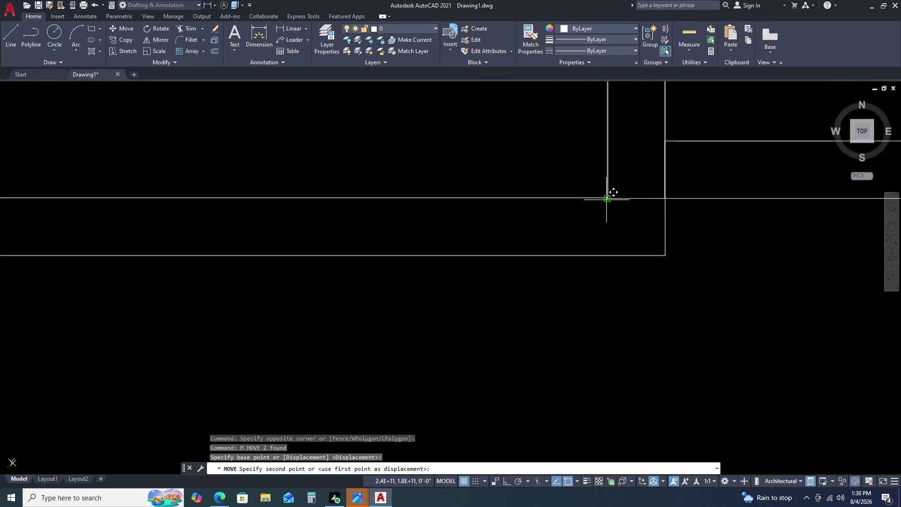
Select the upper and adjacent double-line wall outlines.
scroll(up, 3)
click(602, 196)
scroll(down, 3)
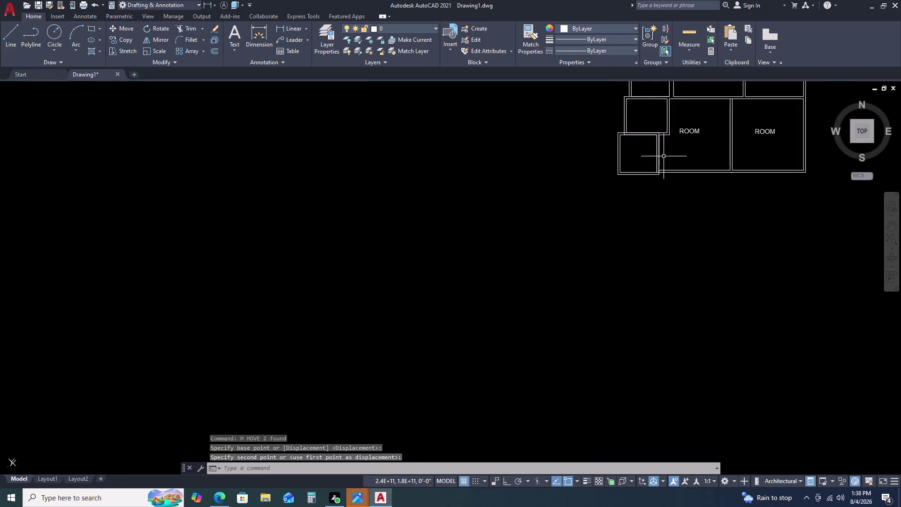
scroll(up, 3)
scroll(up, 3)
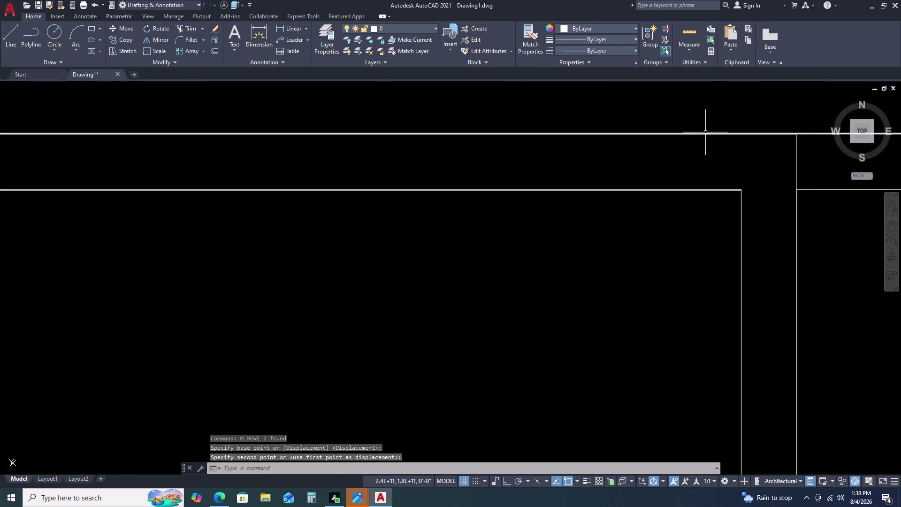
scroll(up, 3)
scroll(down, 3)
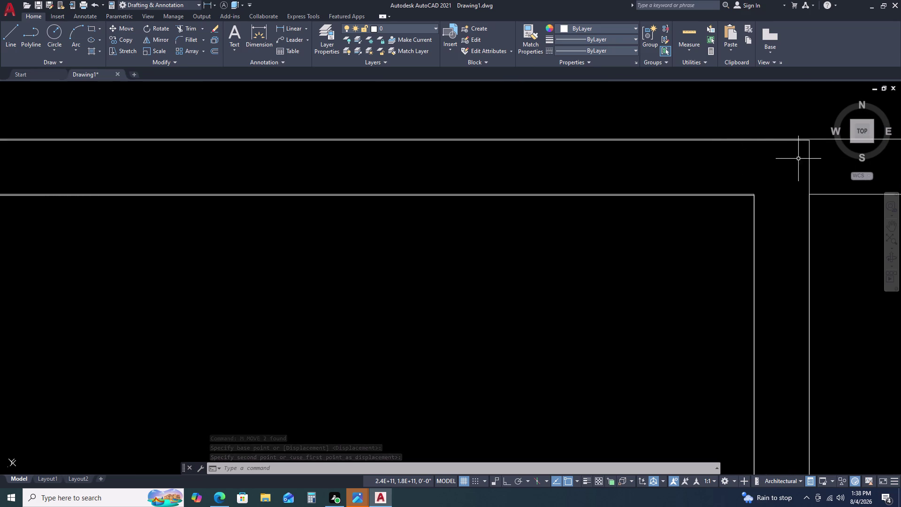
click(809, 158)
scroll(up, 3)
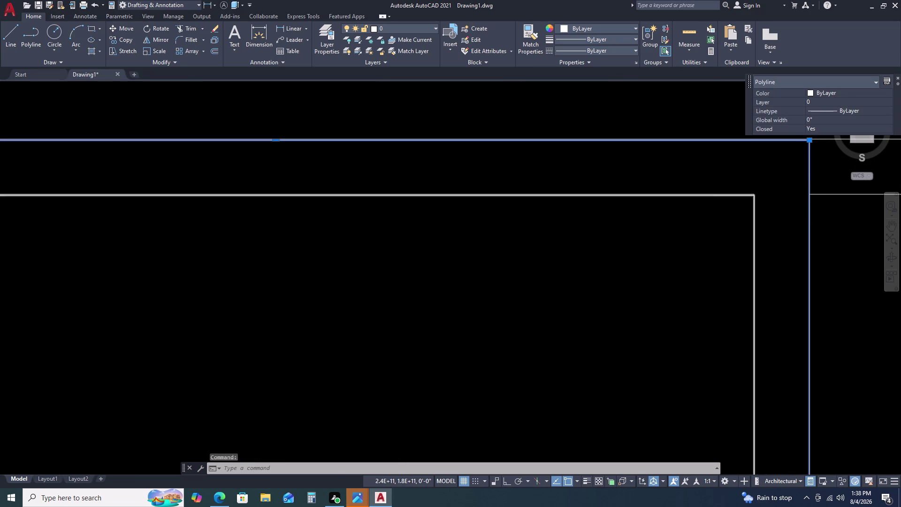
click(719, 195)
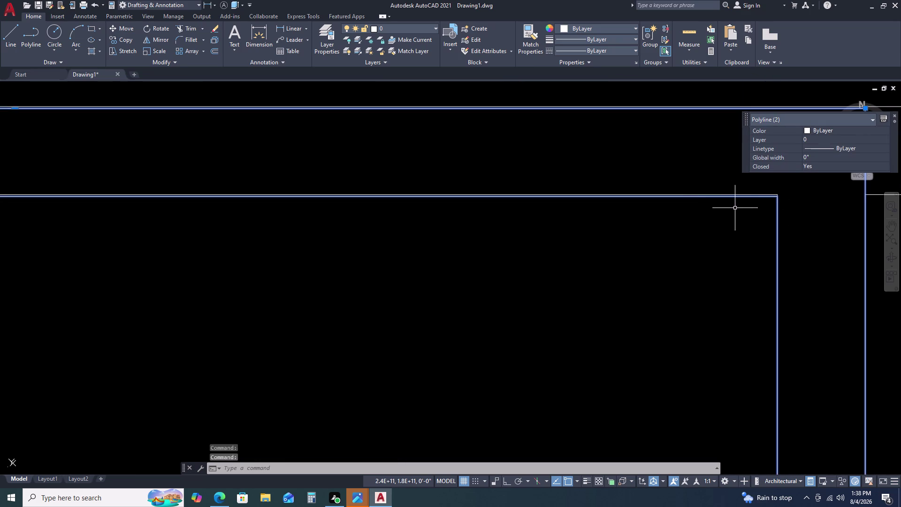
Move both outlines so their corner snaps onto the matching wall corner.
key(m)
key(space)
scroll(up, 3)
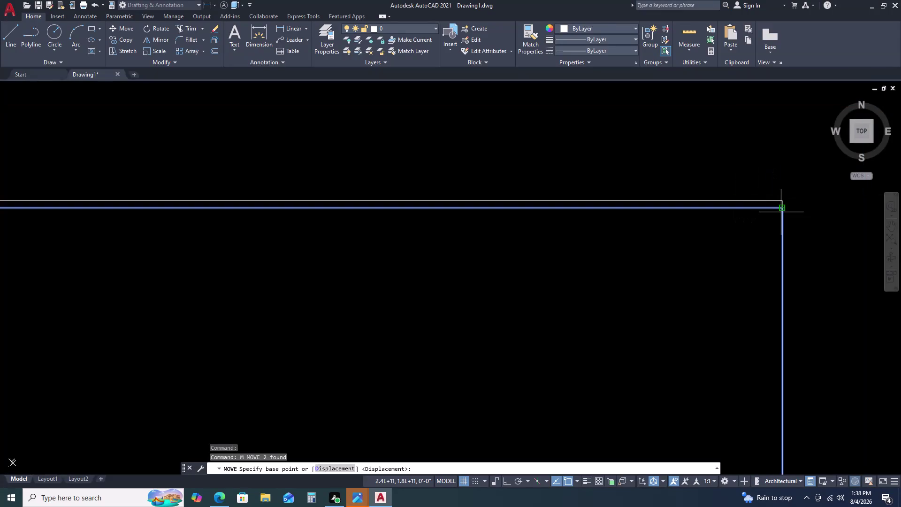
click(780, 210)
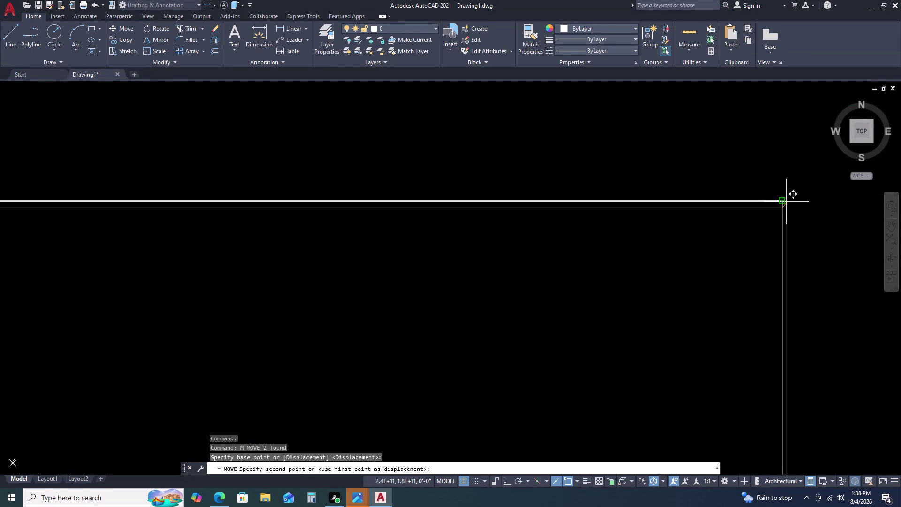
click(784, 202)
scroll(down, 3)
scroll(down, 3)
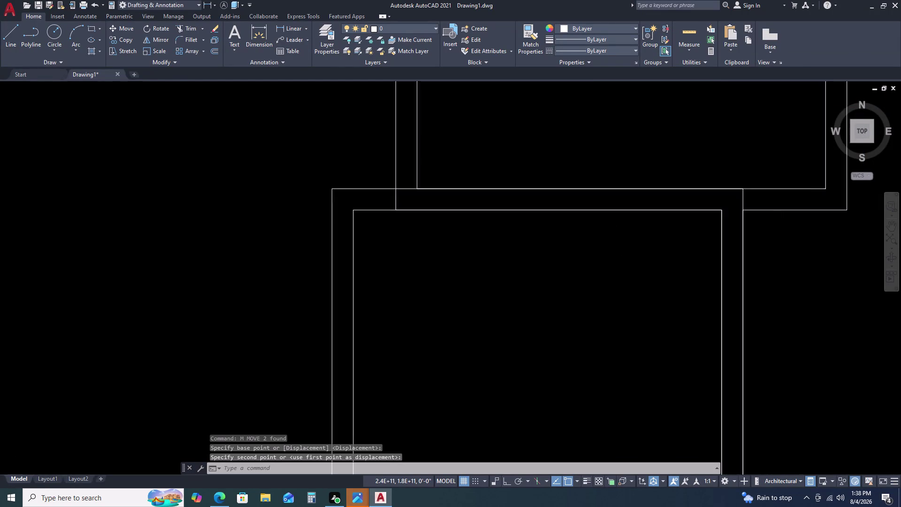
Pan to the small corner room and begin a window selection around it.
scroll(down, 3)
middle_drag(751, 223, 711, 206)
middle_click(681, 192)
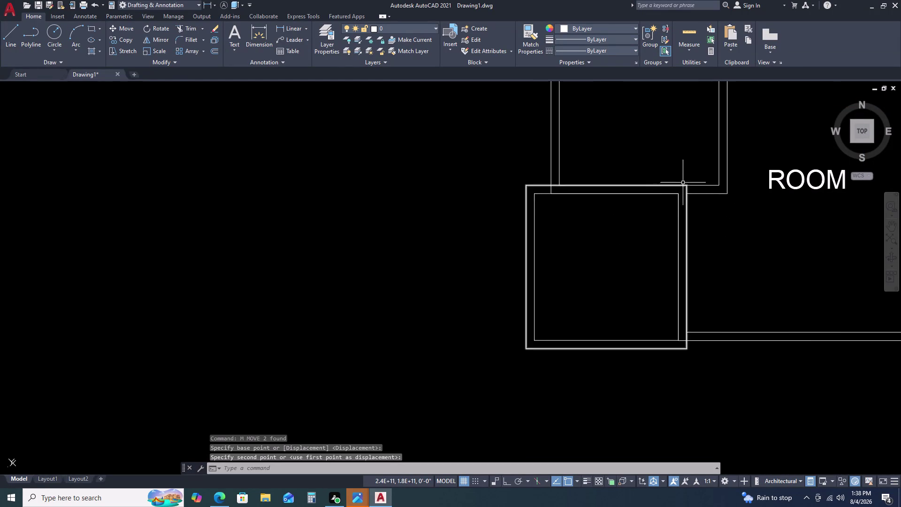
click(559, 328)
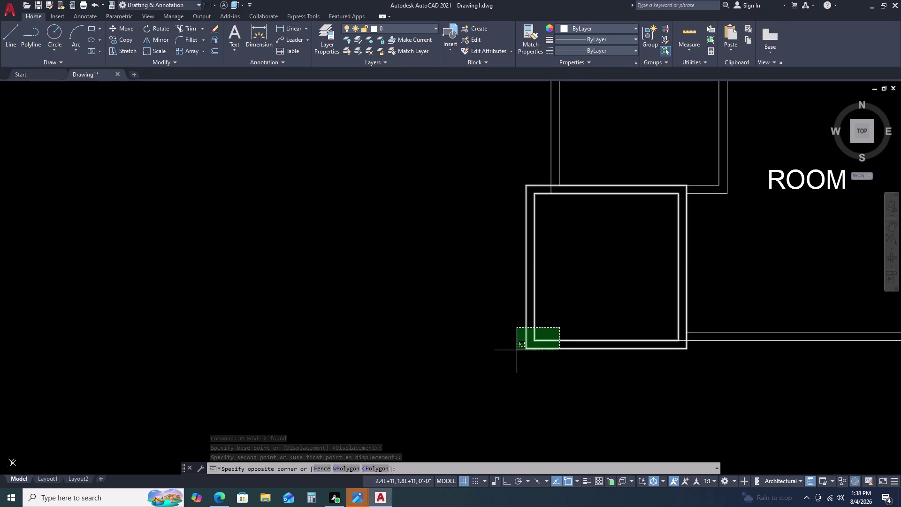
Explode the small square room's two window-selected polylines with X.
click(516, 351)
key(x)
key(space)
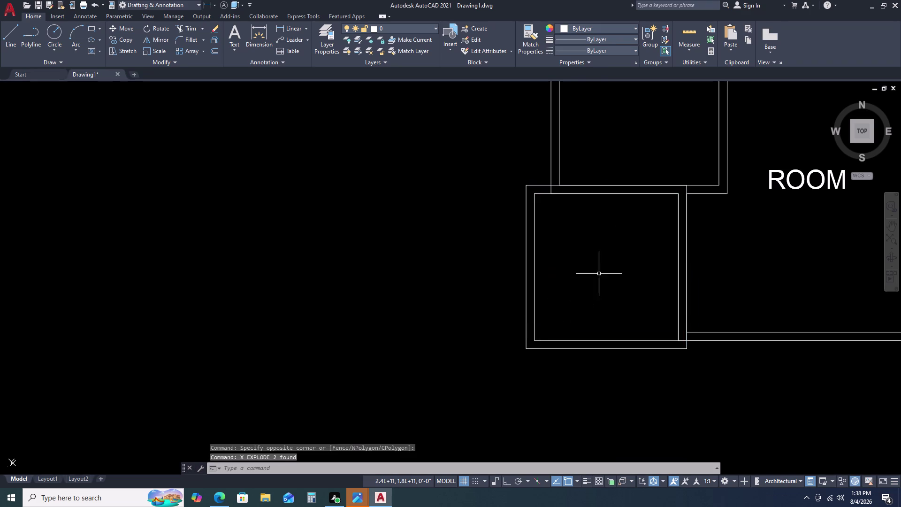
click(595, 183)
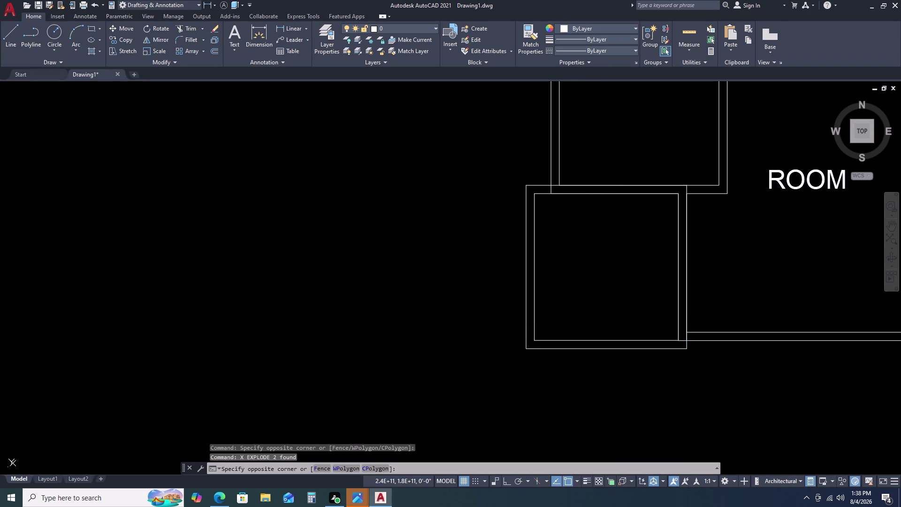
key(Escape)
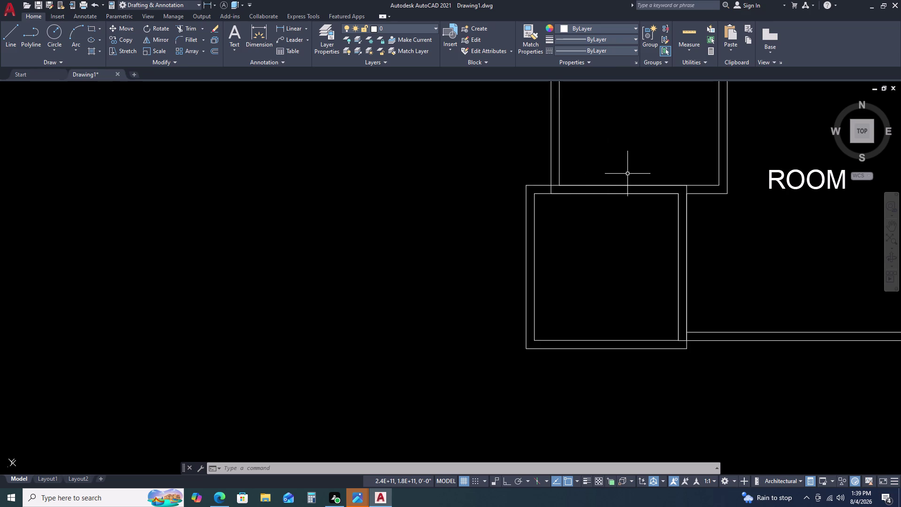
click(612, 187)
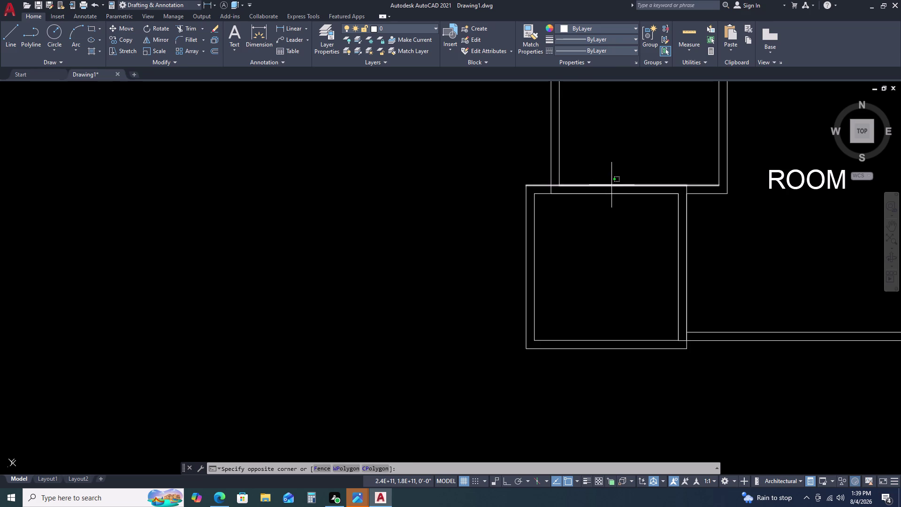
Erase the small room's top edges and its right side edge lines.
click(611, 185)
key(Delete)
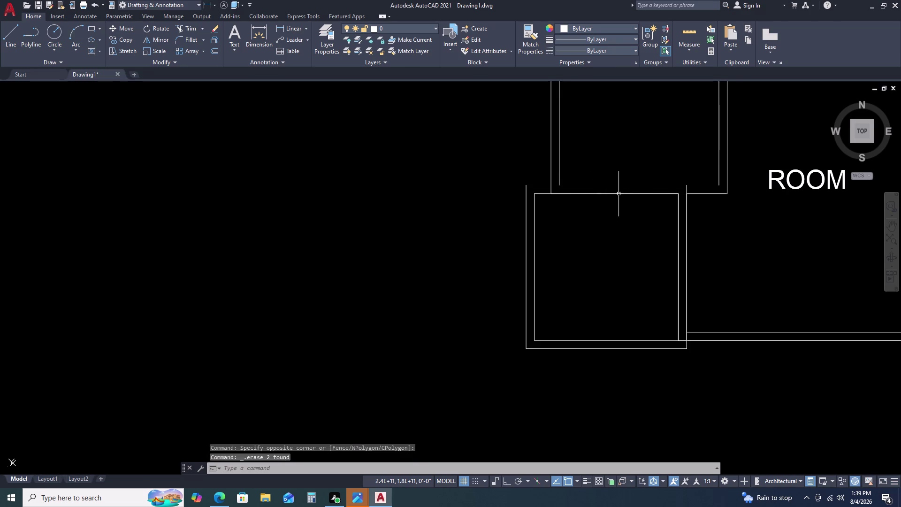
click(680, 209)
key(Delete)
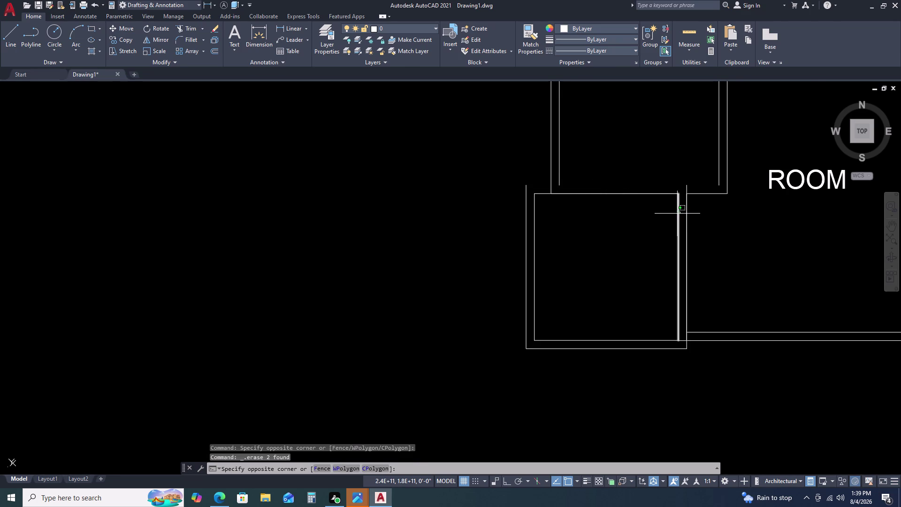
click(678, 213)
key(Delete)
click(686, 219)
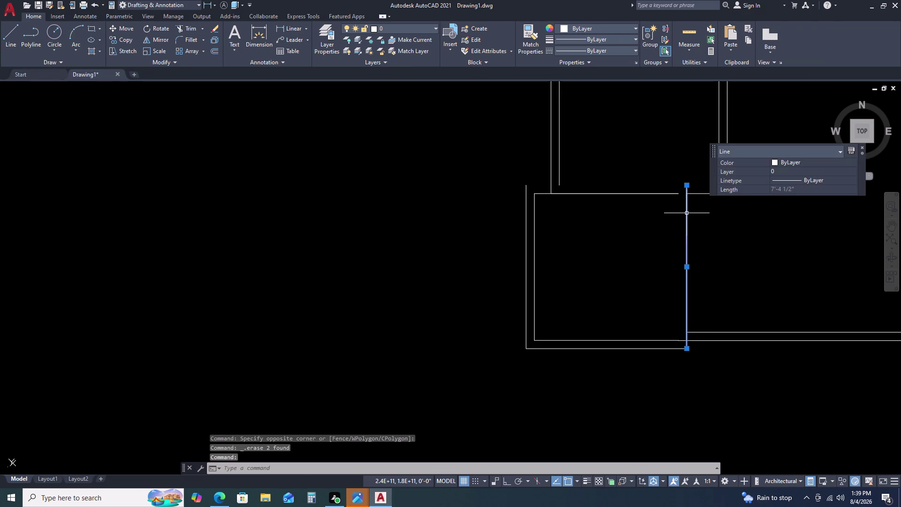
key(Delete)
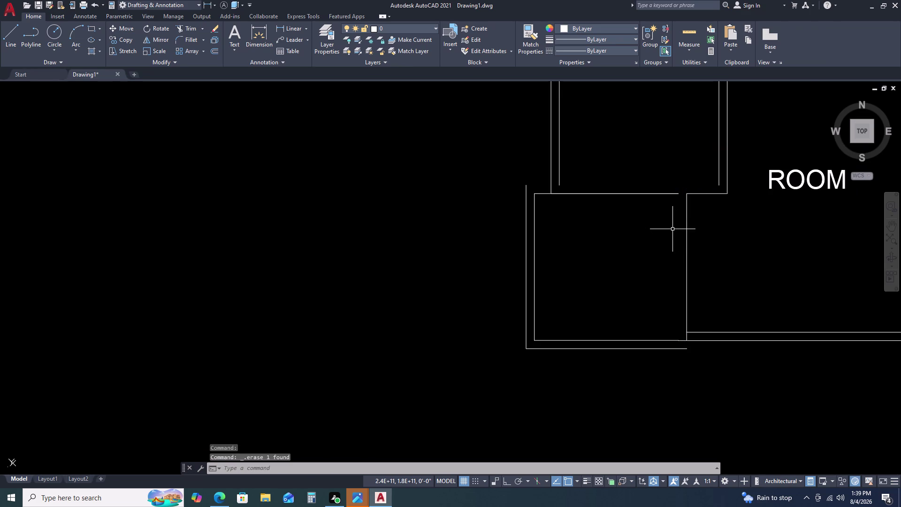
Undo the last three erasures to restore the top edges.
key(ctrl+z)
key(ctrl+z)
key(ctrl+z)
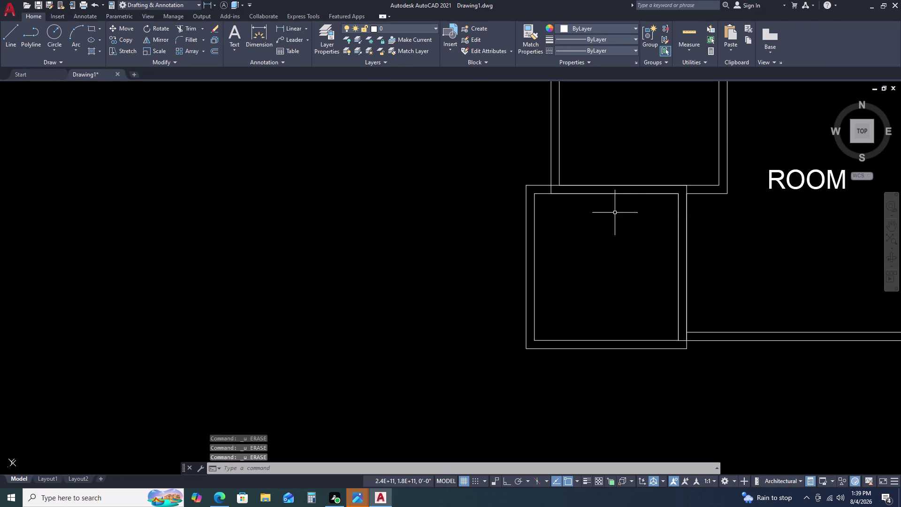
Delete the top outer wall line running across the small room.
scroll(up, 3)
scroll(up, 3)
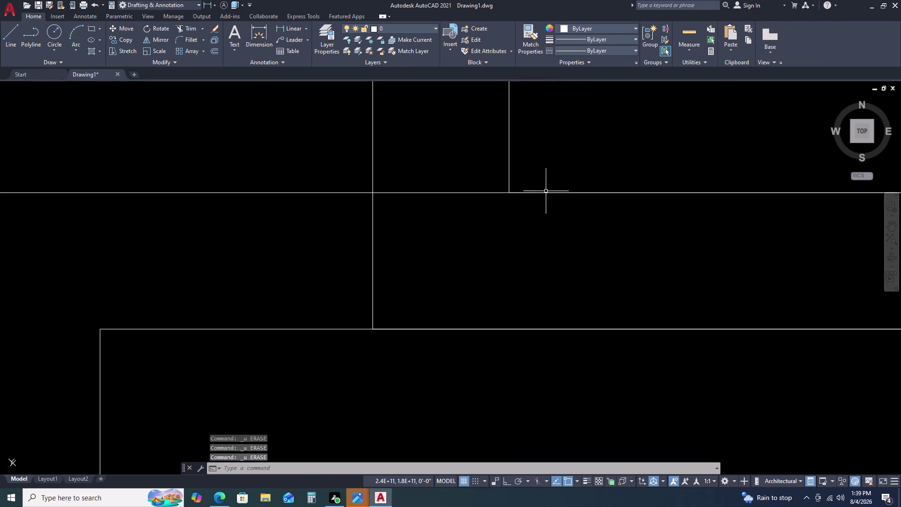
scroll(up, 3)
click(519, 182)
scroll(down, 3)
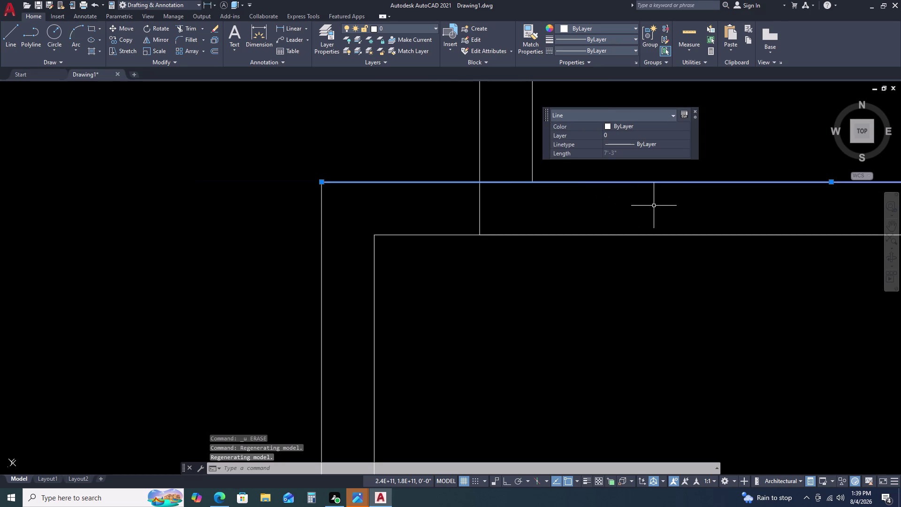
scroll(down, 3)
middle_drag(743, 214, 496, 219)
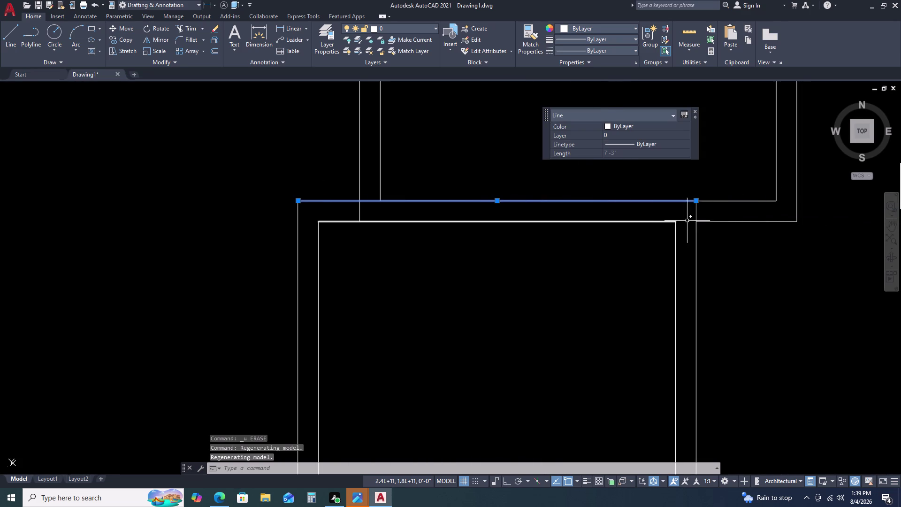
key(Delete)
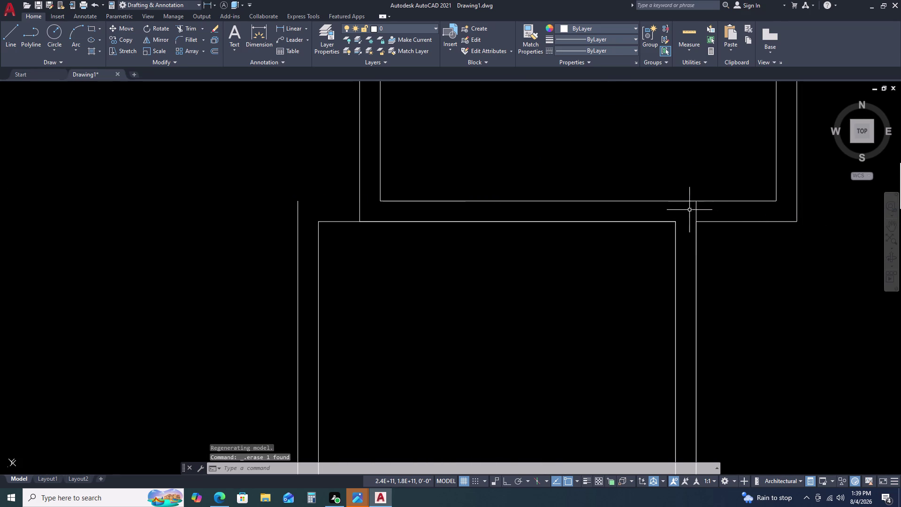
Try grip-stretching the inner top wall line's left endpoint, then cancel it.
click(629, 200)
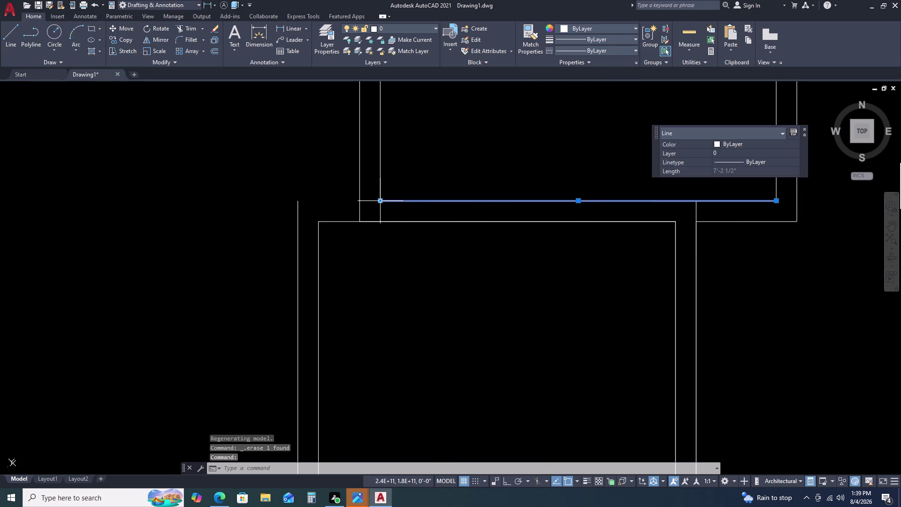
click(380, 199)
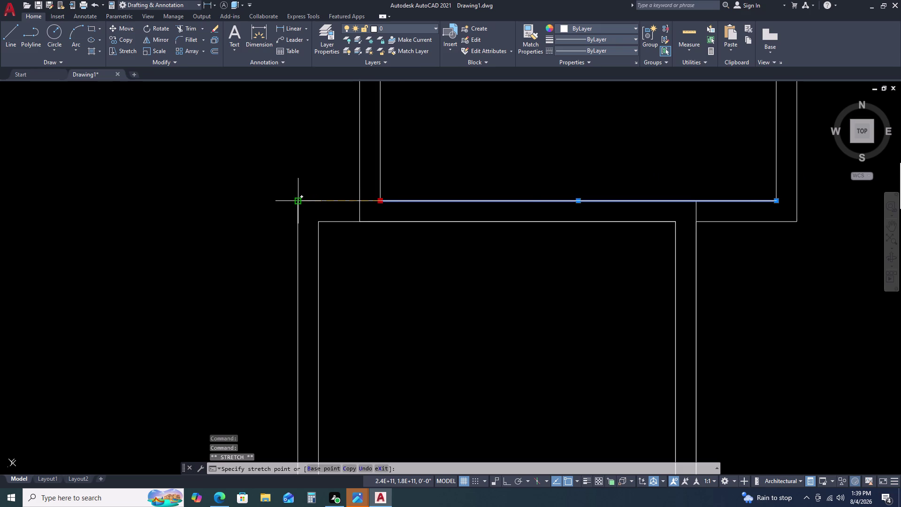
click(298, 200)
scroll(down, 3)
key(Escape)
scroll(up, 3)
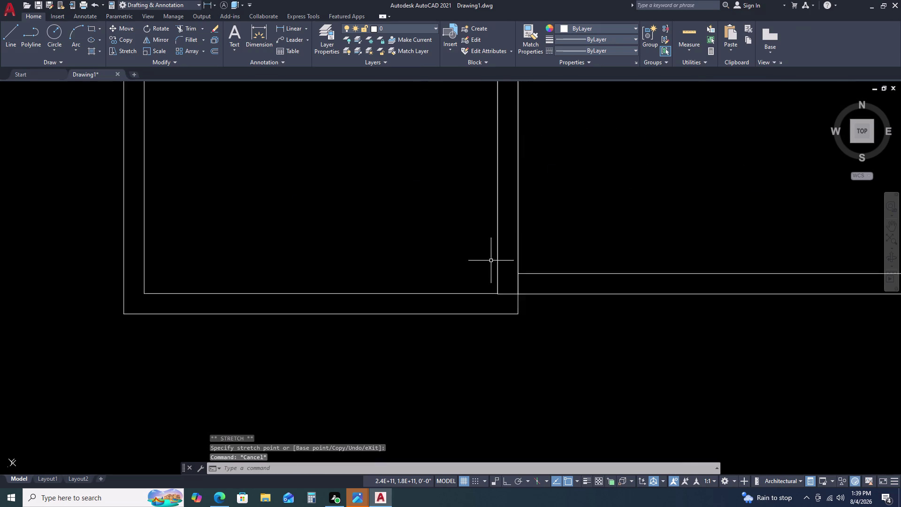
scroll(up, 3)
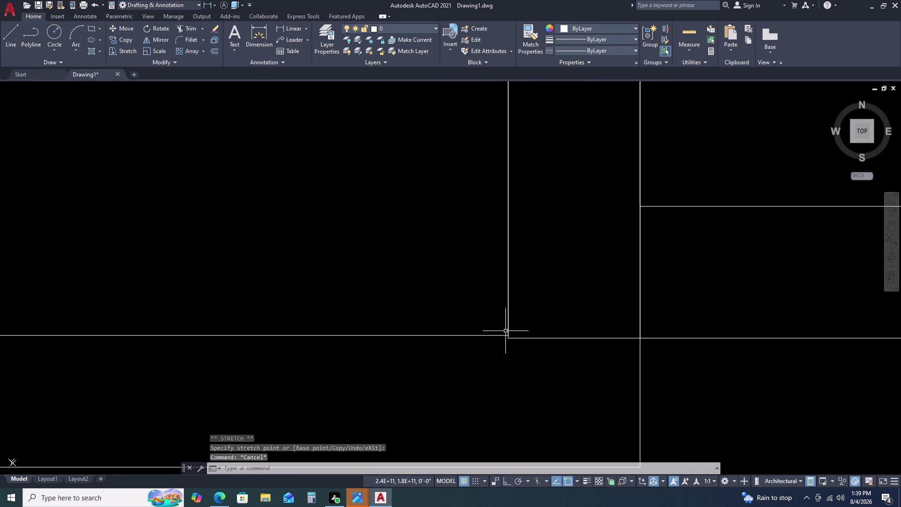
middle_drag(507, 328, 510, 301)
scroll(up, 3)
scroll(up, 3)
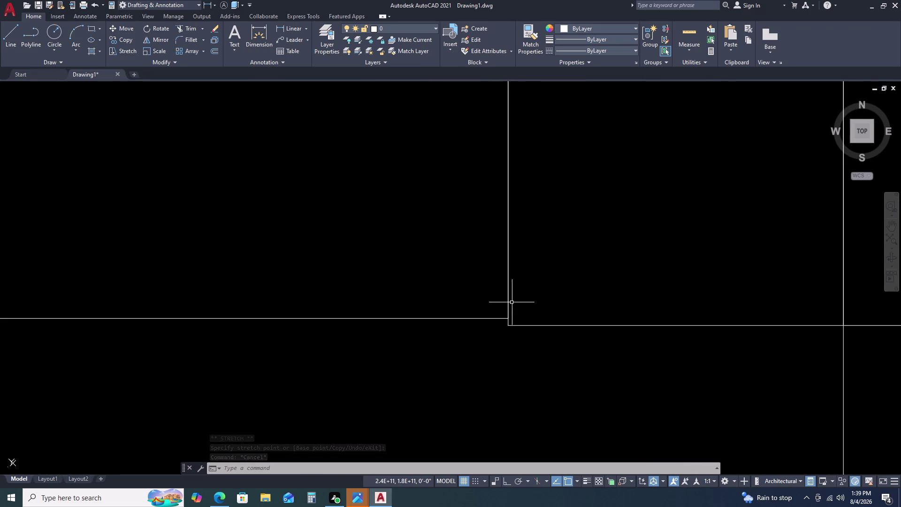
scroll(up, 3)
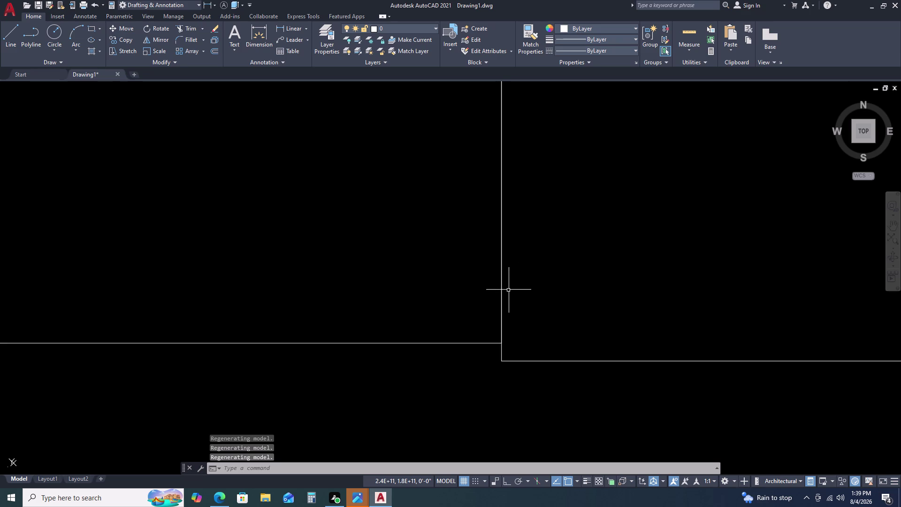
Delete the lower wall line at the left end of the room strip.
click(500, 291)
key(Delete)
scroll(down, 3)
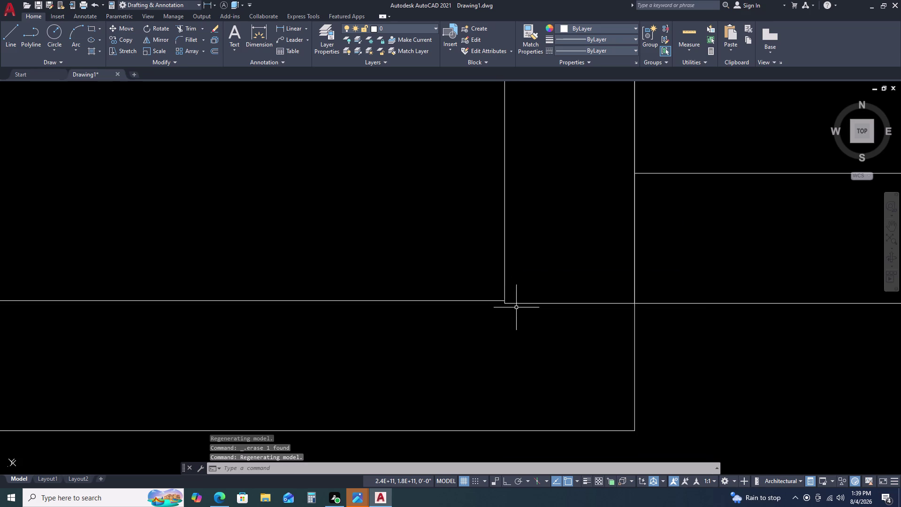
scroll(down, 3)
scroll(down, 3)
scroll(up, 3)
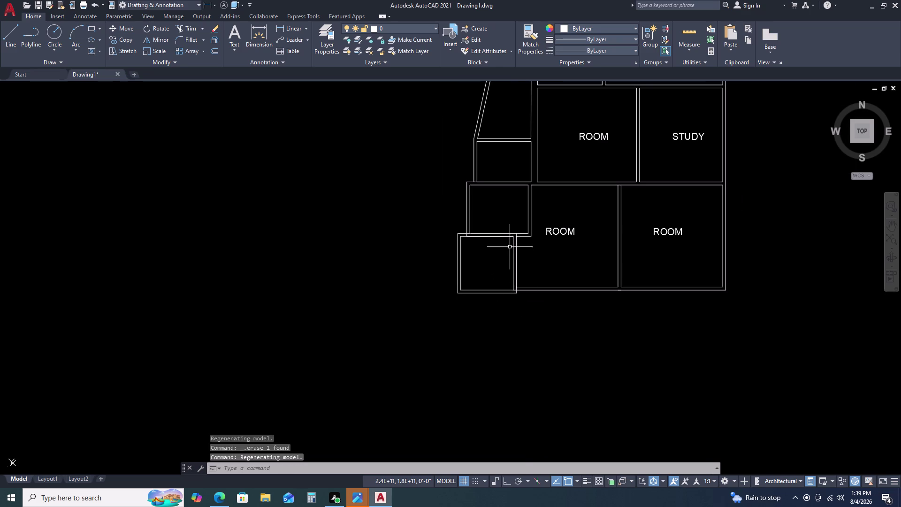
scroll(up, 3)
Erase the stray wall line and briefly pick the lower-corner line.
click(544, 166)
key(Delete)
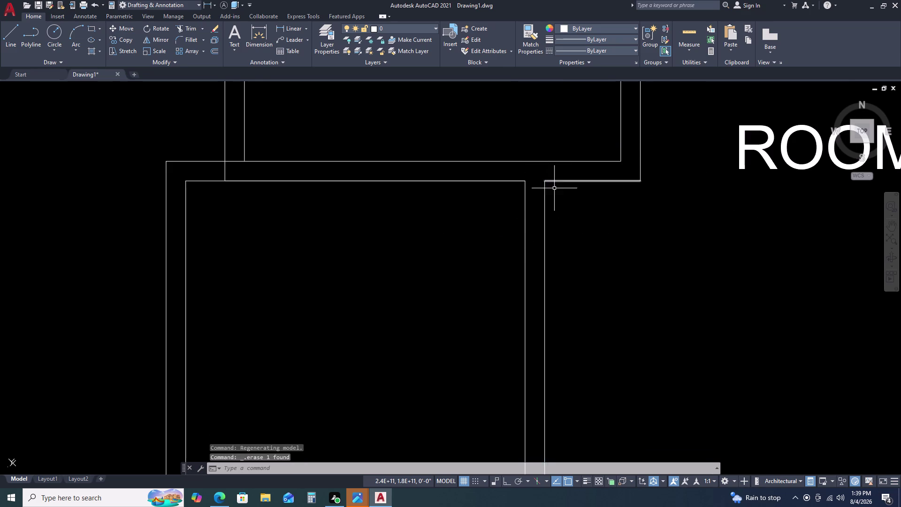
scroll(down, 3)
scroll(up, 3)
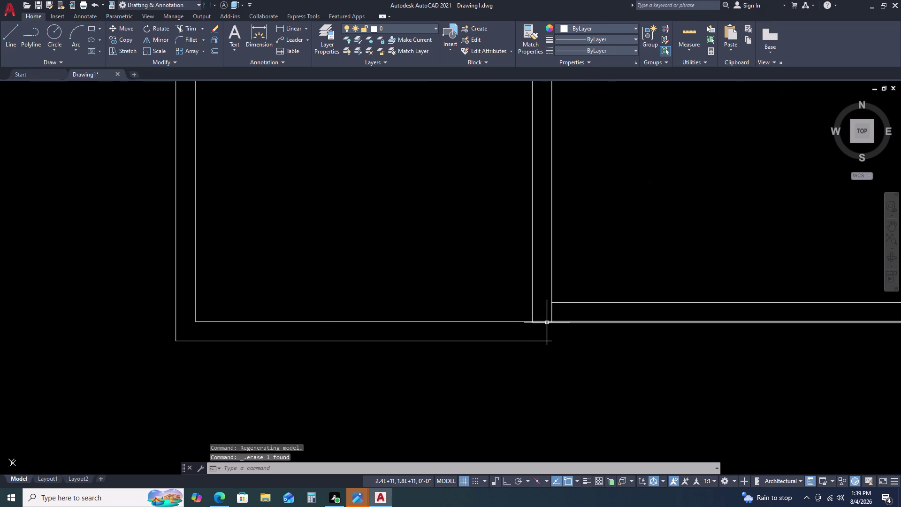
click(547, 322)
key(Escape)
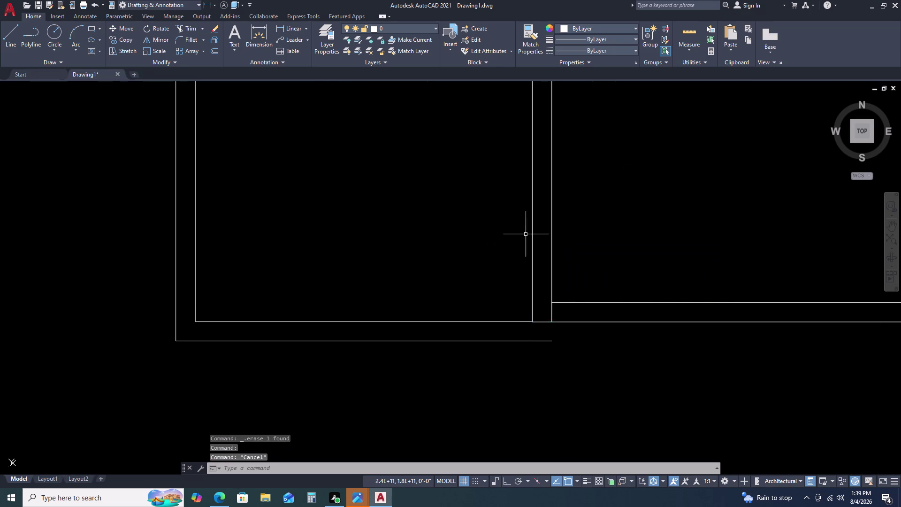
scroll(down, 3)
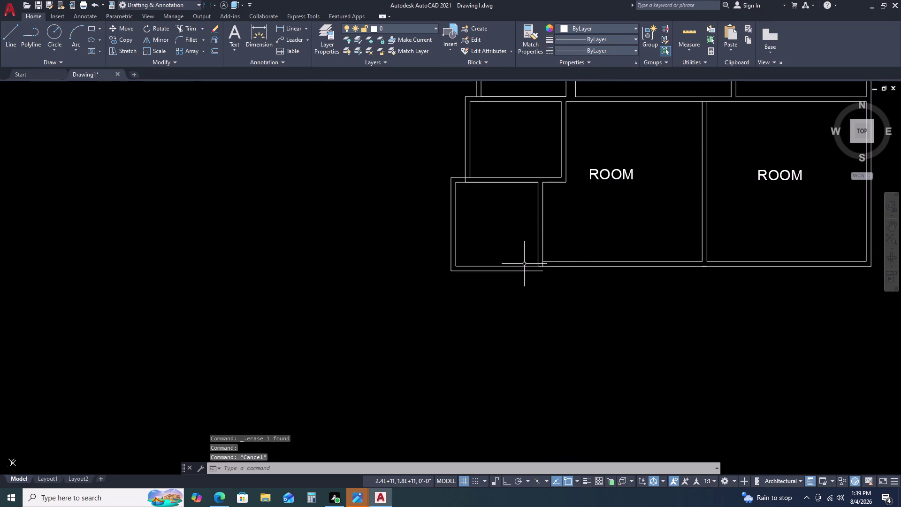
Trim the three overlapping wall pieces at the corner junction.
key(t)
key(r)
key(space)
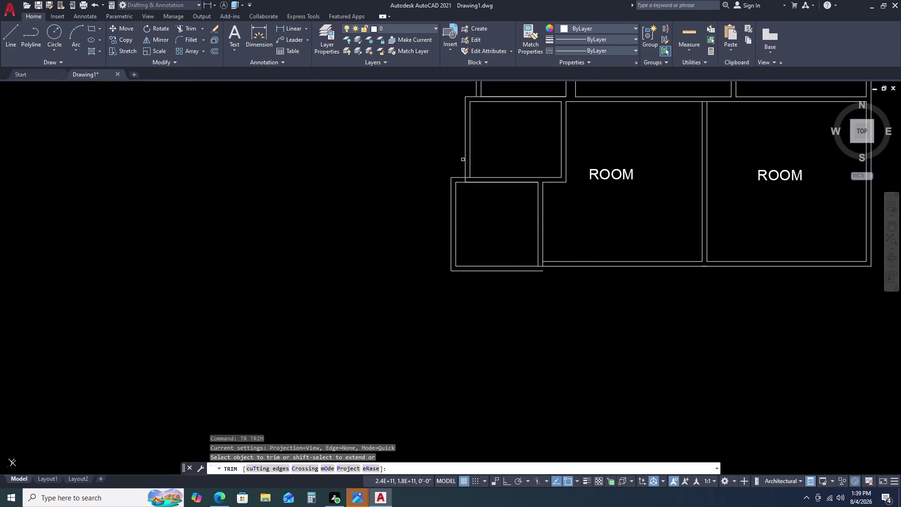
scroll(up, 3)
click(475, 205)
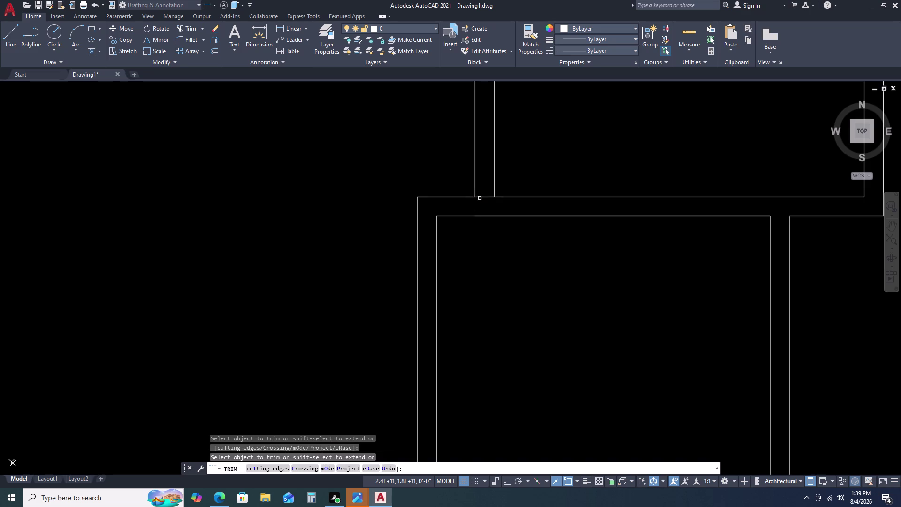
scroll(down, 3)
scroll(up, 3)
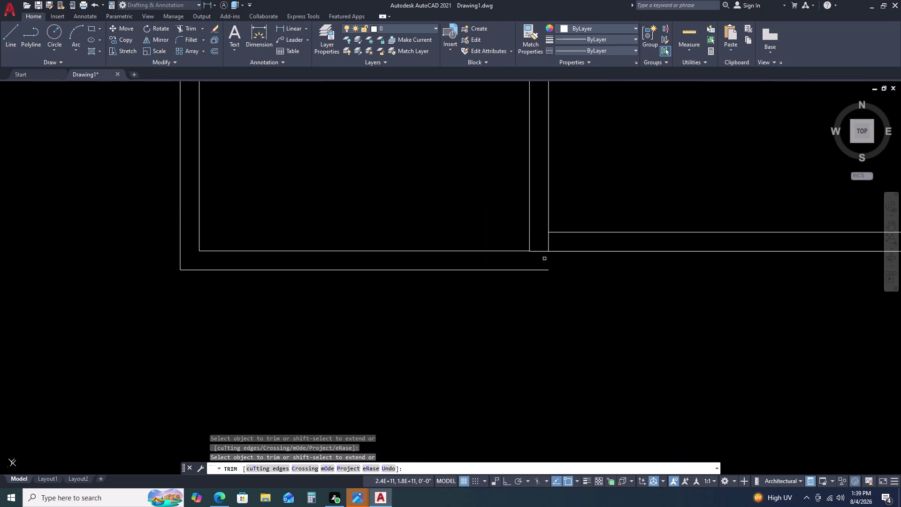
click(541, 253)
click(548, 241)
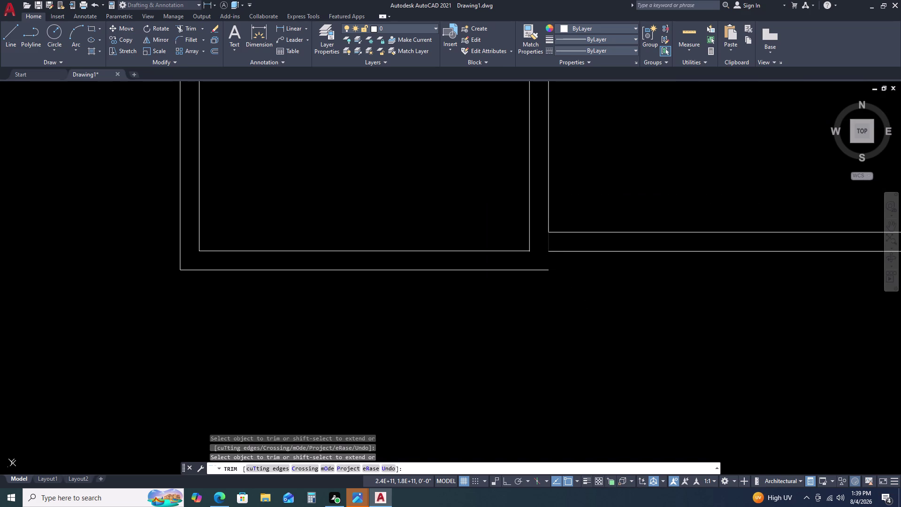
key(Escape)
scroll(down, 3)
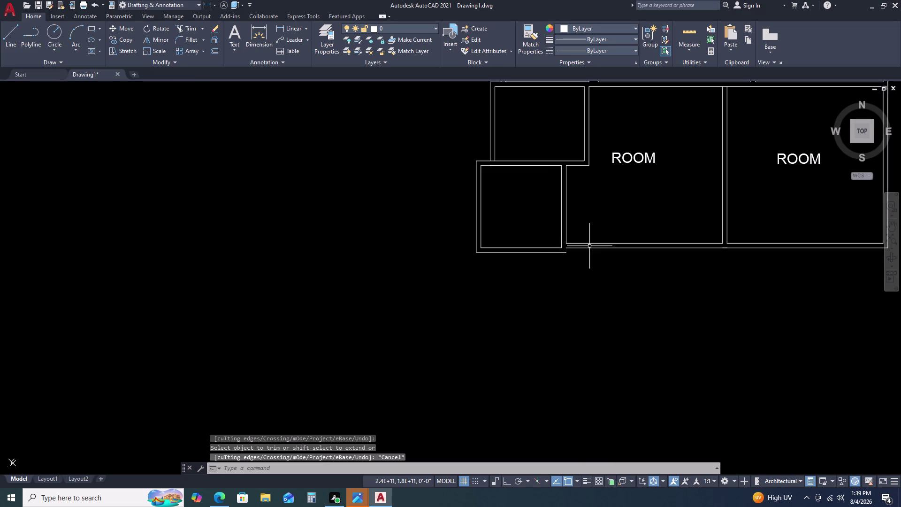
Draw a line from the inner corner down to the lower corner.
text(L)
key(space)
scroll(up, 3)
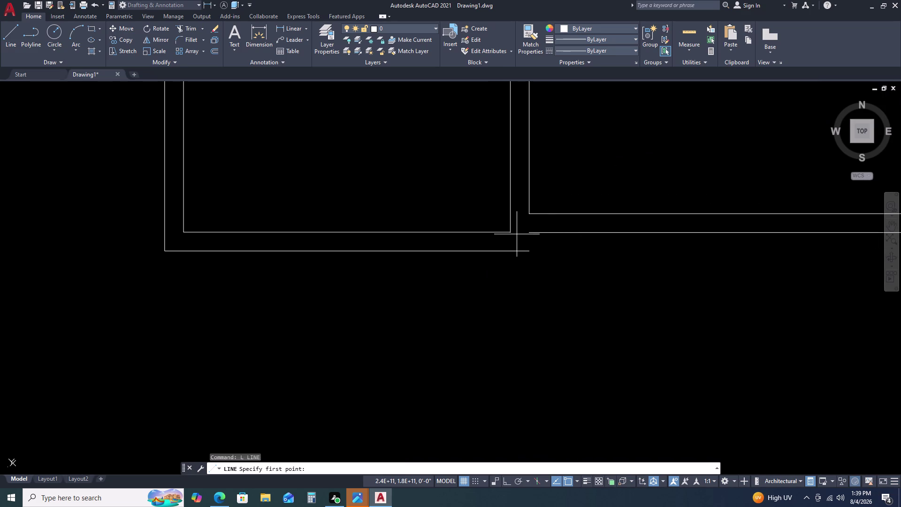
click(531, 214)
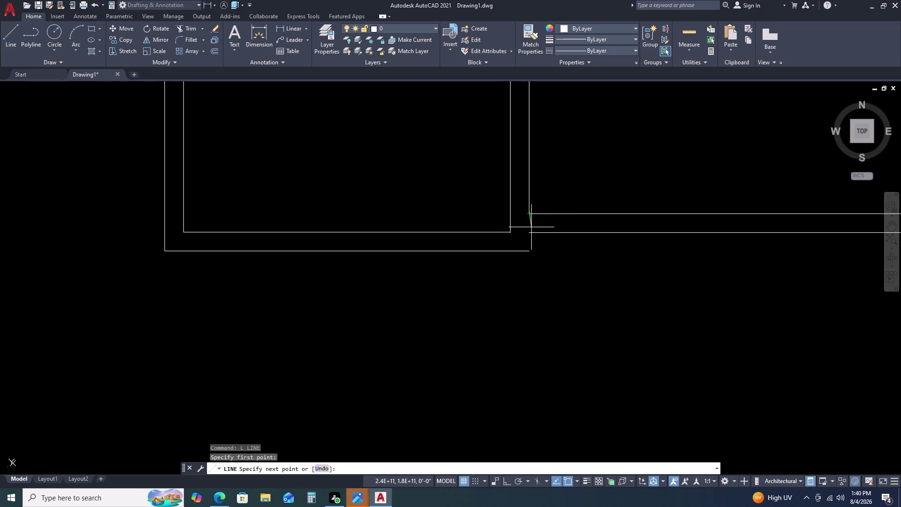
click(529, 249)
key(Escape)
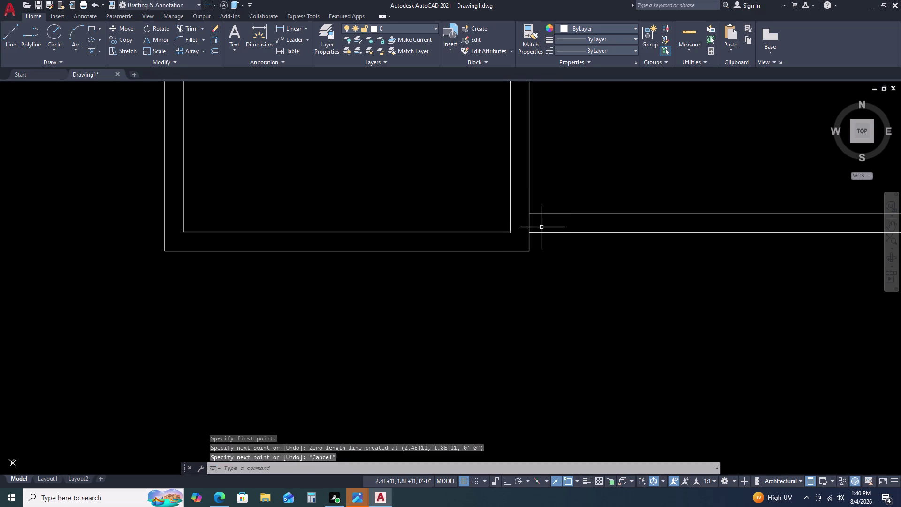
Trim the short piece left between the wall lines.
text(TR)
key(space)
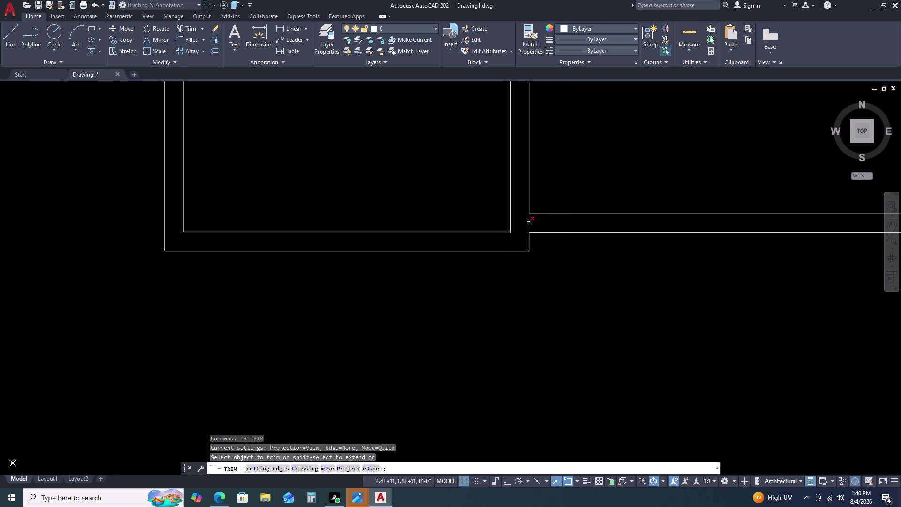
click(528, 223)
key(Escape)
scroll(down, 3)
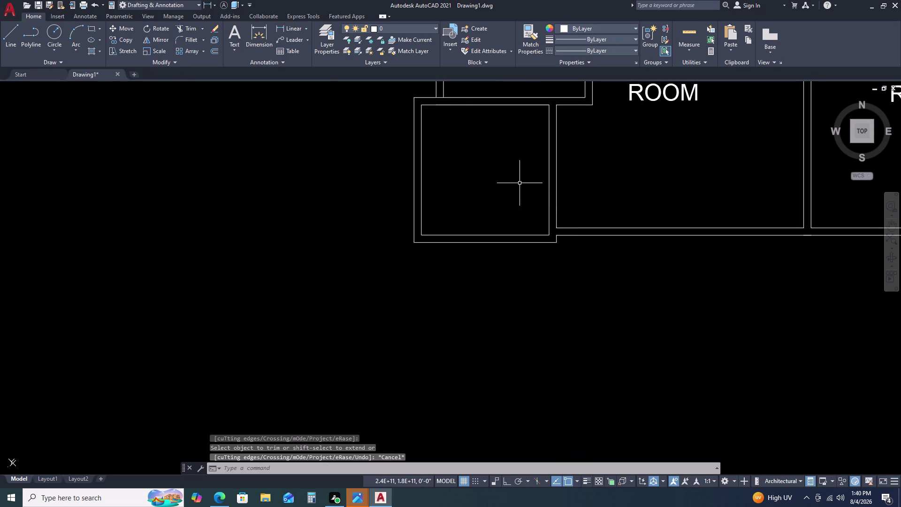
Delete the small room's two top edge lines.
click(471, 104)
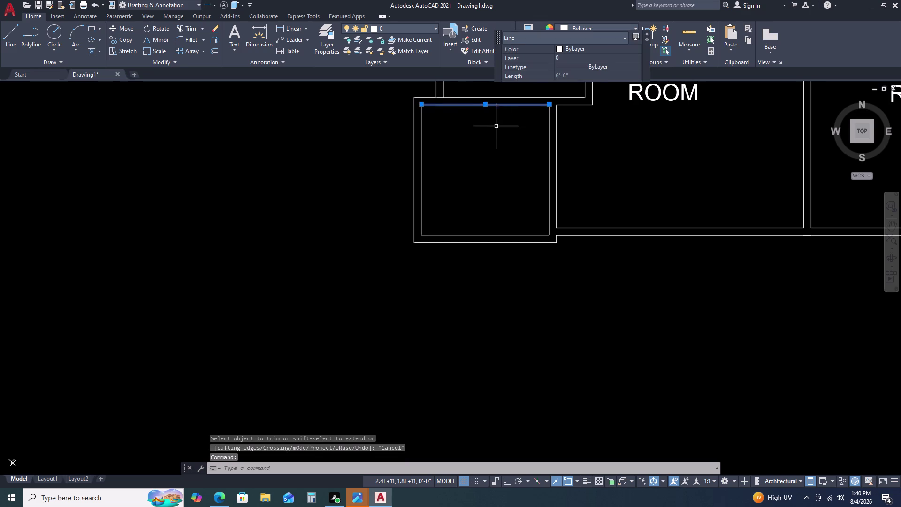
key(Delete)
click(475, 104)
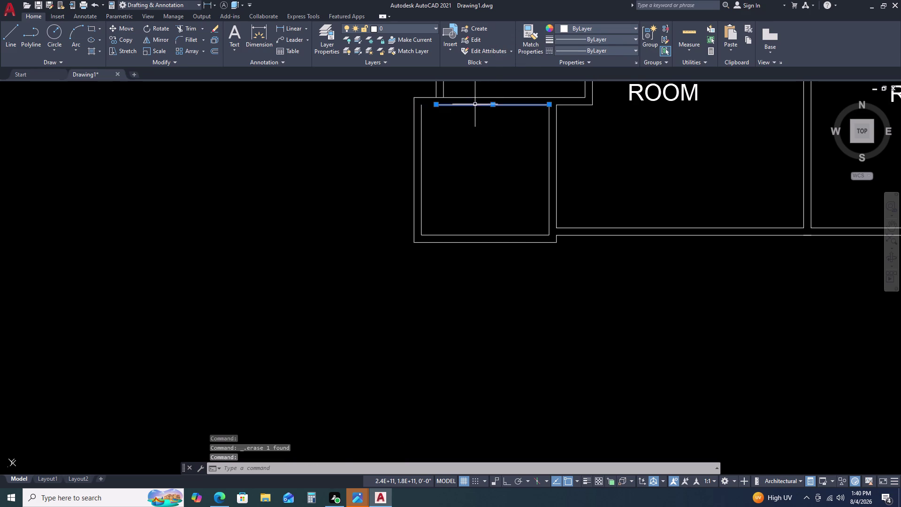
key(Delete)
Redraw the small room's top edge from its upper-right to upper-left corner.
key(l)
key(space)
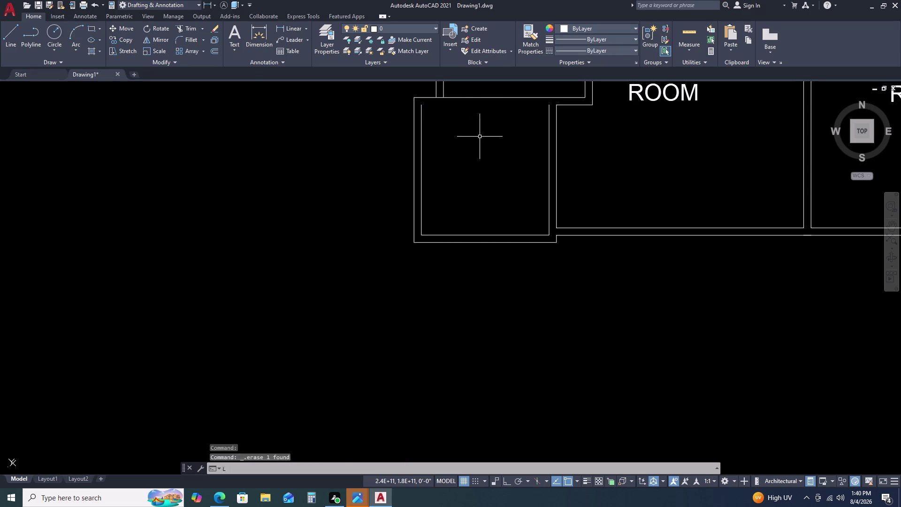
click(420, 106)
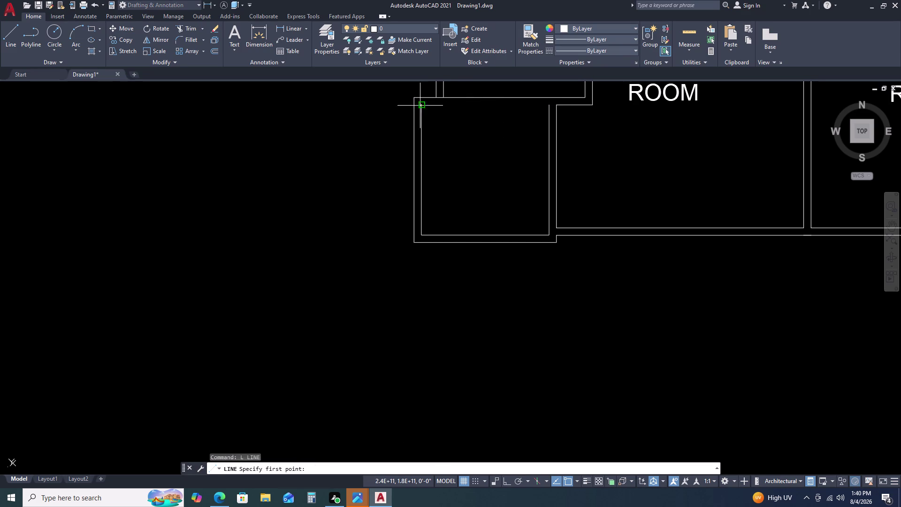
key(grave)
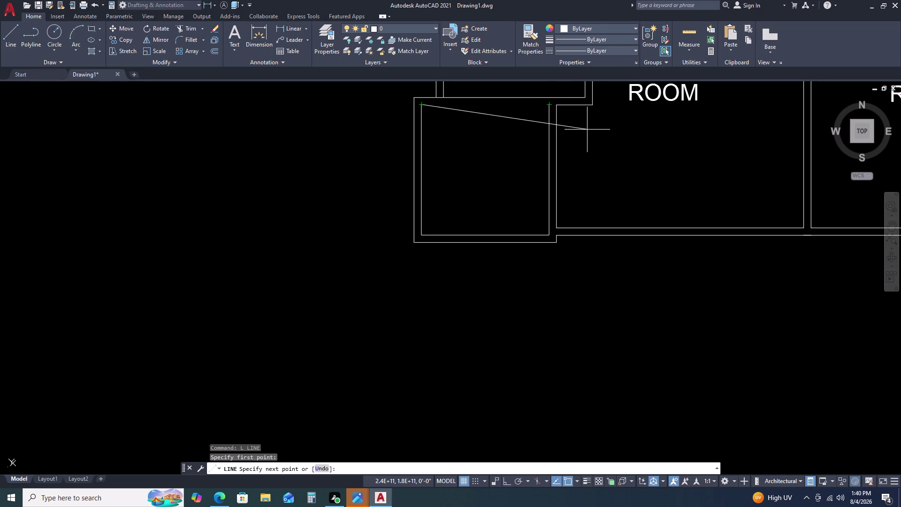
key(Escape)
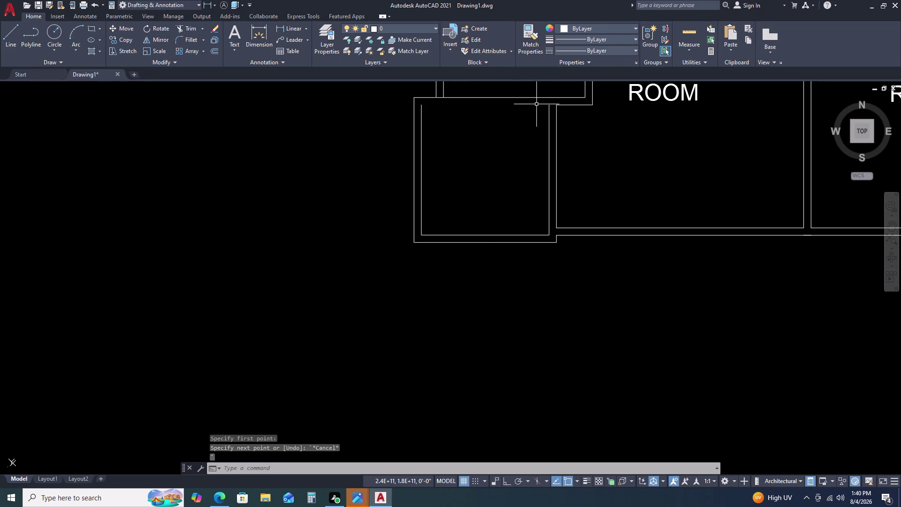
key(space)
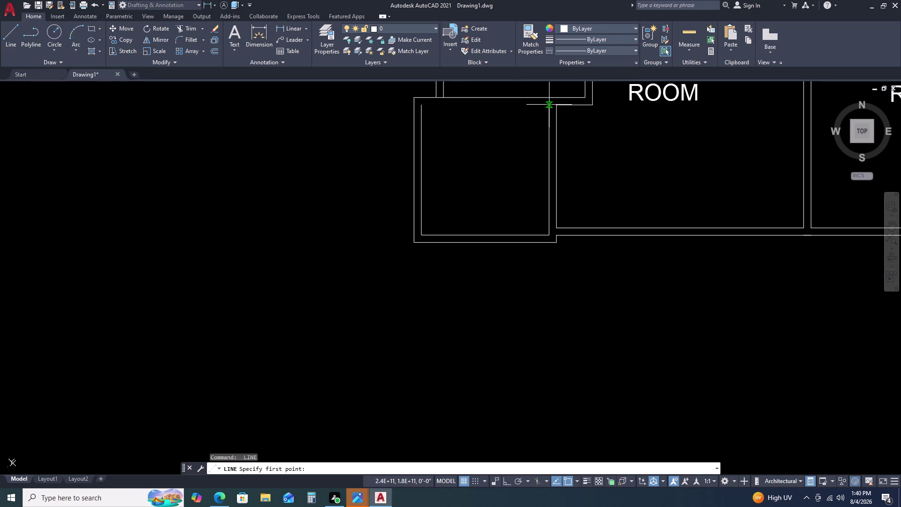
click(550, 104)
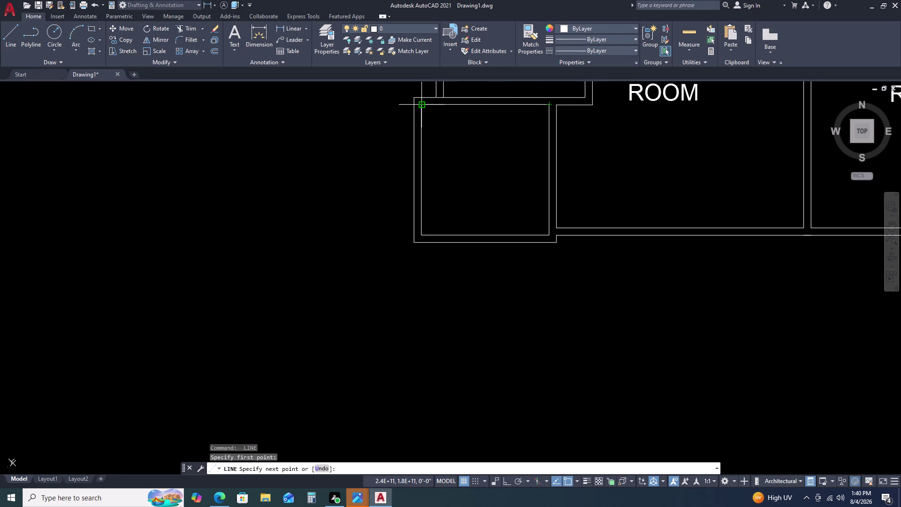
click(422, 105)
key(Escape)
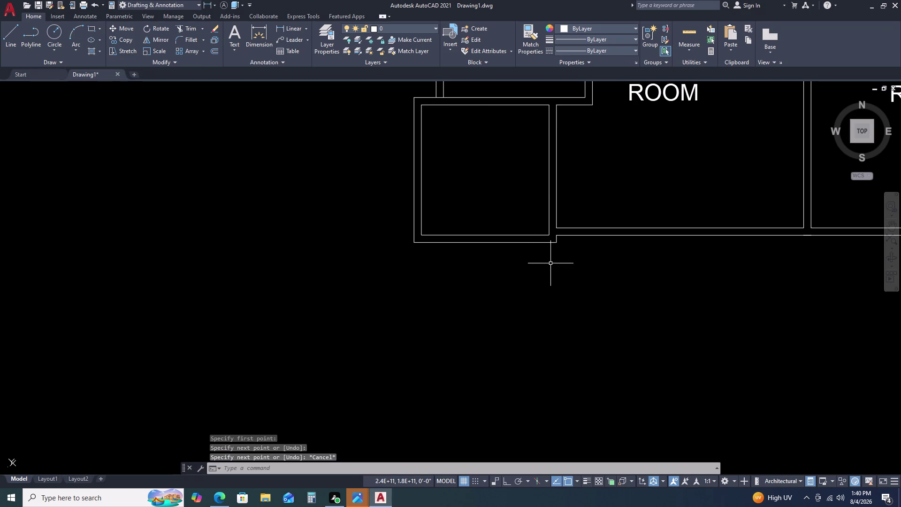
middle_click(567, 135)
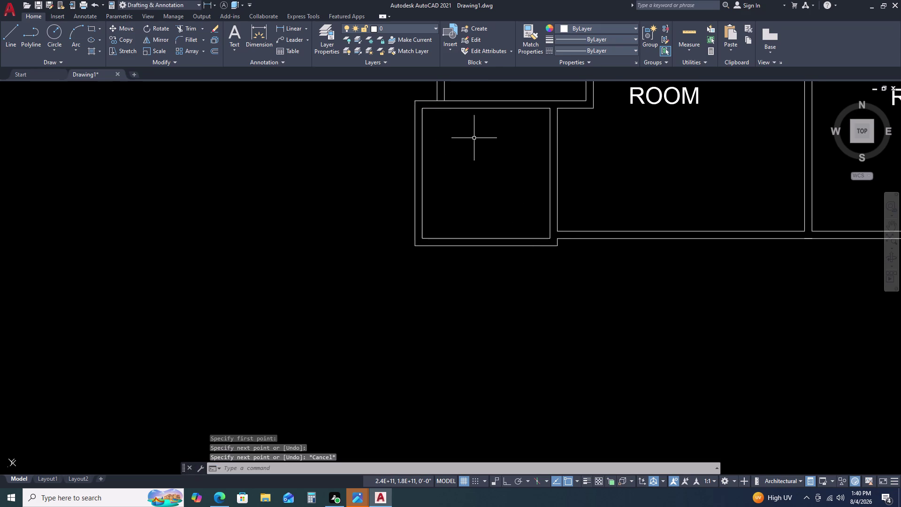
Trim away the leftover line piece above the small room.
key(t)
key(r)
key(space)
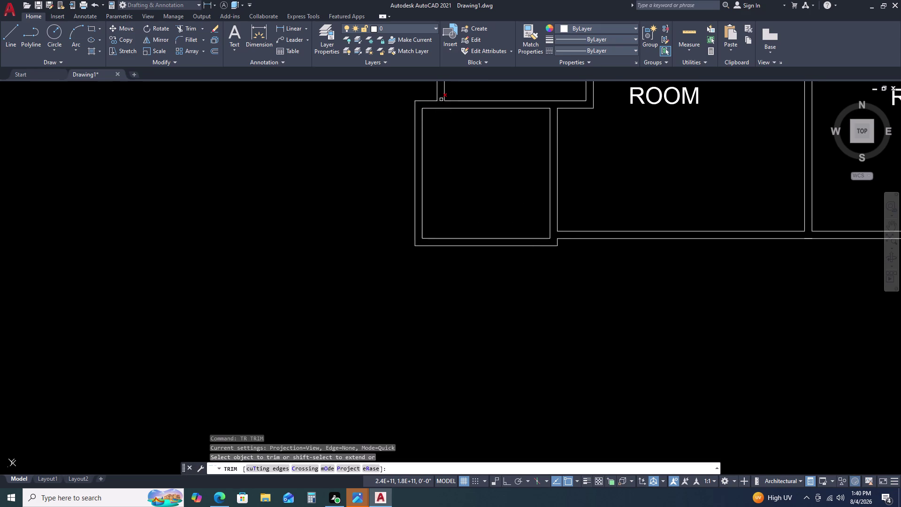
click(441, 99)
key(Escape)
scroll(down, 3)
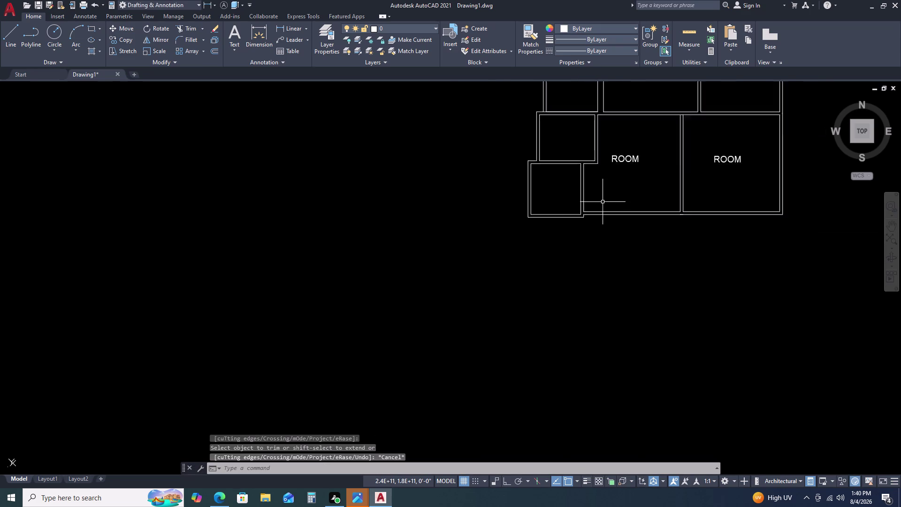
Zoom to the slanted left wall and select its 18'-11" line.
scroll(down, 3)
middle_click(577, 209)
scroll(up, 3)
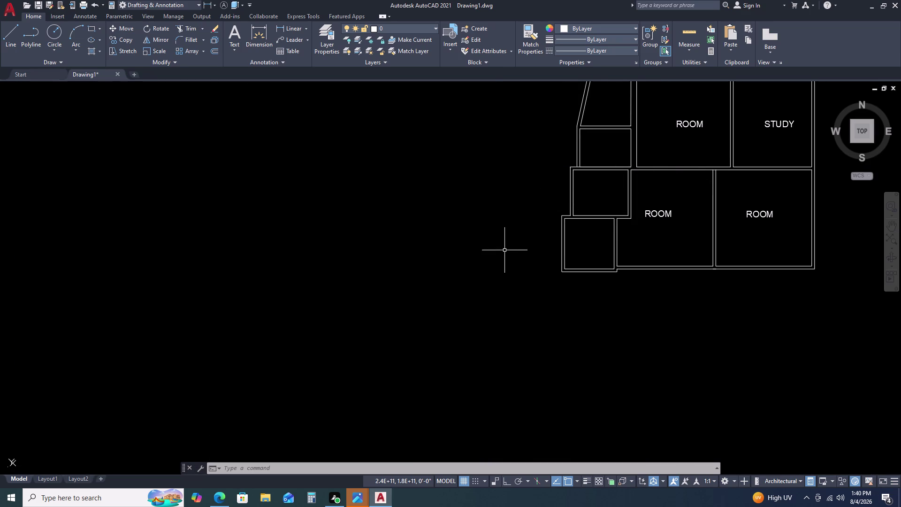
middle_drag(616, 276, 602, 252)
middle_click(593, 239)
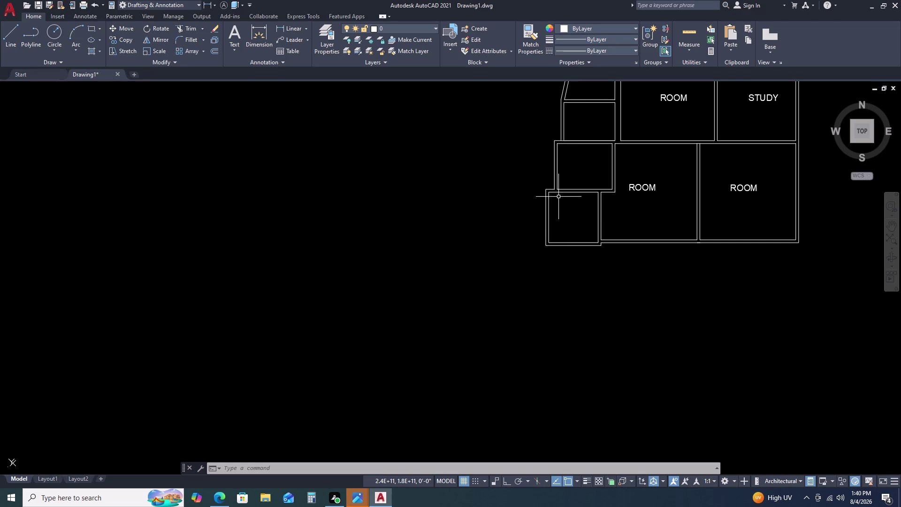
scroll(down, 3)
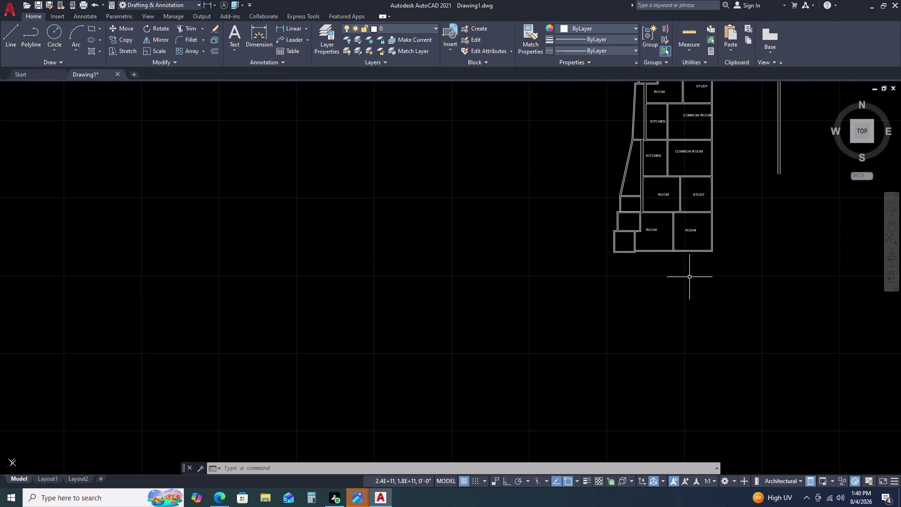
middle_drag(694, 278, 637, 246)
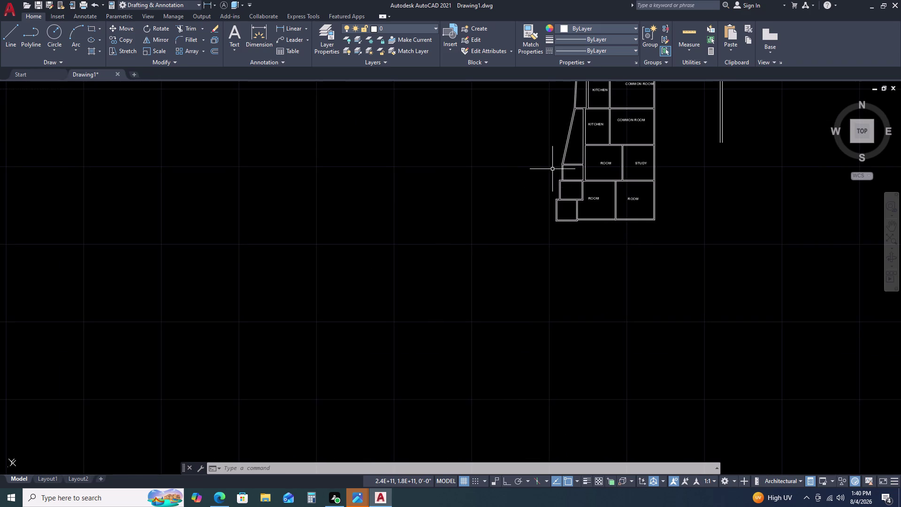
scroll(up, 3)
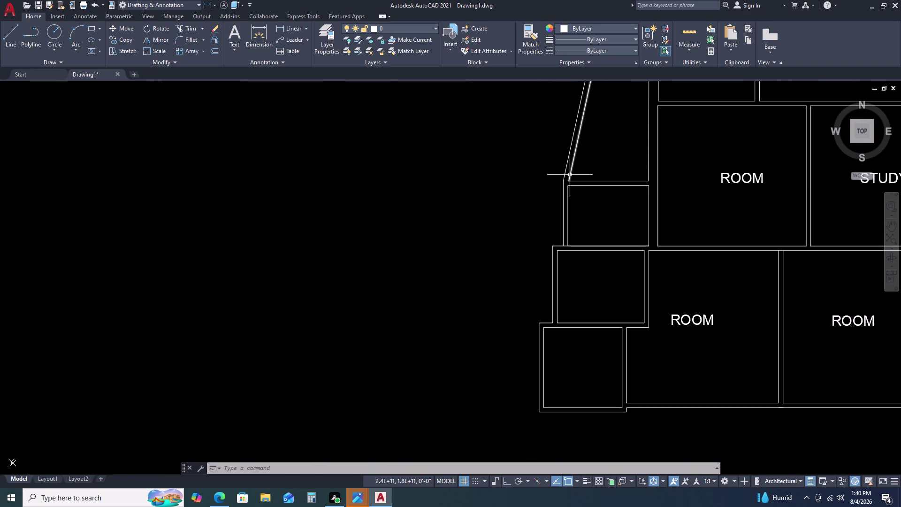
click(569, 174)
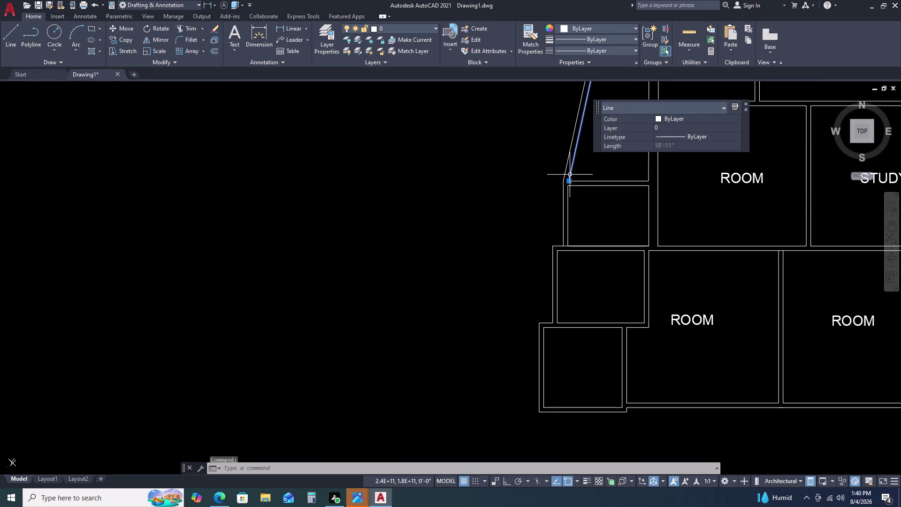
Stretch both slanted wall lines' lower ends to the lower-left room corner.
click(569, 180)
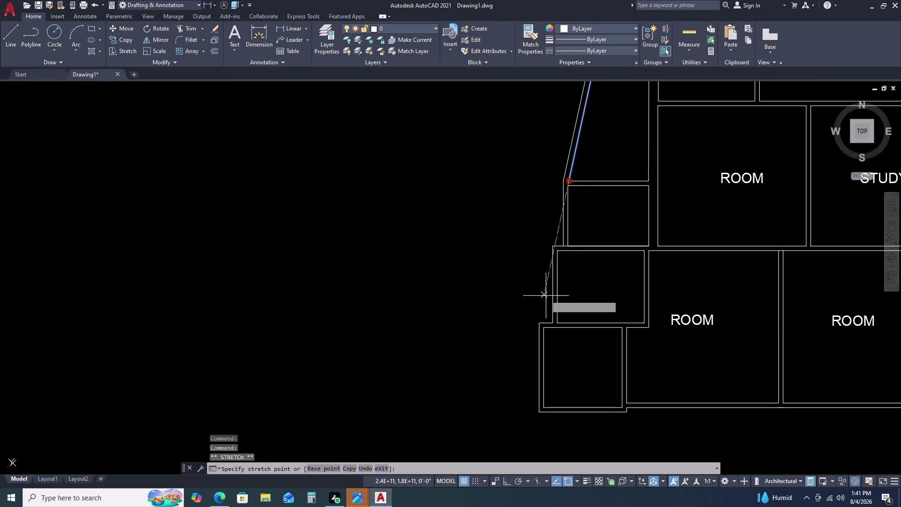
click(542, 326)
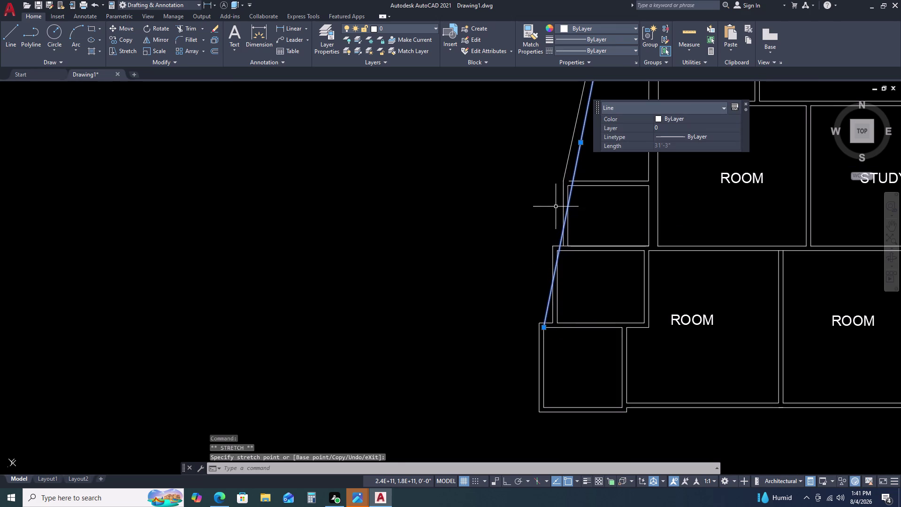
click(564, 177)
click(562, 181)
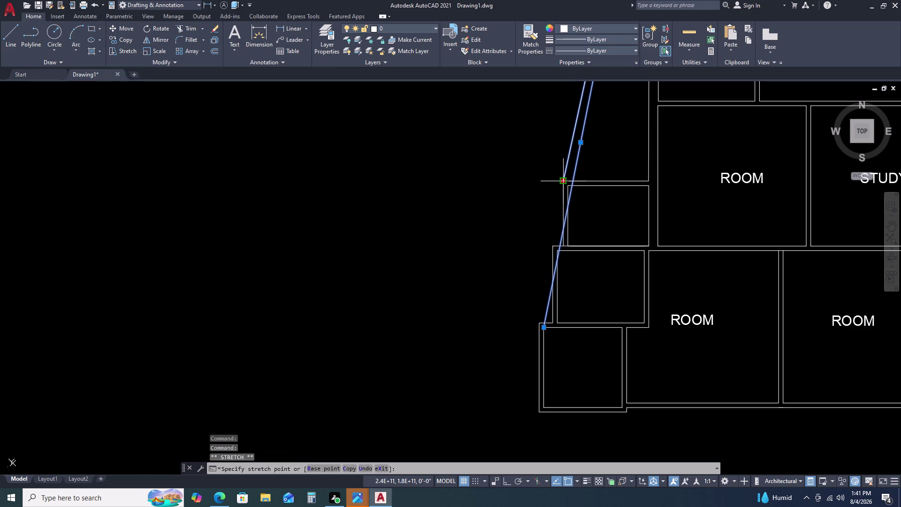
scroll(up, 3)
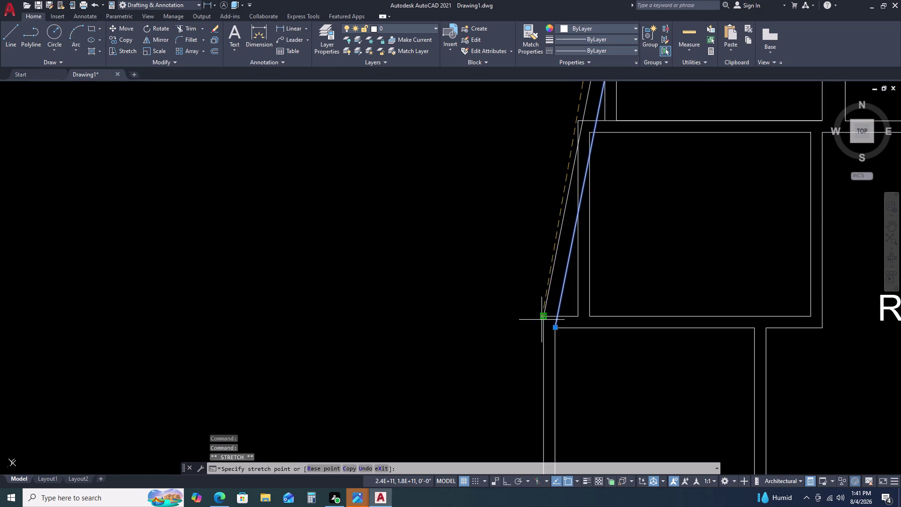
click(541, 319)
Pan around the slanted wall junctions and release the selected lines.
scroll(down, 3)
middle_drag(609, 224, 605, 228)
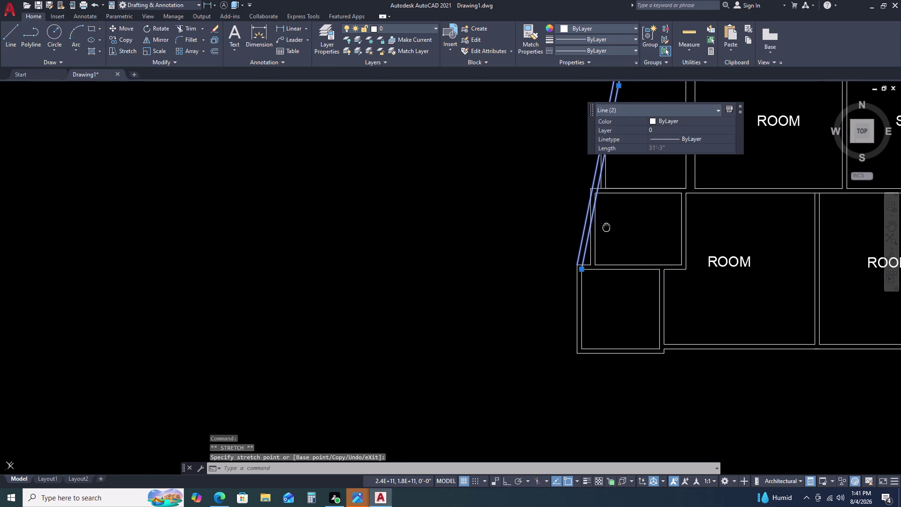
middle_drag(604, 229, 595, 236)
middle_click(563, 257)
scroll(up, 3)
middle_drag(595, 202, 593, 211)
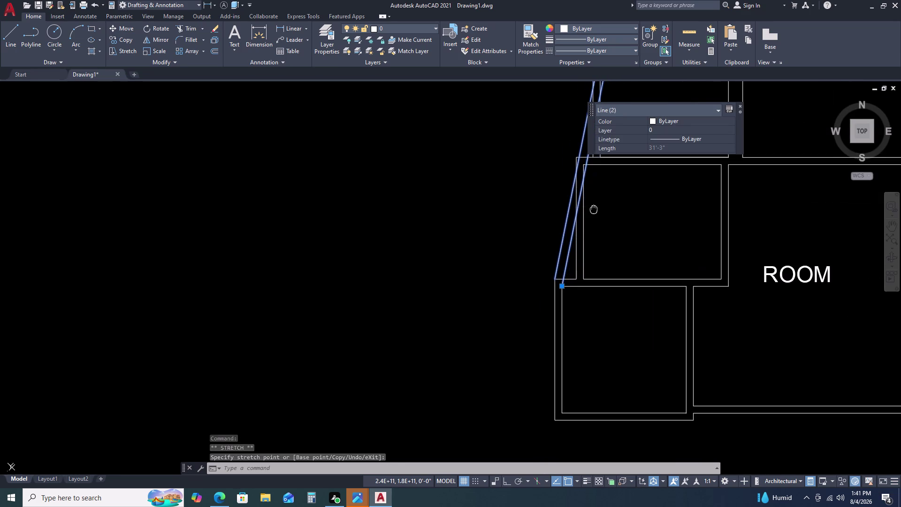
middle_drag(593, 210, 562, 262)
key(Escape)
scroll(down, 3)
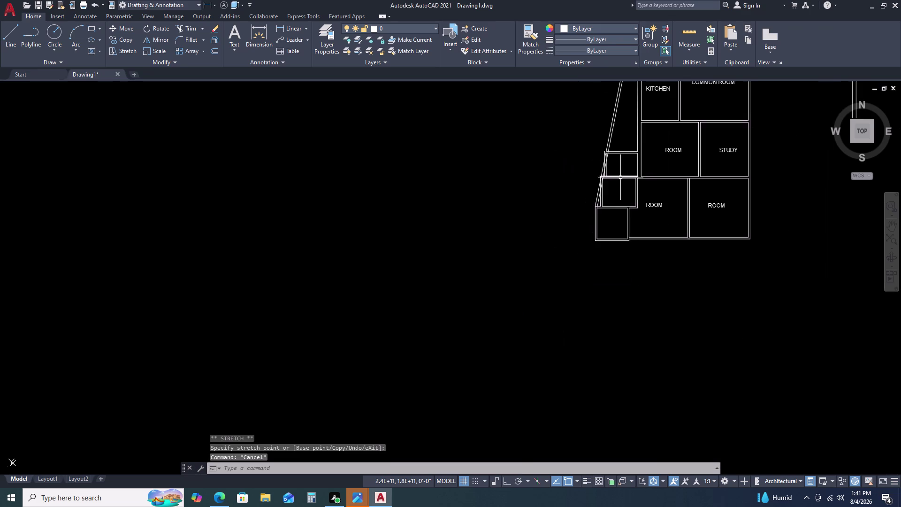
middle_drag(635, 153, 594, 186)
scroll(up, 3)
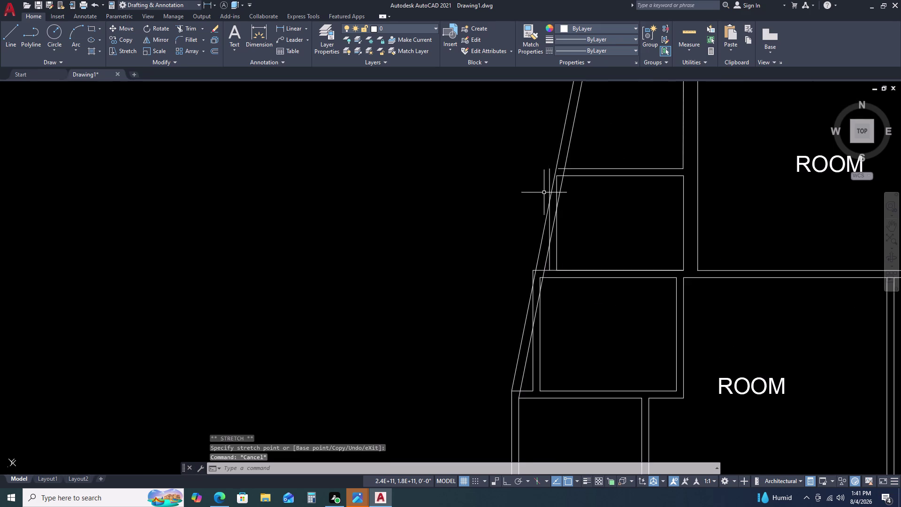
scroll(up, 3)
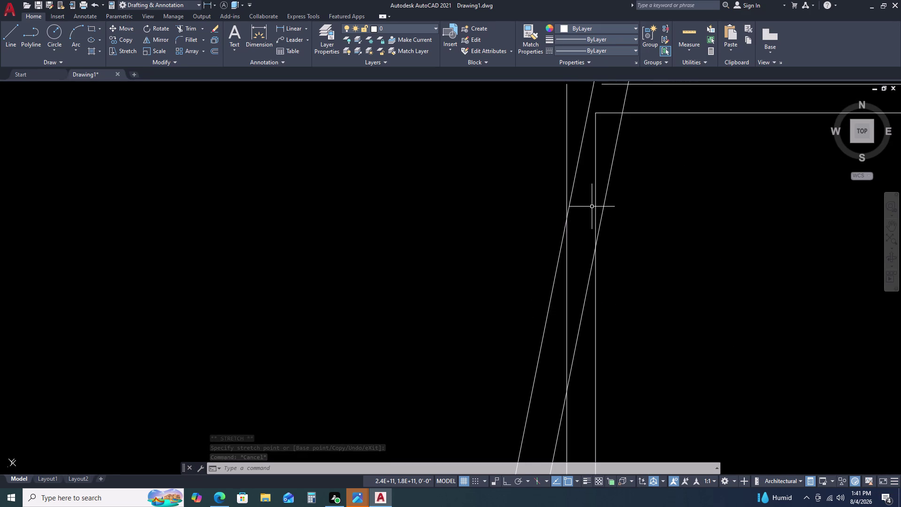
With TR, trim the overhanging line ends at the upper slanted-wall junction and remove the stray stub.
text(TR)
key(space)
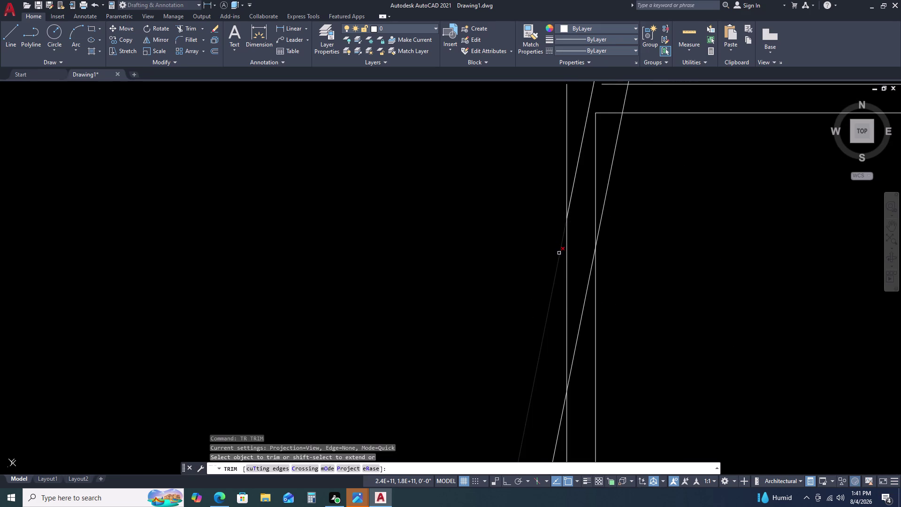
scroll(down, 3)
click(562, 265)
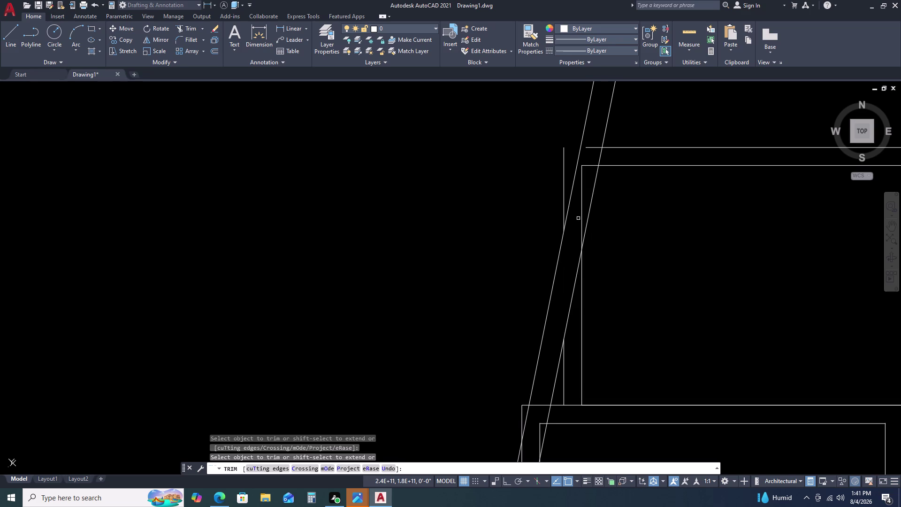
click(580, 211)
click(581, 199)
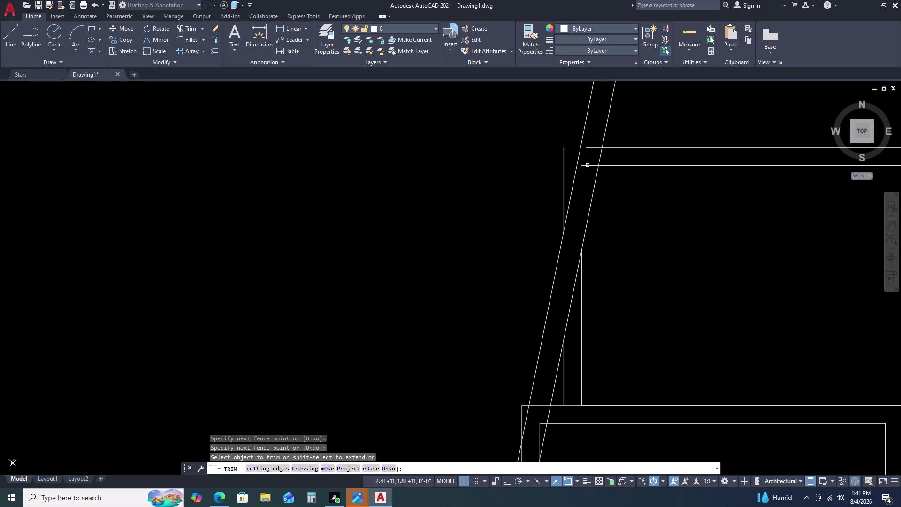
click(587, 164)
click(591, 148)
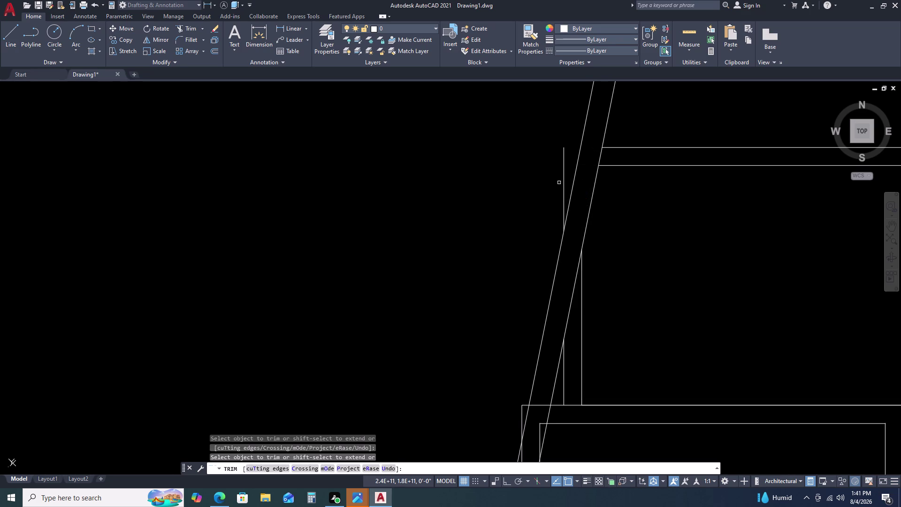
click(566, 174)
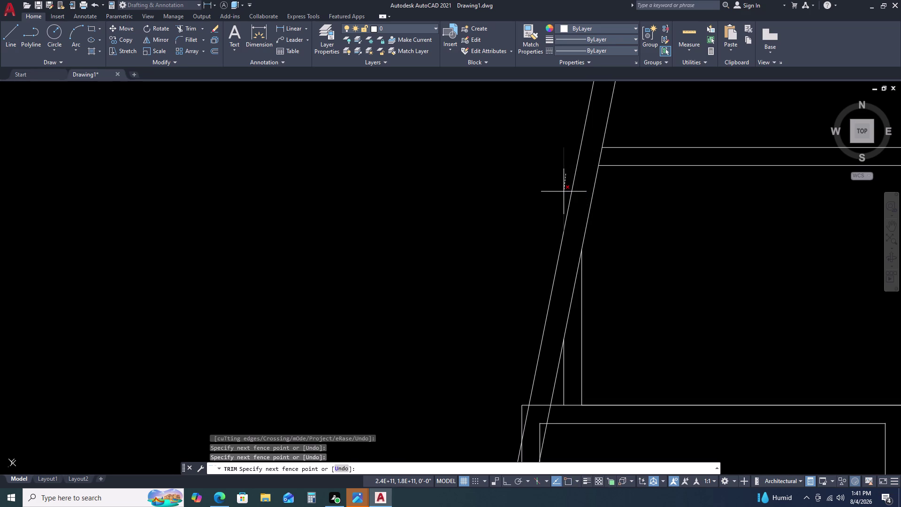
click(563, 187)
At the next junction, trim the vertical line pieces extending past the slanted wall.
scroll(down, 3)
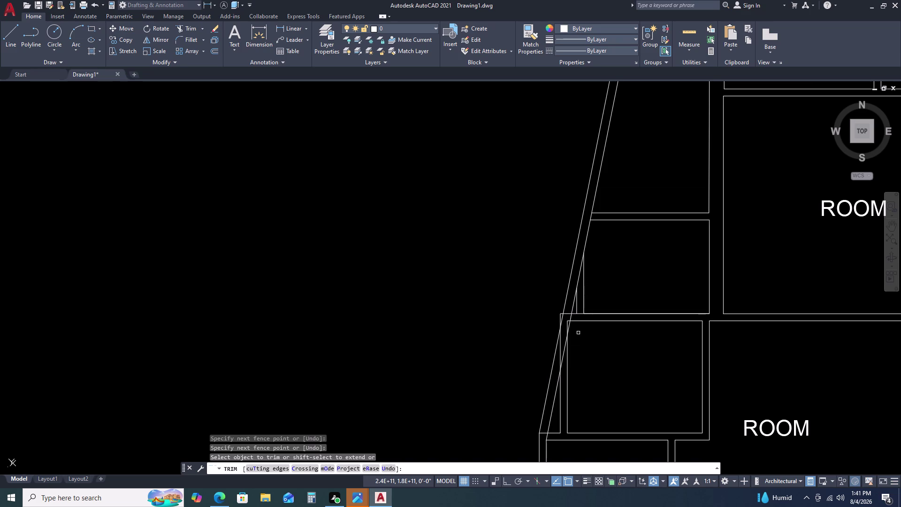
middle_click(578, 331)
middle_click(578, 328)
middle_click(555, 214)
middle_drag(614, 268, 591, 205)
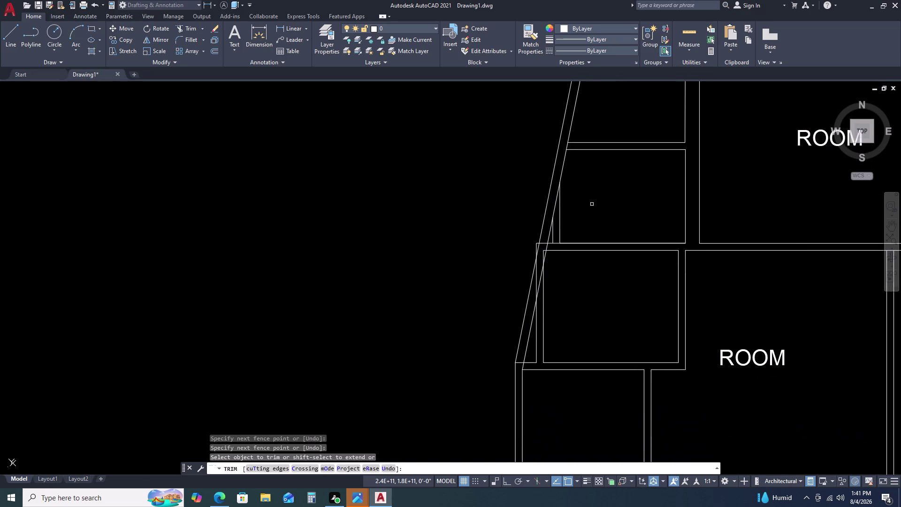
scroll(up, 3)
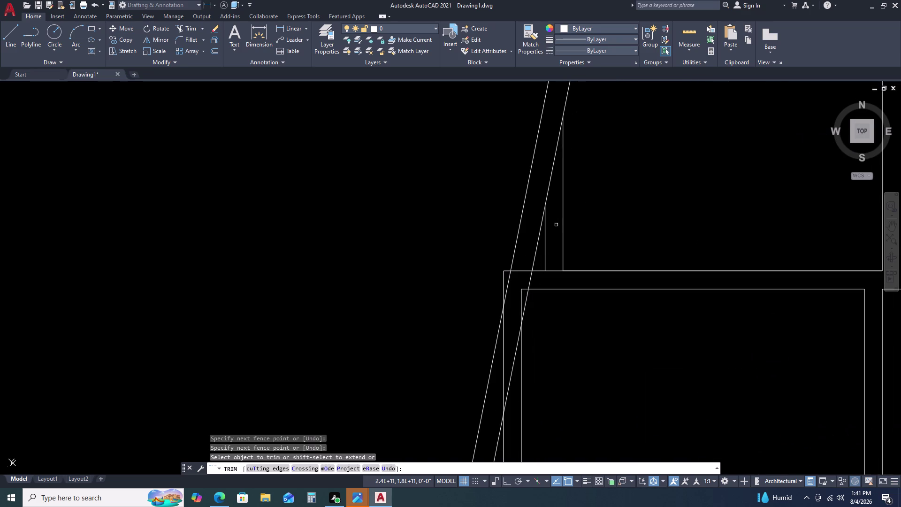
click(564, 215)
click(546, 241)
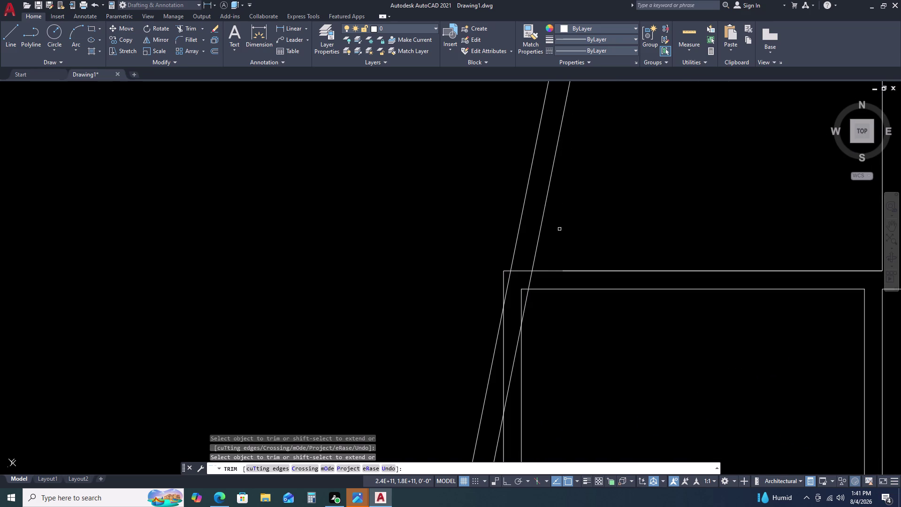
Trim the short segments and horizontal line overlapping the lower slanted wall corner.
scroll(down, 3)
middle_click(553, 301)
middle_drag(550, 291, 548, 259)
scroll(up, 3)
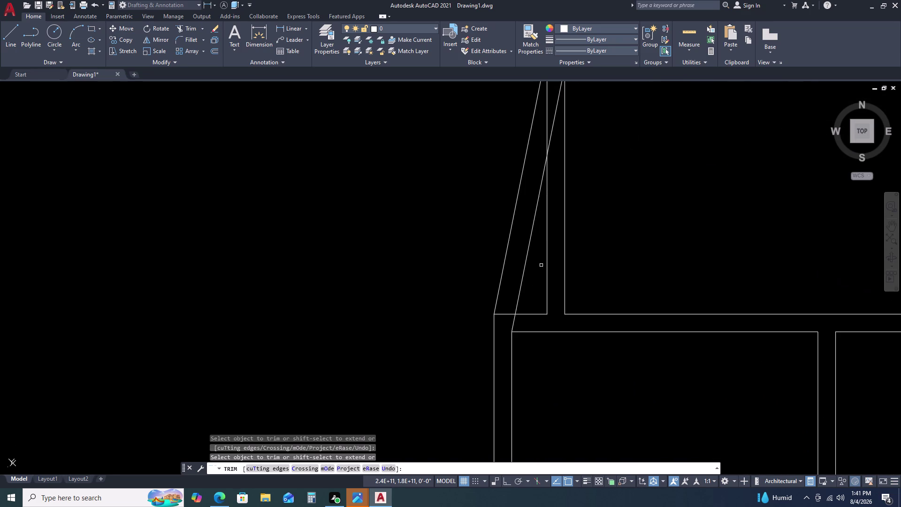
click(547, 250)
click(565, 239)
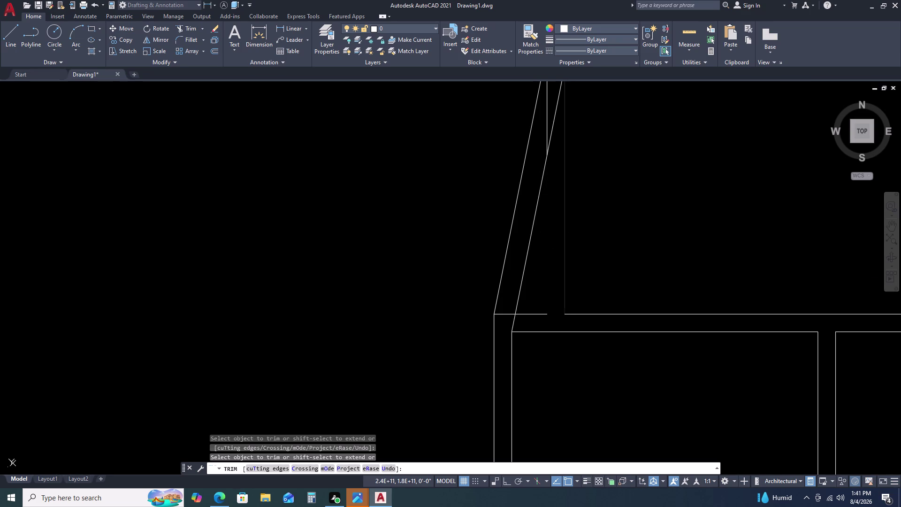
click(528, 315)
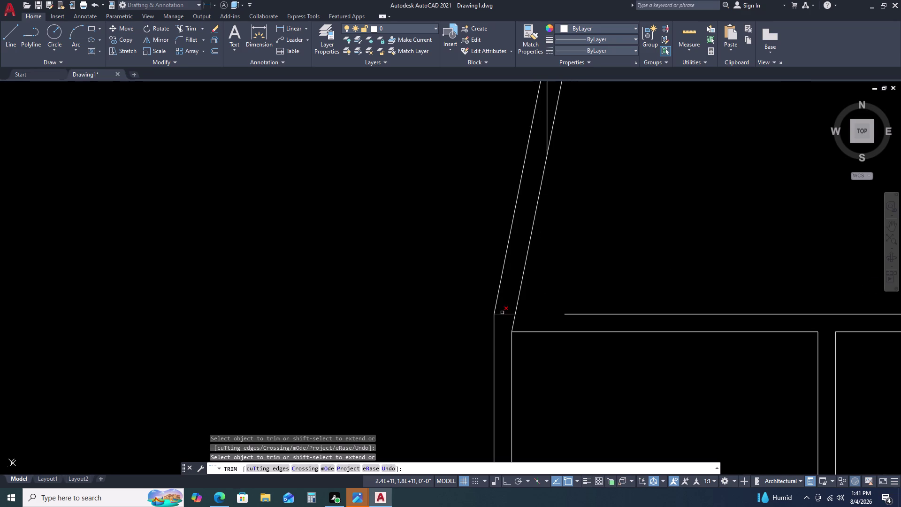
click(502, 312)
click(502, 319)
Trim the remaining line ends at the upper junction and below the third room.
scroll(down, 3)
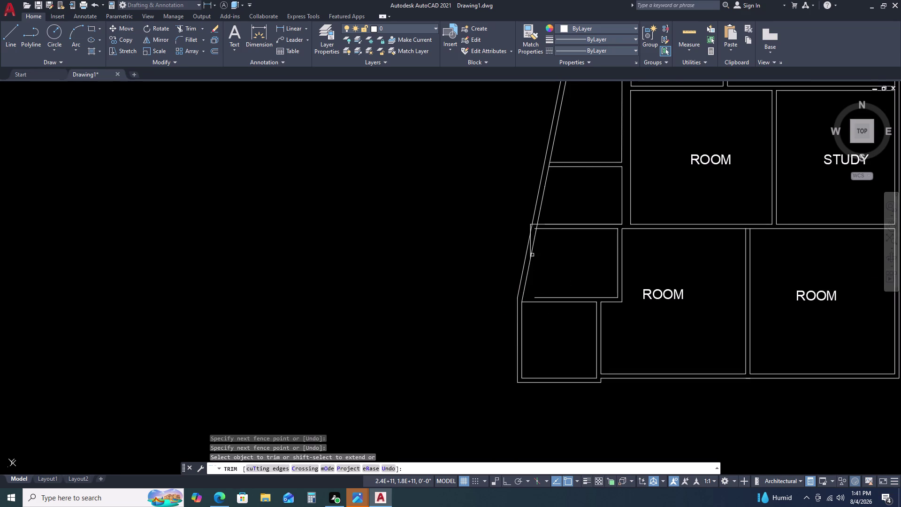
scroll(up, 3)
click(521, 245)
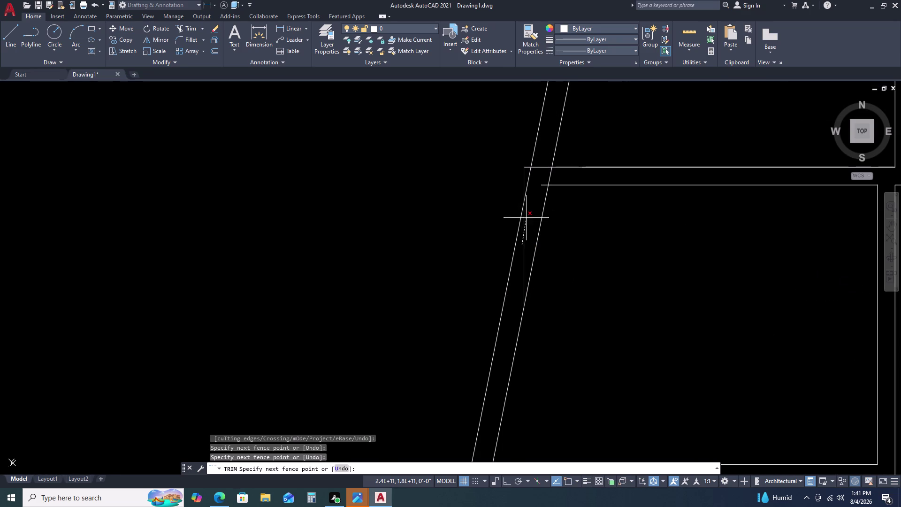
click(525, 226)
click(544, 166)
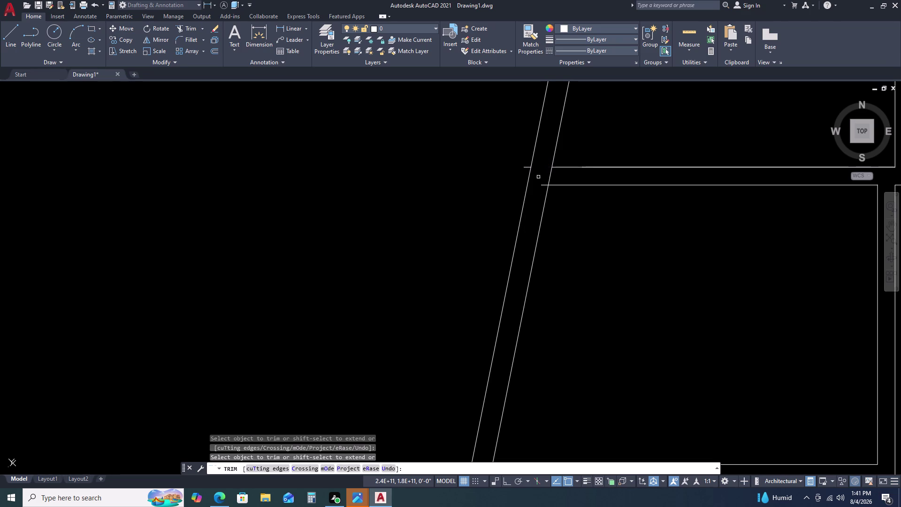
click(541, 186)
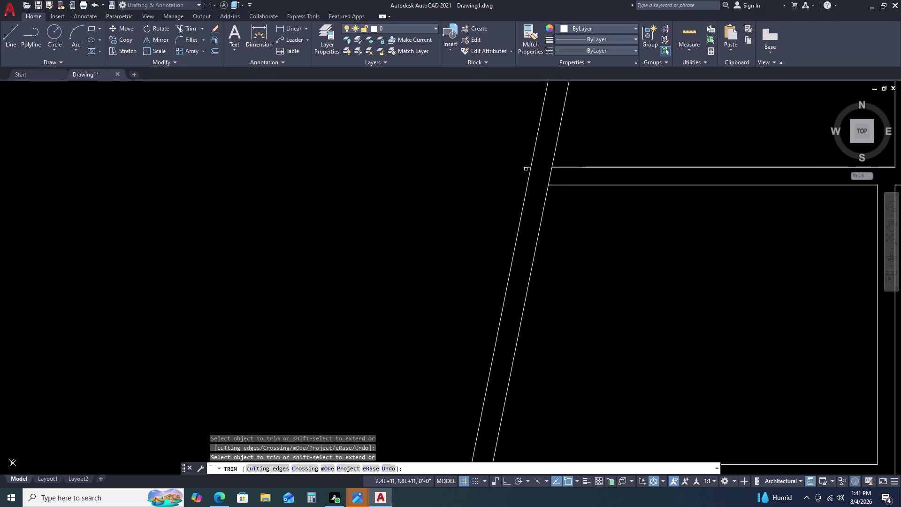
click(525, 167)
scroll(down, 3)
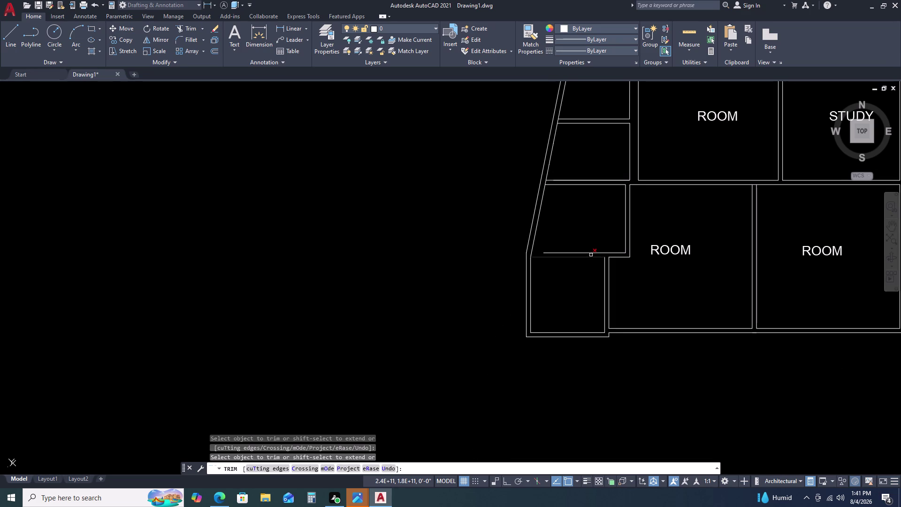
click(607, 179)
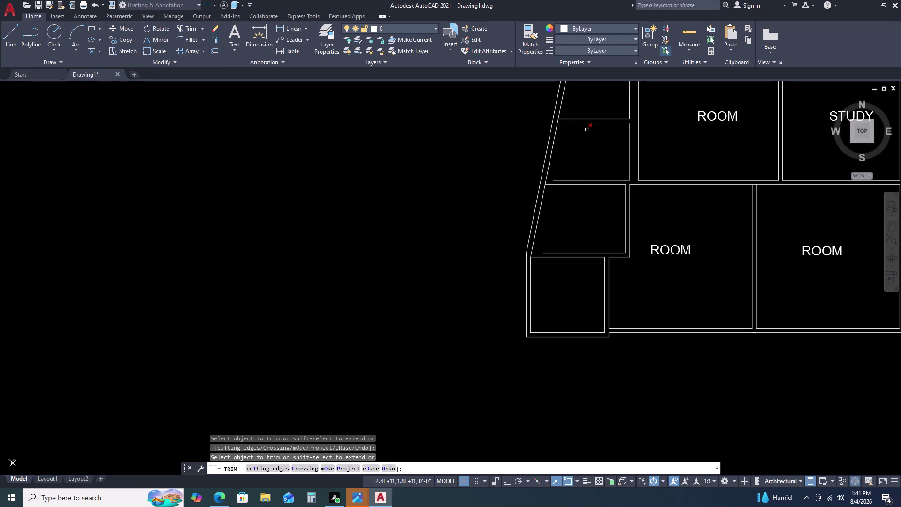
key(Escape)
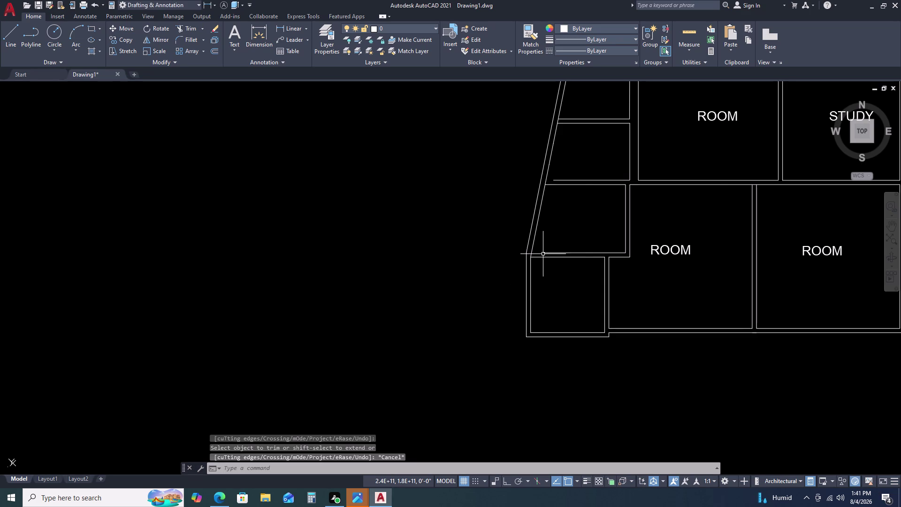
click(543, 254)
Try grip-stretching the horizontal wall lines' left ends toward the slanted wall, then cancel.
scroll(up, 3)
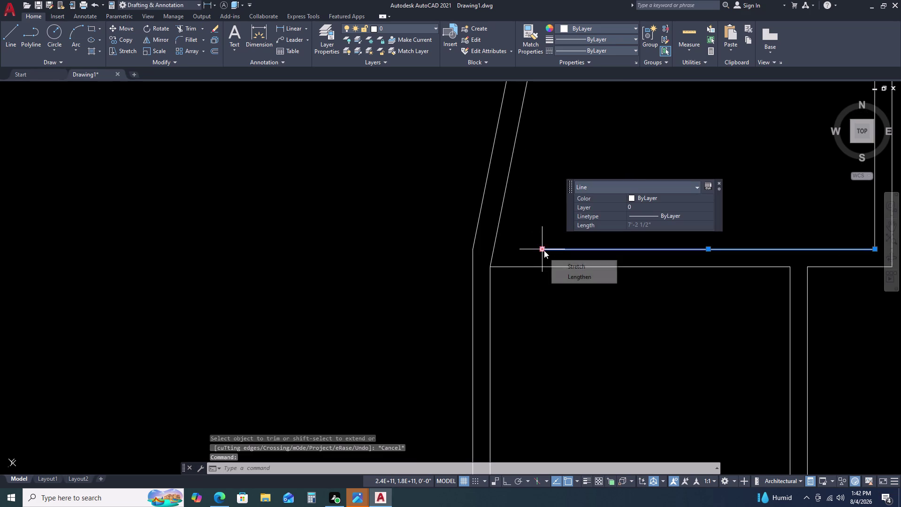
click(543, 249)
click(493, 249)
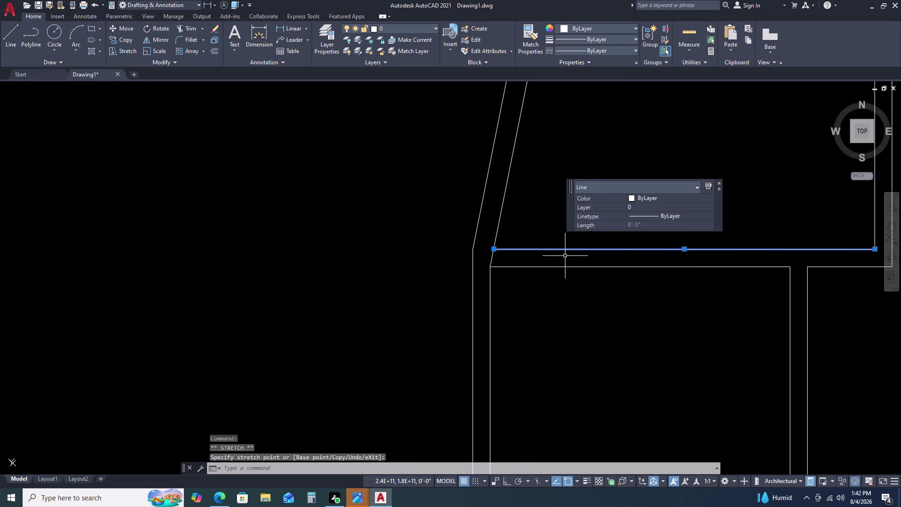
key(Escape)
scroll(down, 3)
scroll(up, 3)
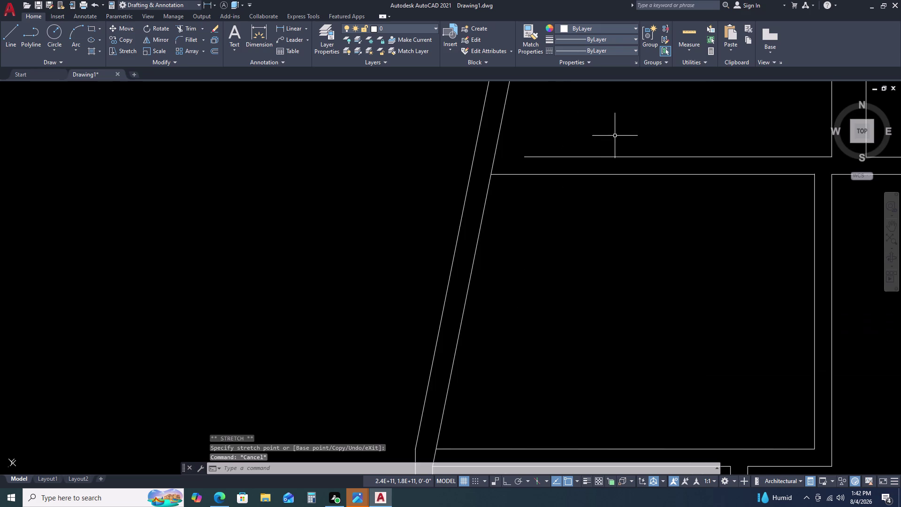
click(591, 149)
click(561, 163)
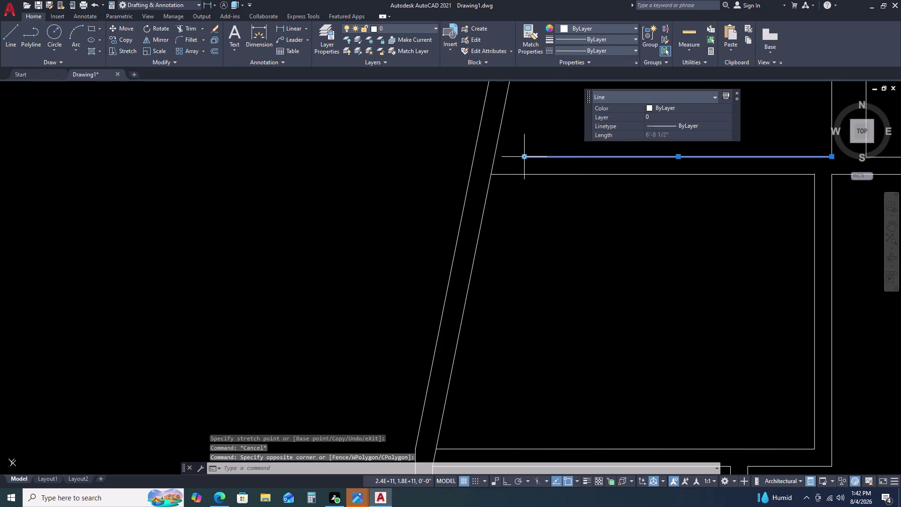
click(525, 156)
click(493, 157)
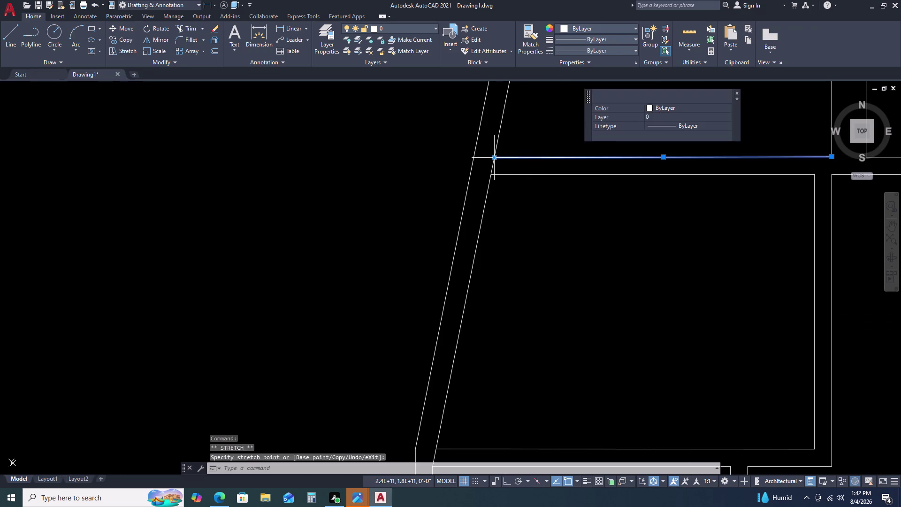
key(Escape)
Stretch the slanted outer wall line's lower endpoint down to the corner.
scroll(down, 3)
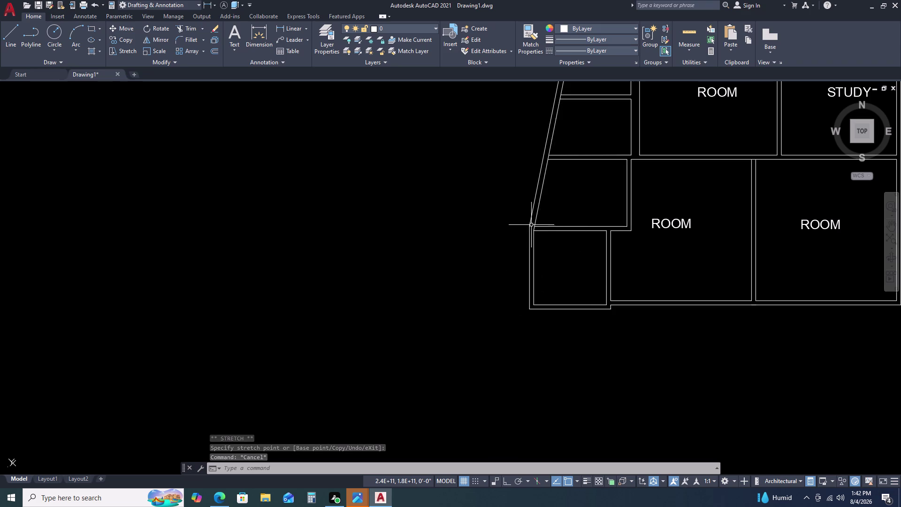
scroll(up, 3)
scroll(up, 3)
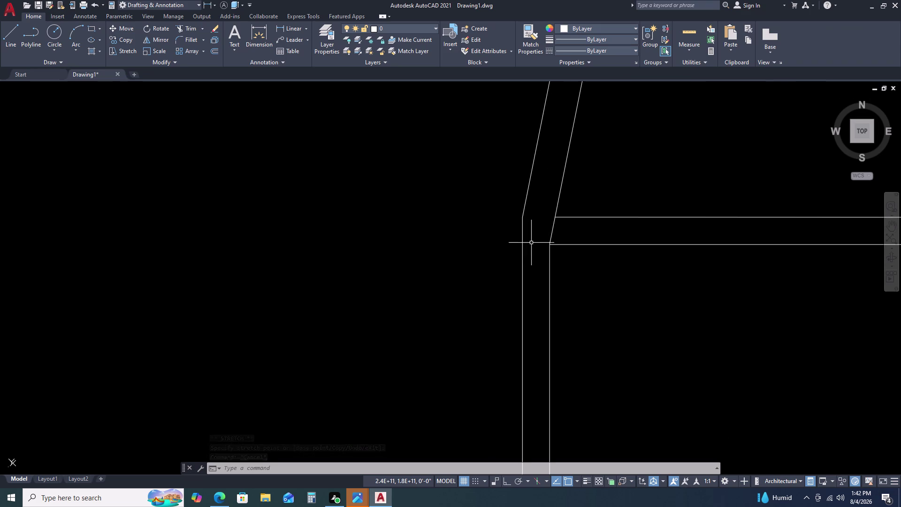
click(521, 214)
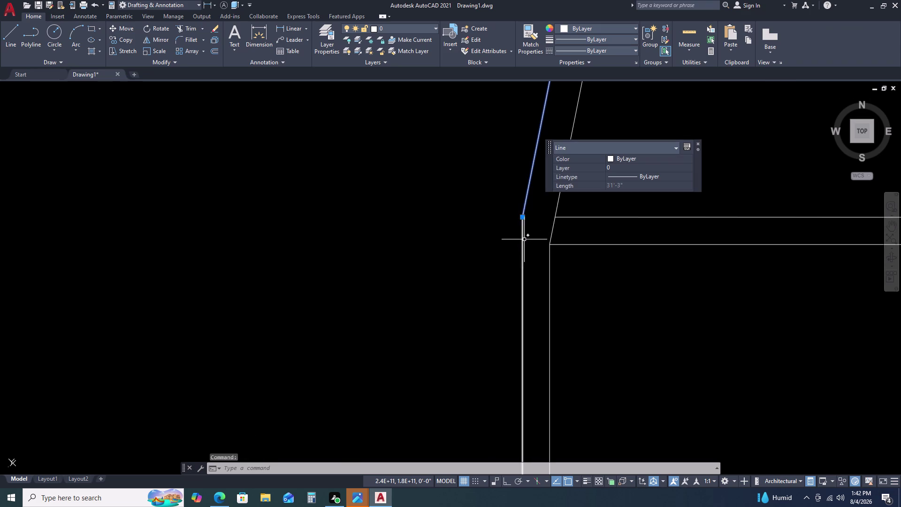
click(521, 218)
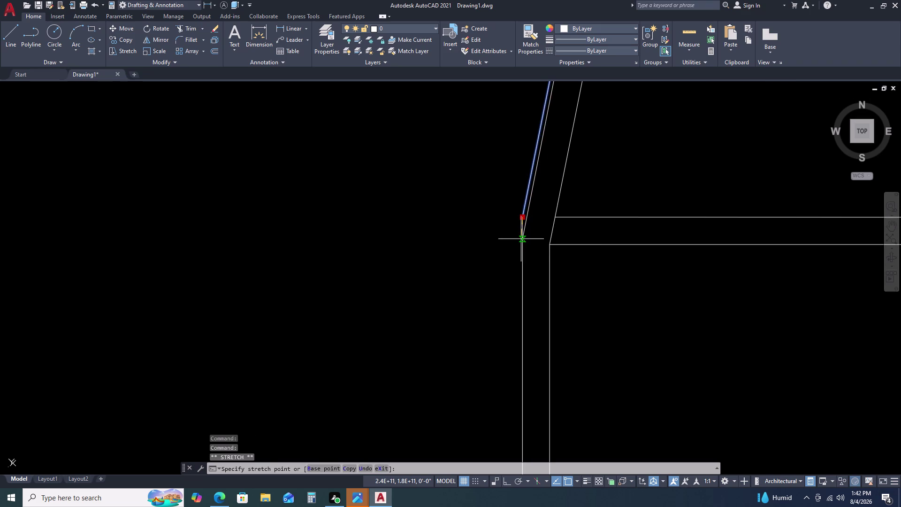
click(520, 239)
key(Escape)
scroll(up, 3)
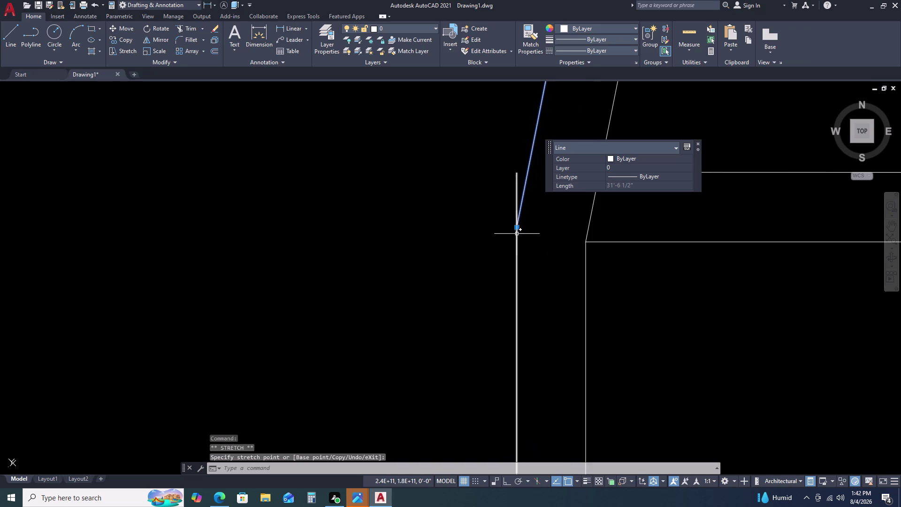
click(593, 241)
key(Escape)
Extend the horizontal line's left endpoint to the outer vertical wall.
click(635, 238)
click(621, 257)
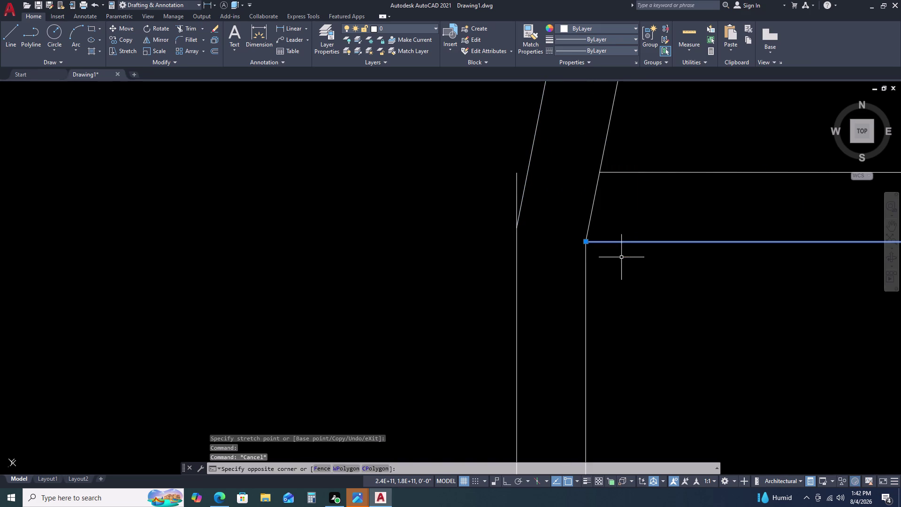
click(586, 243)
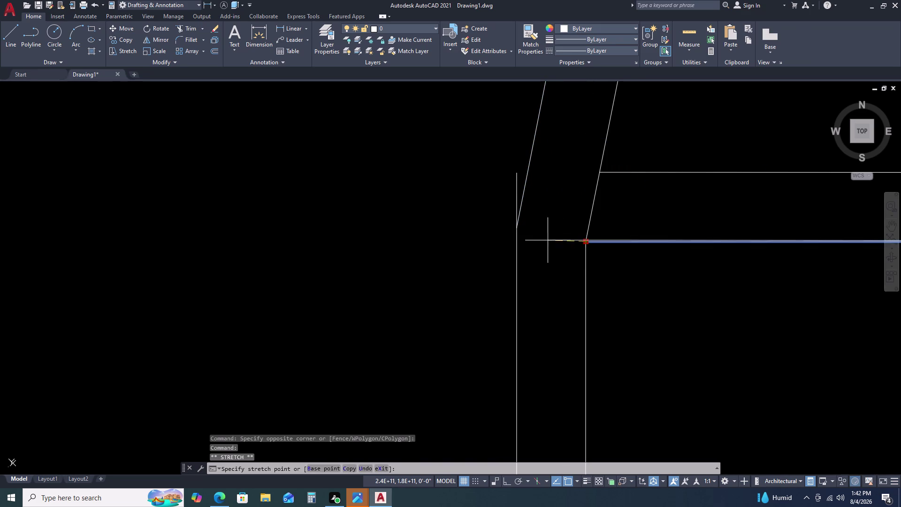
click(517, 243)
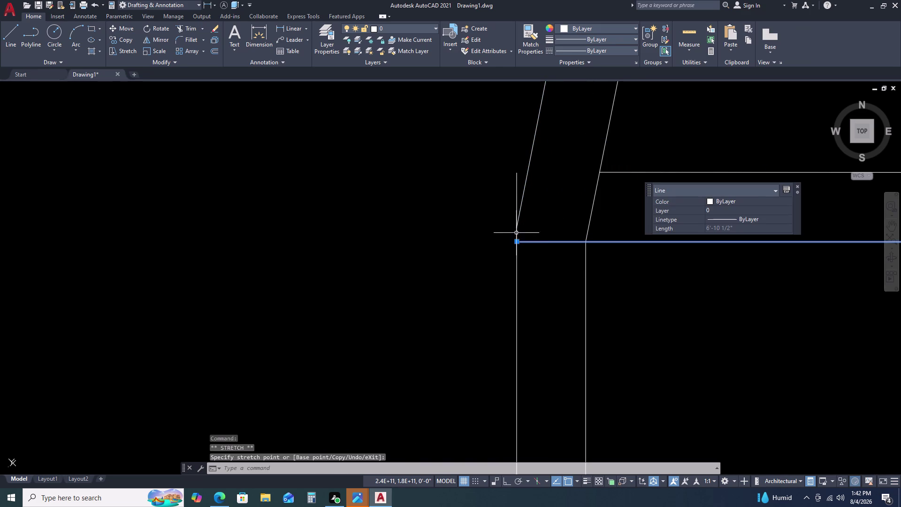
click(517, 222)
key(Escape)
Adjust the slanted outer line's lower endpoint at the corner, then restart TRIM.
click(524, 209)
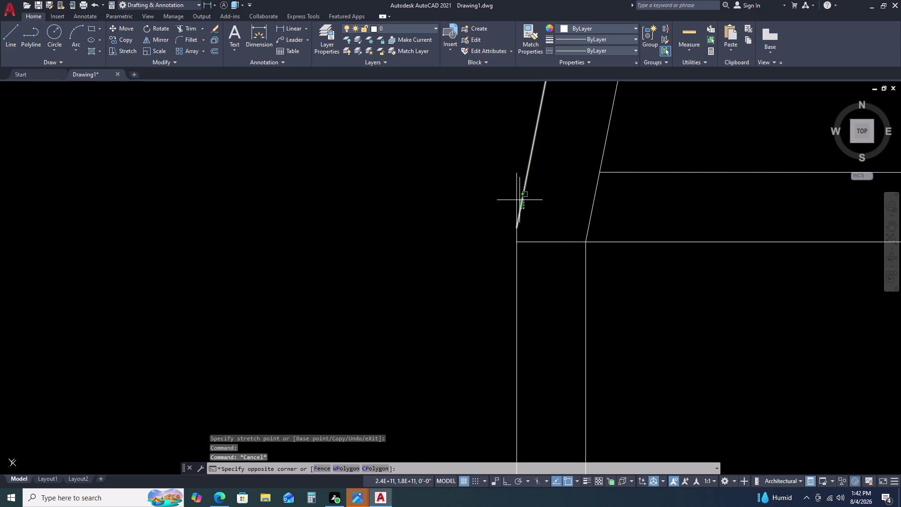
click(520, 199)
click(516, 229)
click(516, 241)
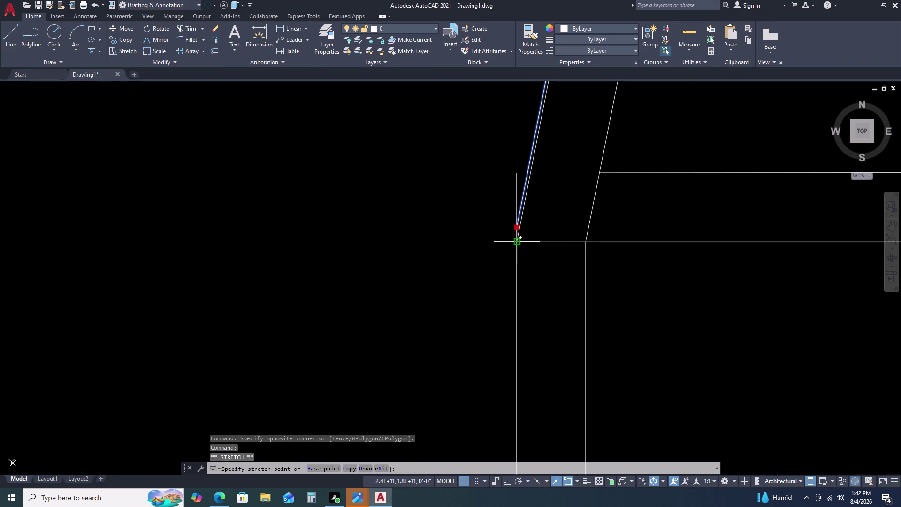
key(Escape)
text(T)
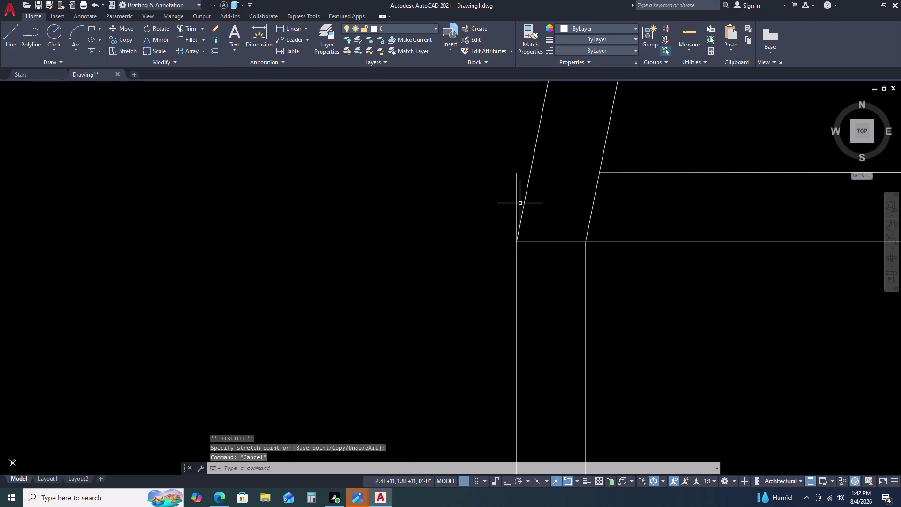
text(R)
key(space)
click(517, 191)
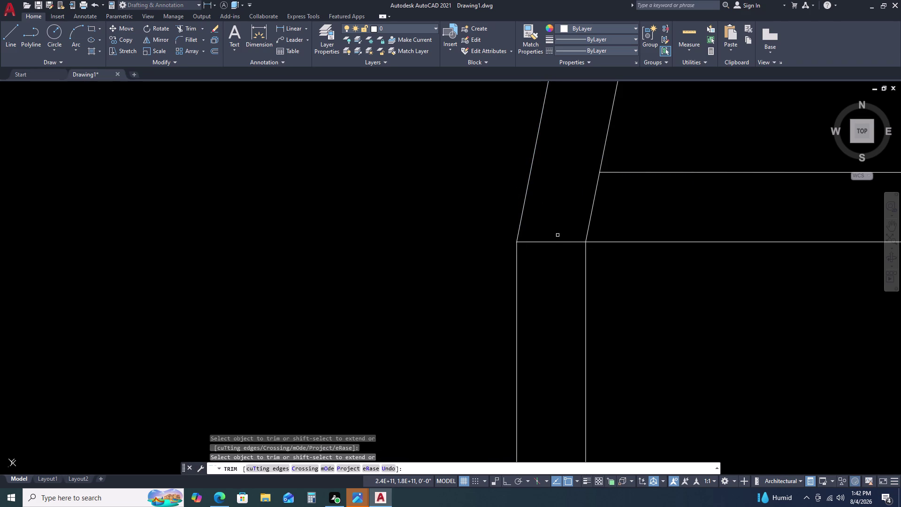
click(555, 241)
scroll(down, 3)
scroll(down, 3)
middle_drag(683, 225, 675, 232)
middle_drag(669, 237, 638, 252)
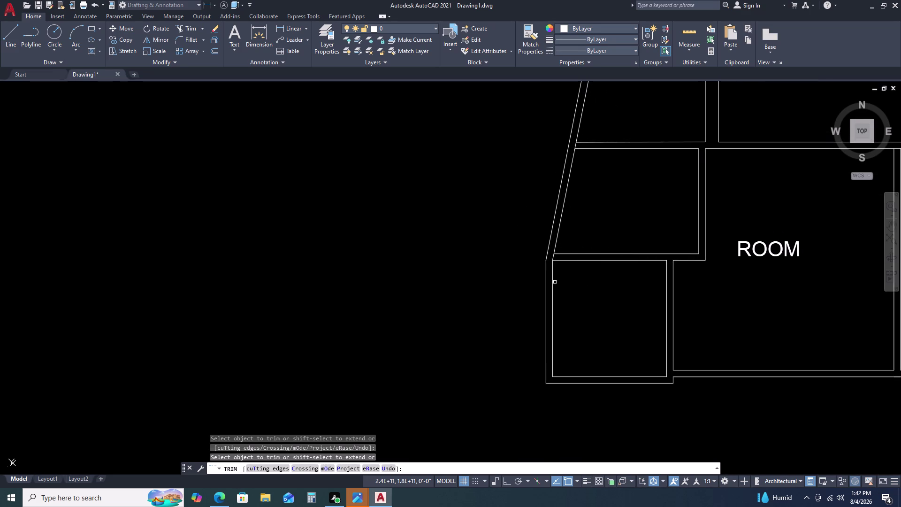
scroll(down, 3)
scroll(up, 3)
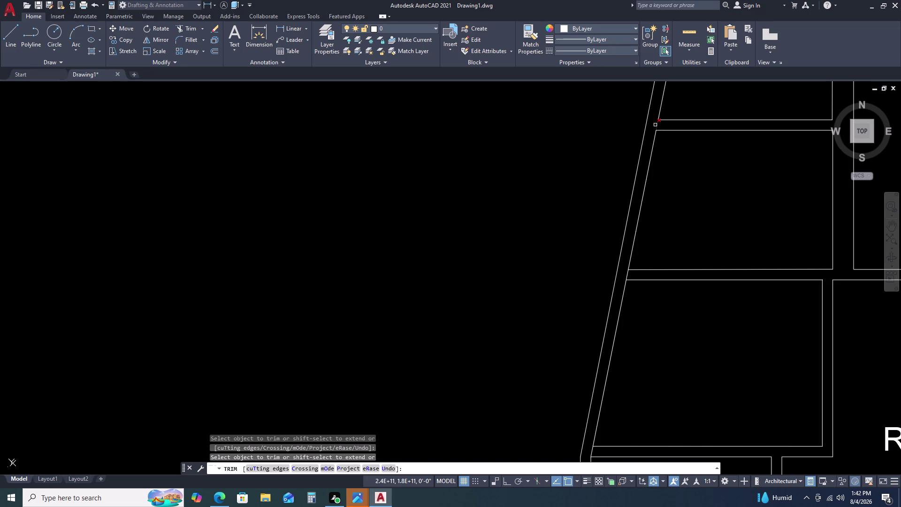
click(657, 123)
scroll(up, 3)
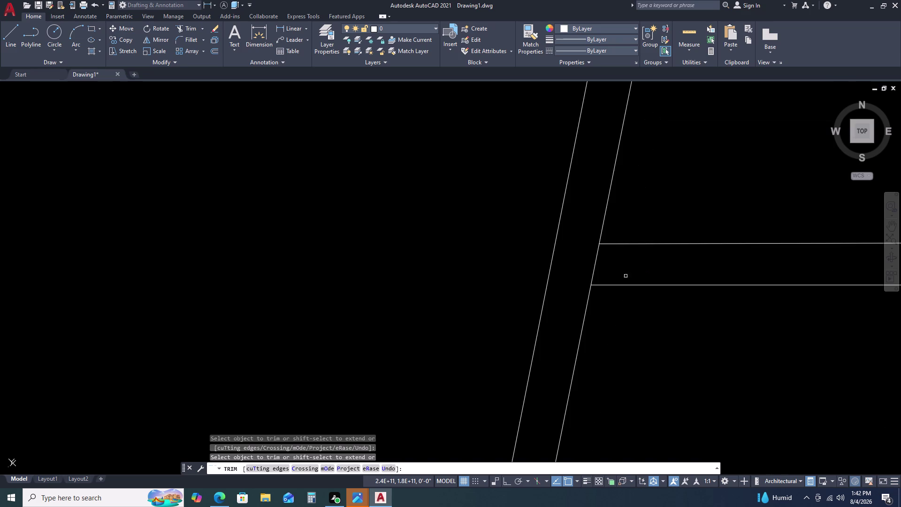
click(594, 260)
scroll(down, 3)
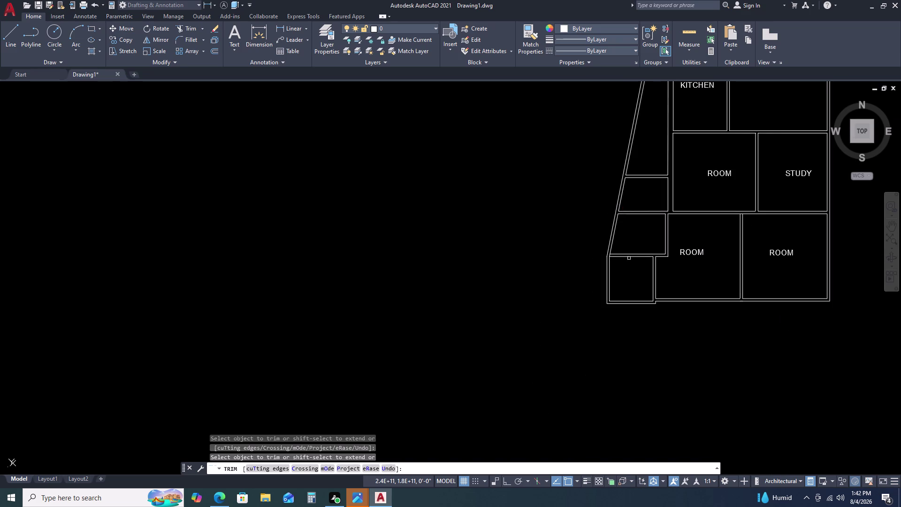
scroll(up, 3)
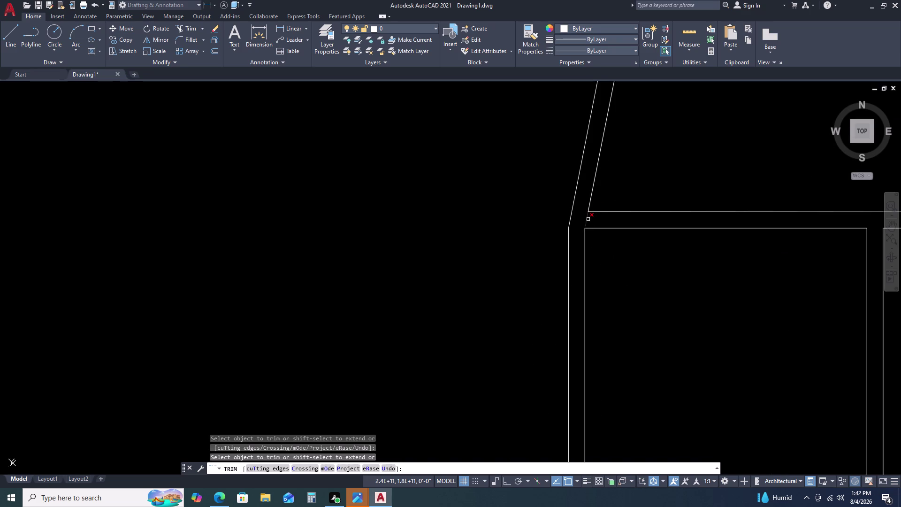
click(588, 219)
scroll(down, 3)
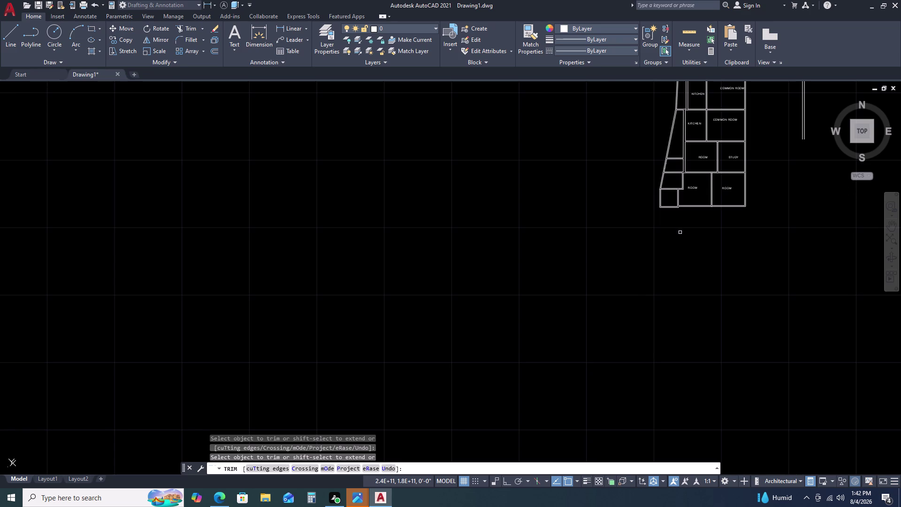
key(Escape)
key(Escape)
middle_drag(729, 182, 722, 188)
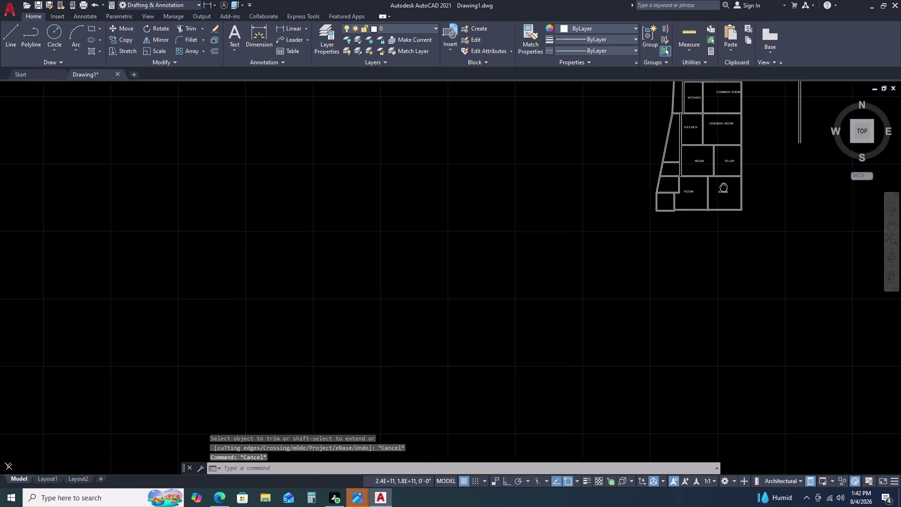
middle_drag(721, 188, 644, 187)
scroll(up, 3)
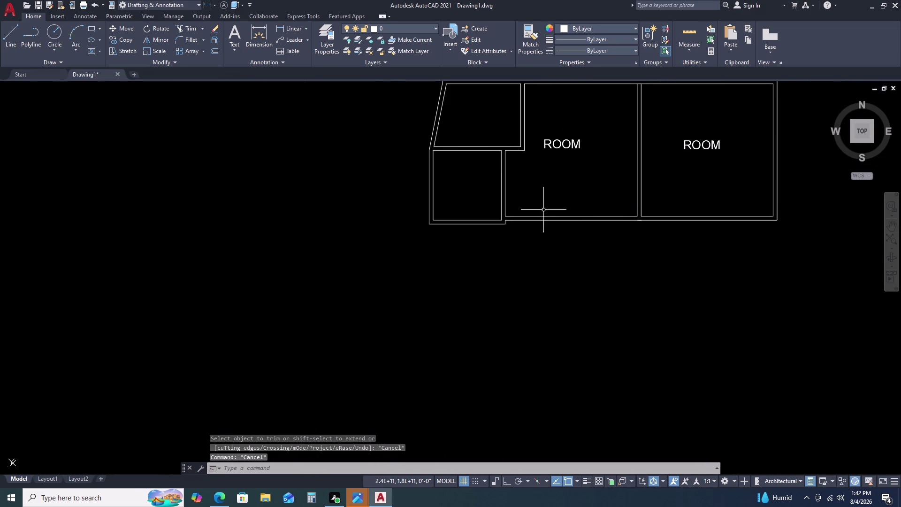
middle_drag(717, 199, 651, 202)
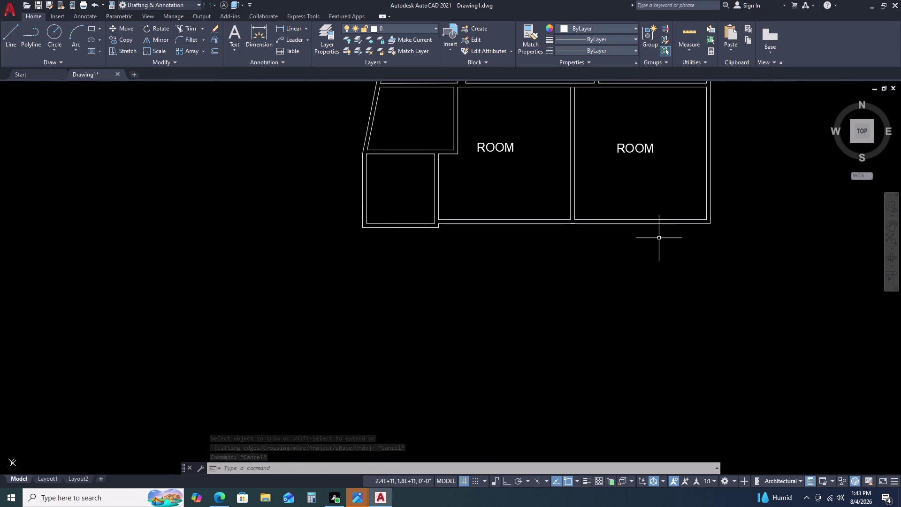
scroll(down, 3)
scroll(up, 3)
middle_drag(627, 245, 632, 213)
middle_click(632, 213)
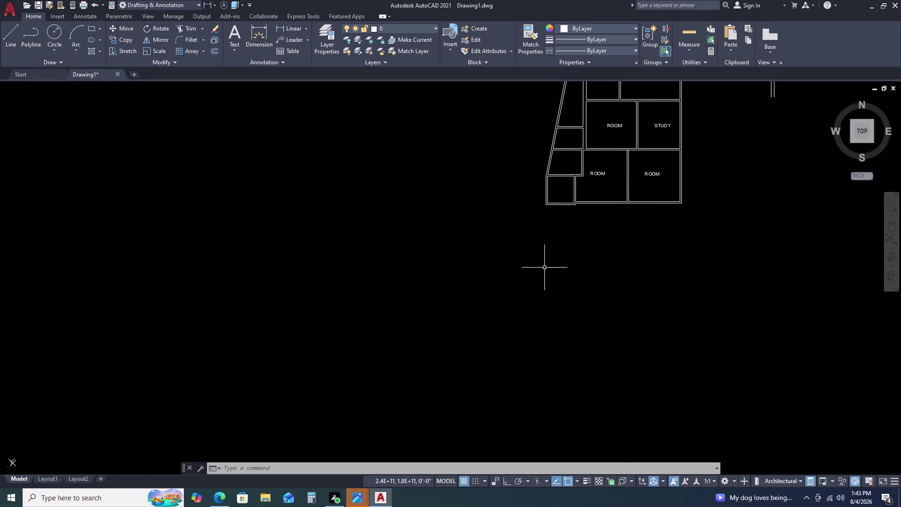
scroll(up, 3)
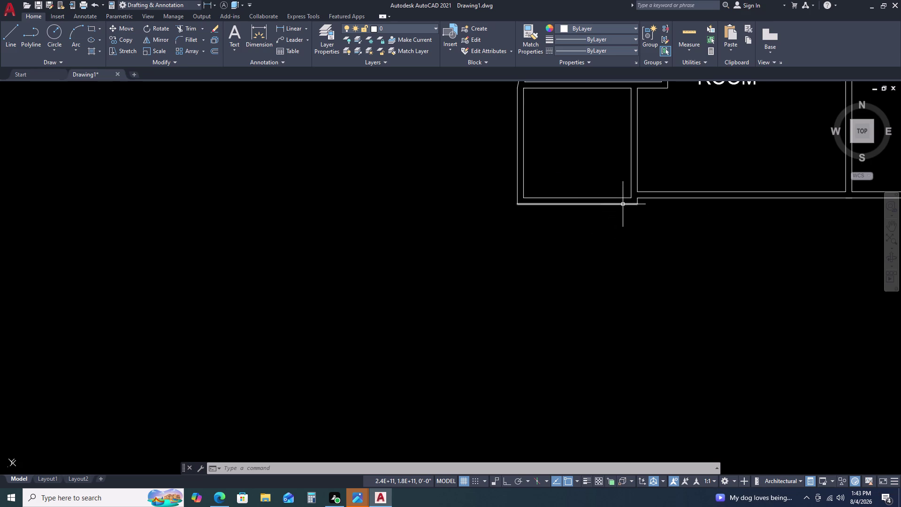
Start a rectangle at a first corner below the rooms using the Dimensions option.
text(RE)
key(c)
key(space)
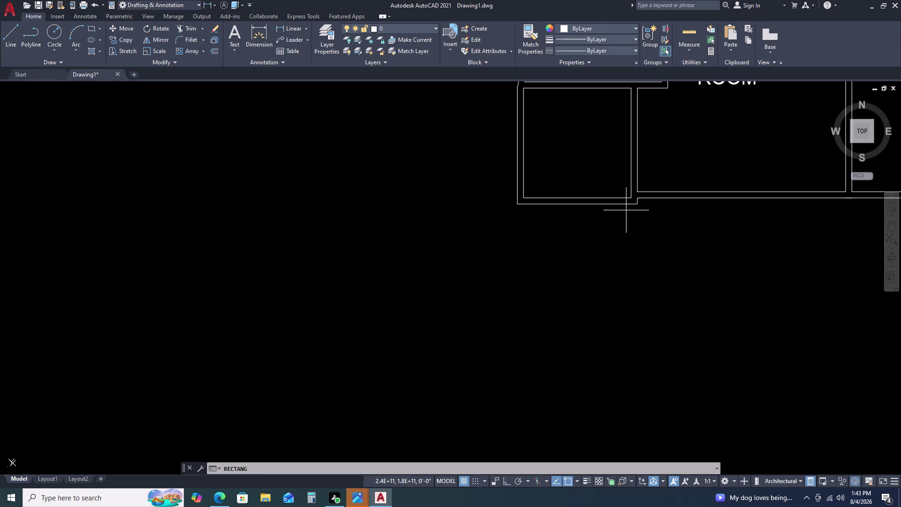
click(586, 220)
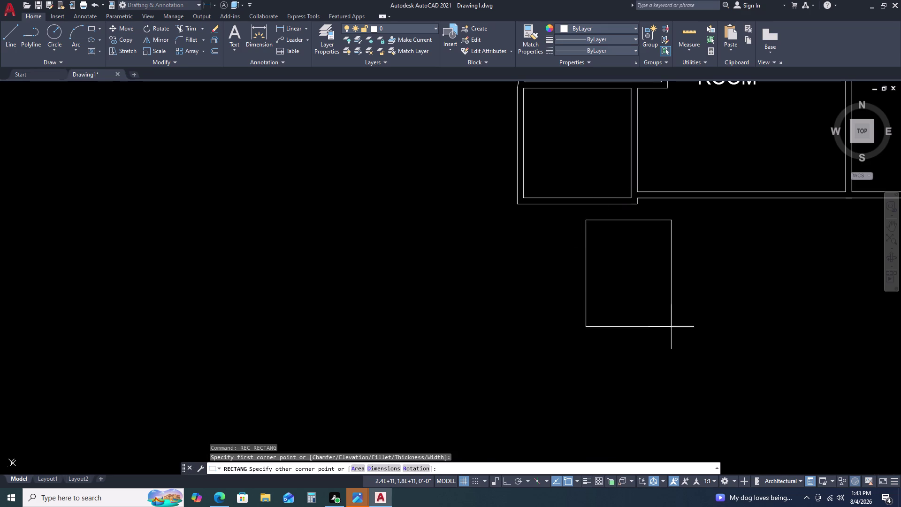
key(d)
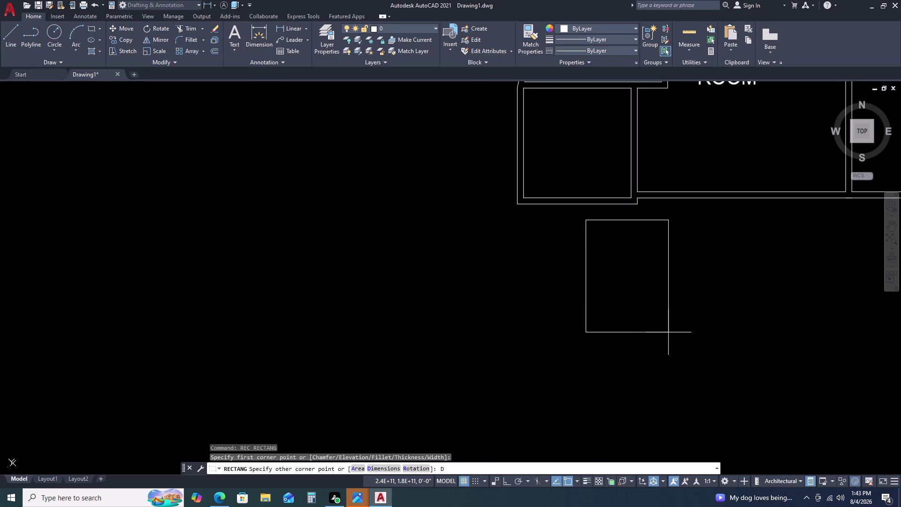
key(space)
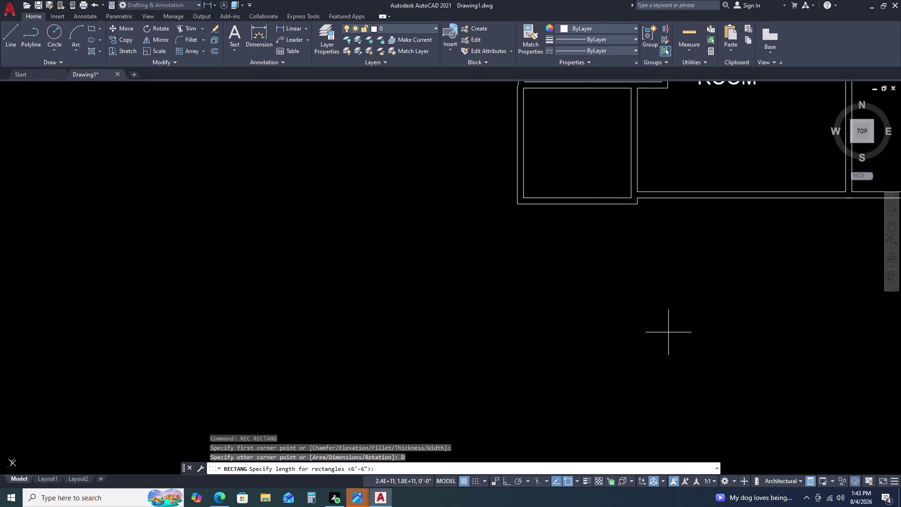
Give the rectangle length 7'11 and width 10'10.5, extending to the lower right.
key(7)
key(apostrophe)
text(11)
key(Return)
text(10)
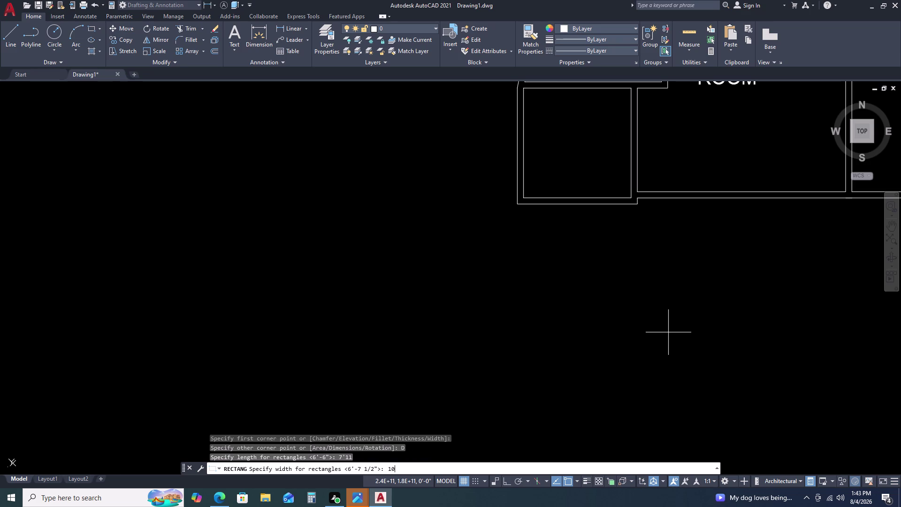
text(')
text(10)
text(.5)
key(Return)
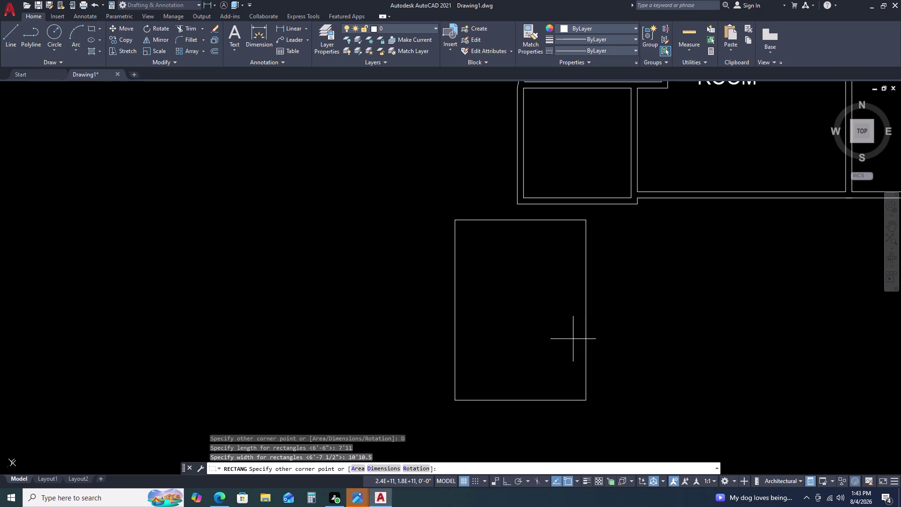
click(603, 313)
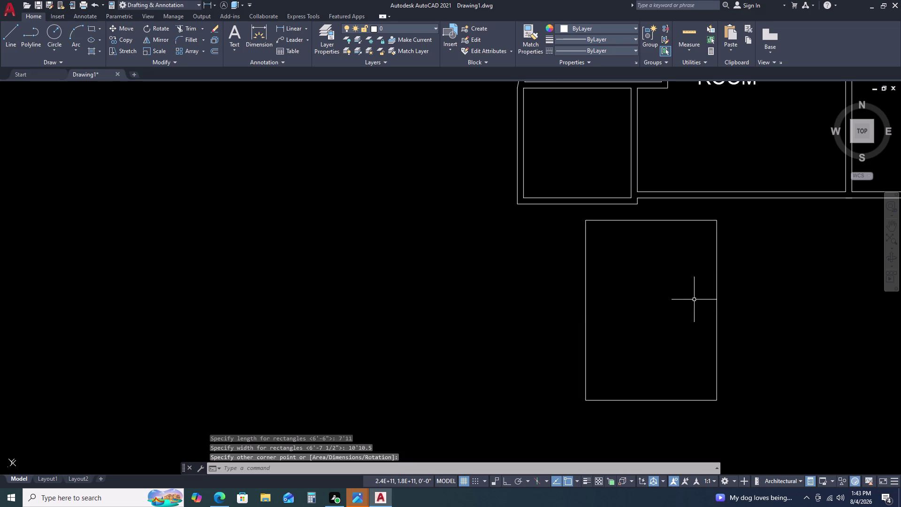
Select the new rectangle and double-click it to edit it.
click(694, 299)
click(734, 280)
click(733, 267)
click(728, 265)
double_click(717, 278)
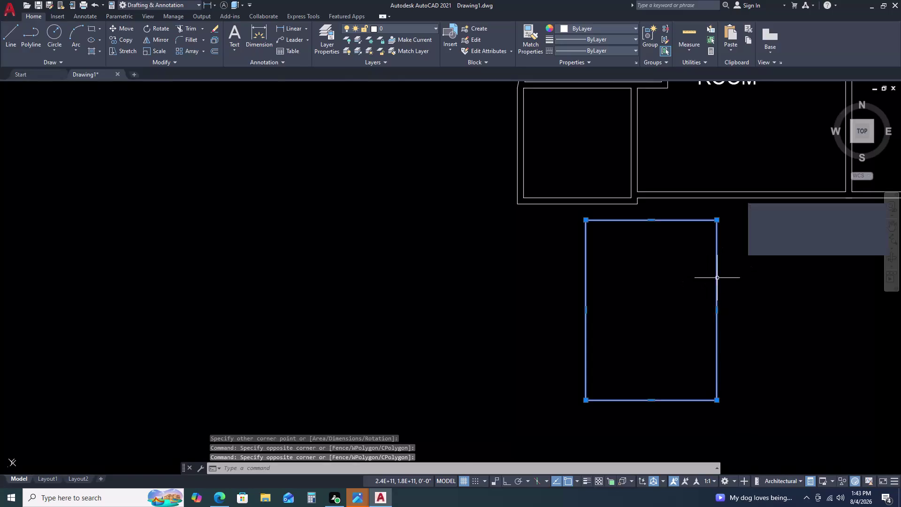
Choose Open on the rectangle outline, then cancel the polyline edit.
key(o)
key(space)
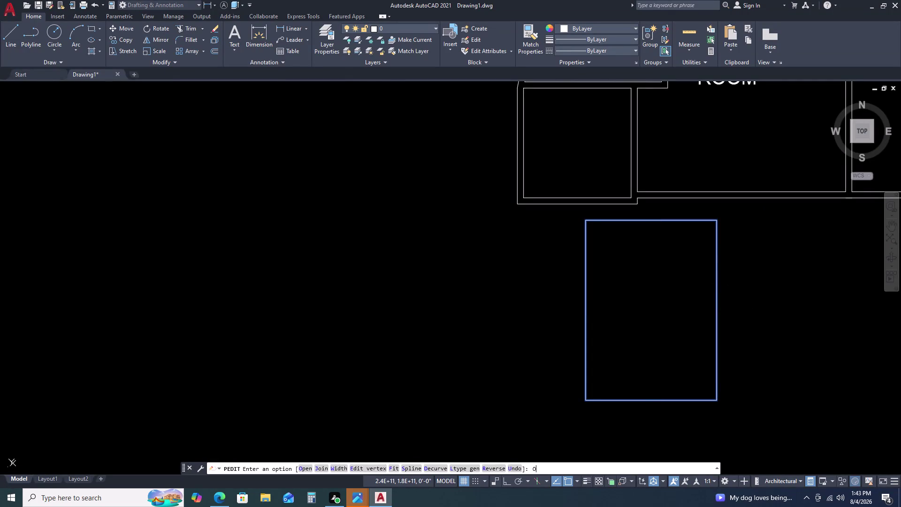
key(Escape)
key(Escape)
key(Escape)
key(Escape)
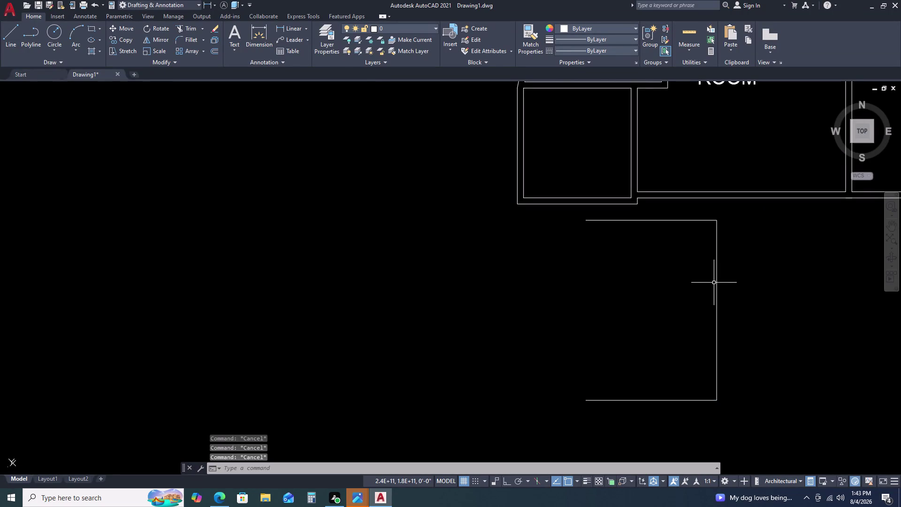
Undo the outline open and the rectangle, then begin RECTANG again.
key(ctrl+z)
key(ctrl+z)
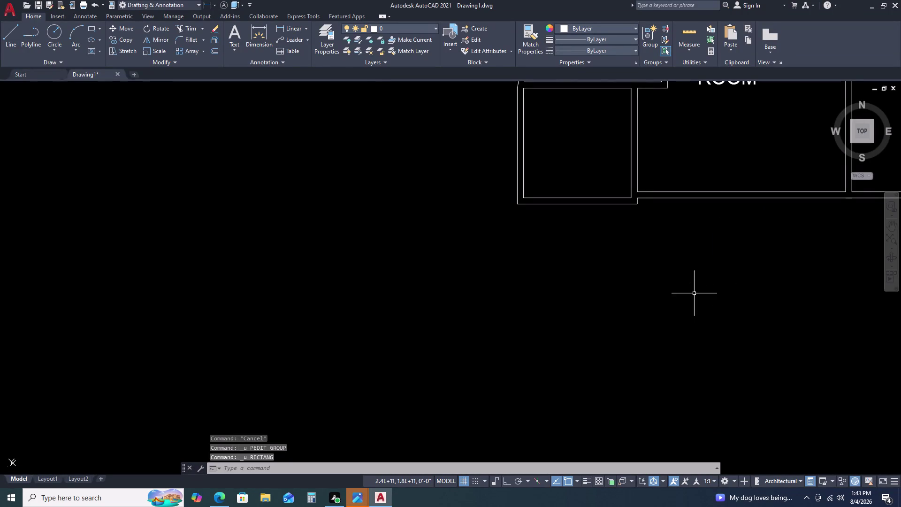
text(RE)
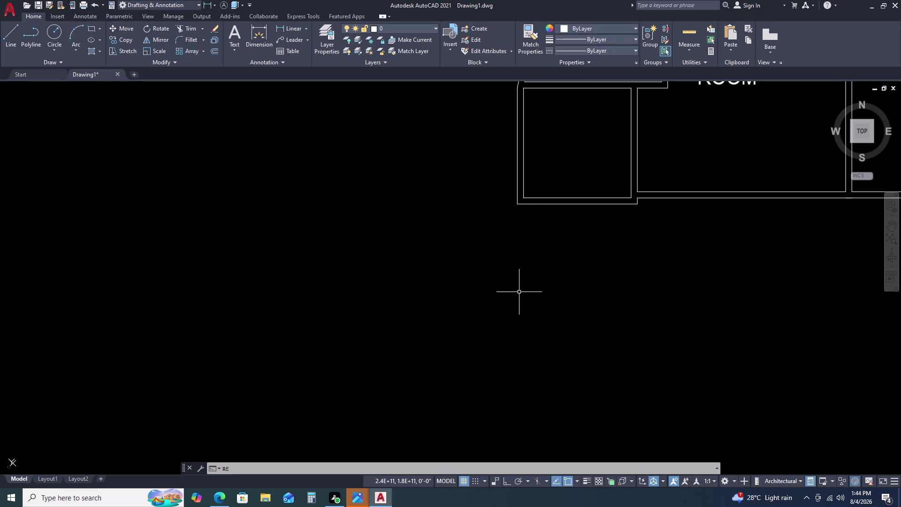
Start a rectangle from a first corner using the Dimensions option.
text(C)
key(space)
click(498, 264)
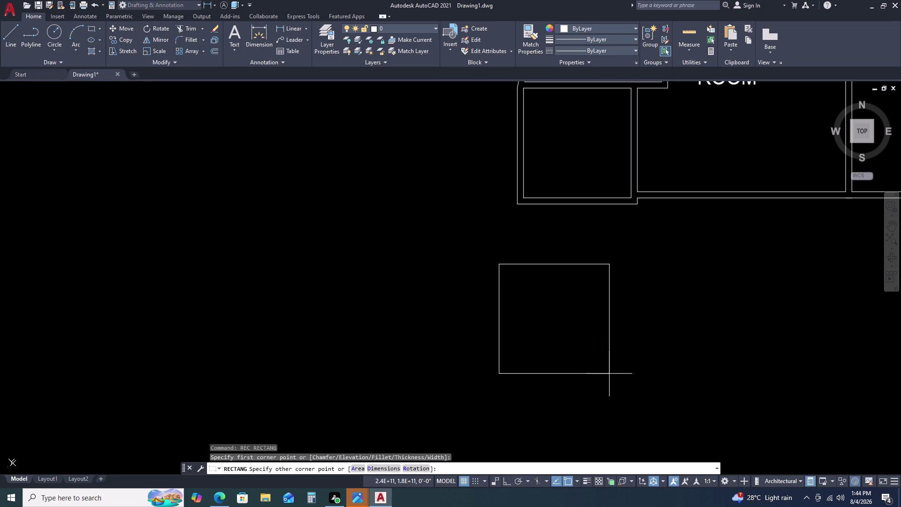
key(d)
key(space)
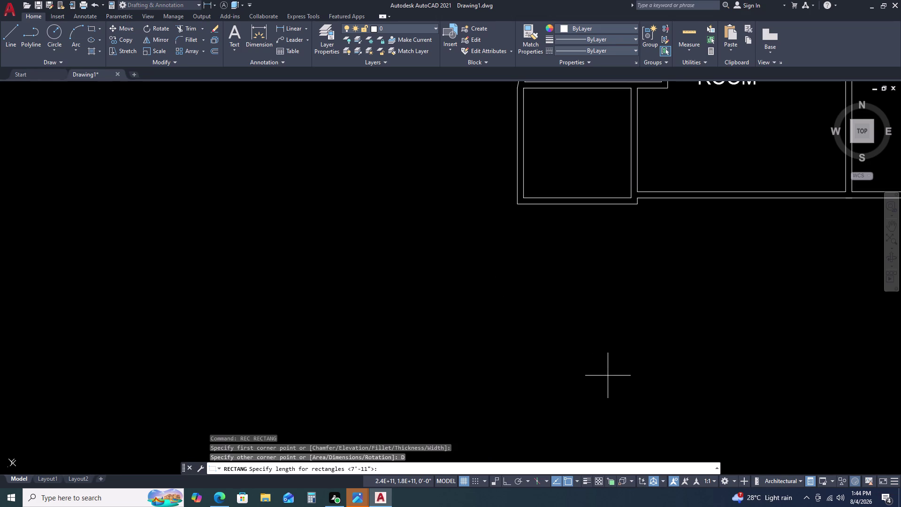
Enter length 7'11 and width 10'-10 1/2", and set the rectangle's direction.
key(7)
text(')
text(11)
key(Return)
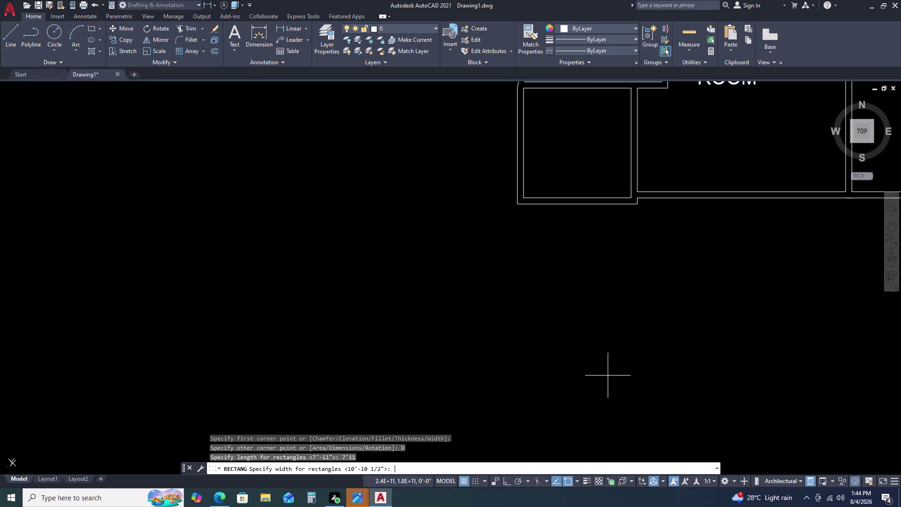
text(10')
text(10.5)
key(period)
key(Return)
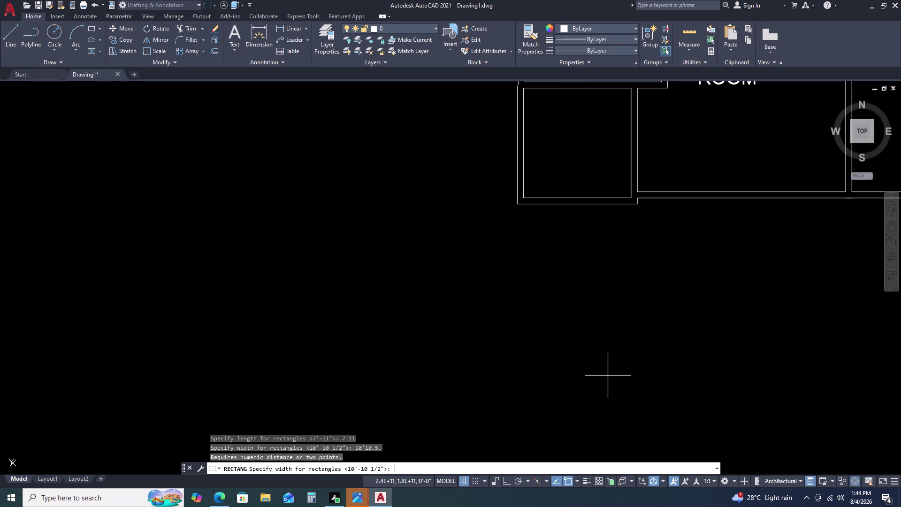
key(Return)
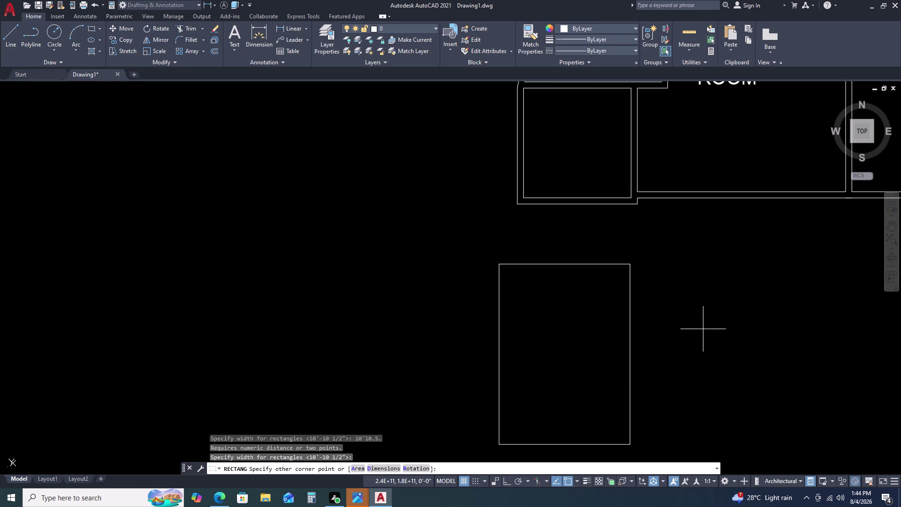
click(706, 329)
click(667, 336)
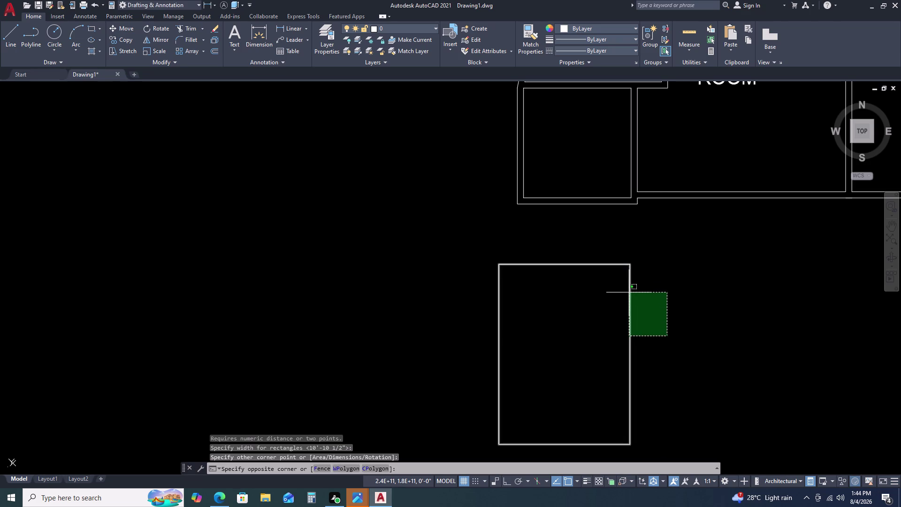
key(Escape)
click(294, 24)
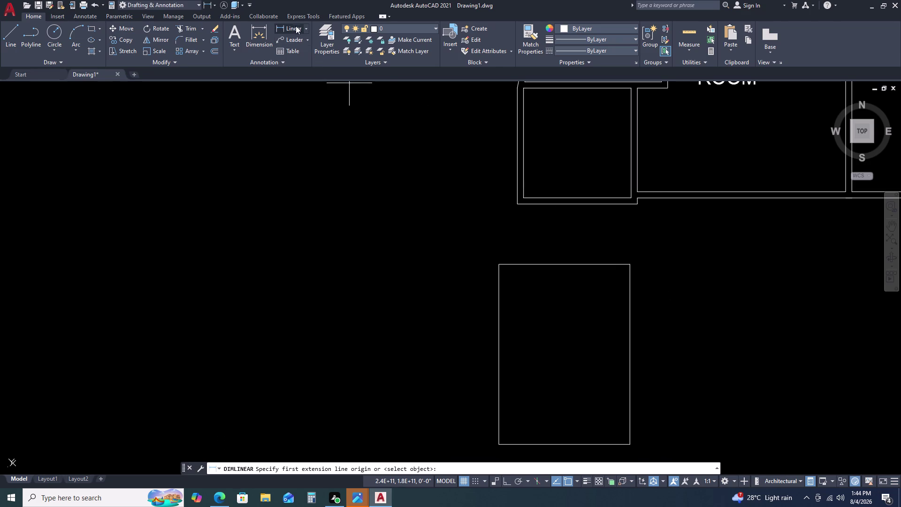
click(496, 265)
click(631, 264)
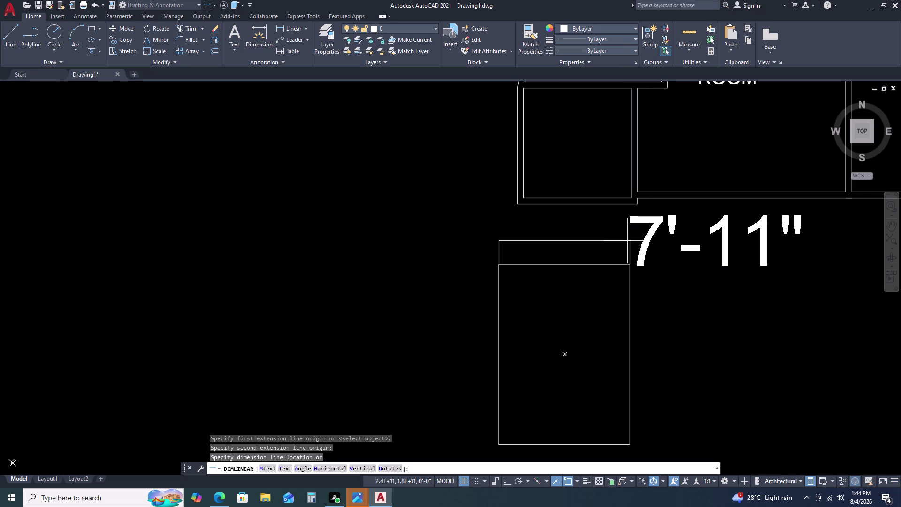
key(Escape)
key(space)
click(627, 266)
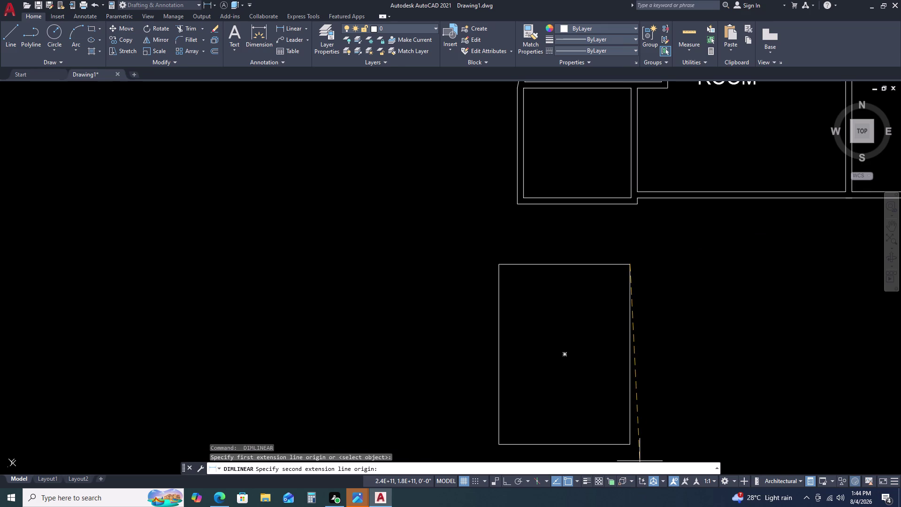
click(629, 443)
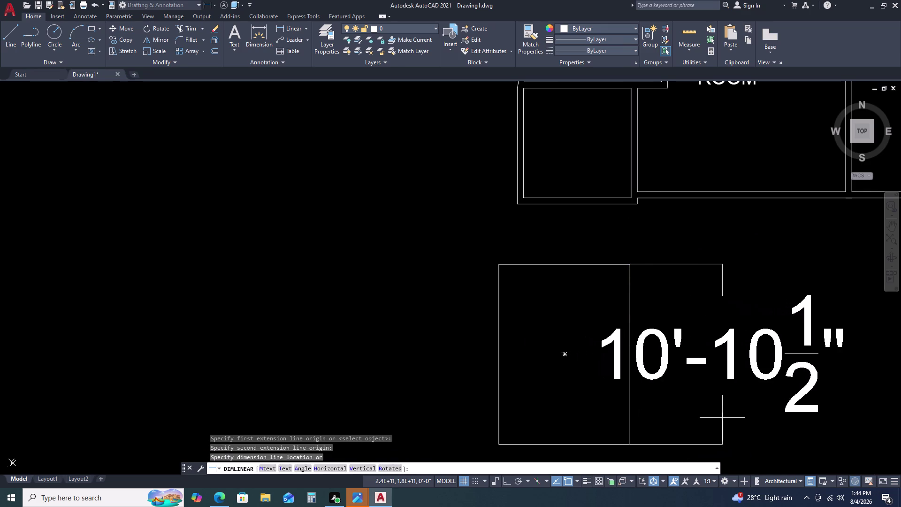
key(Escape)
drag(639, 369, 635, 371)
click(592, 368)
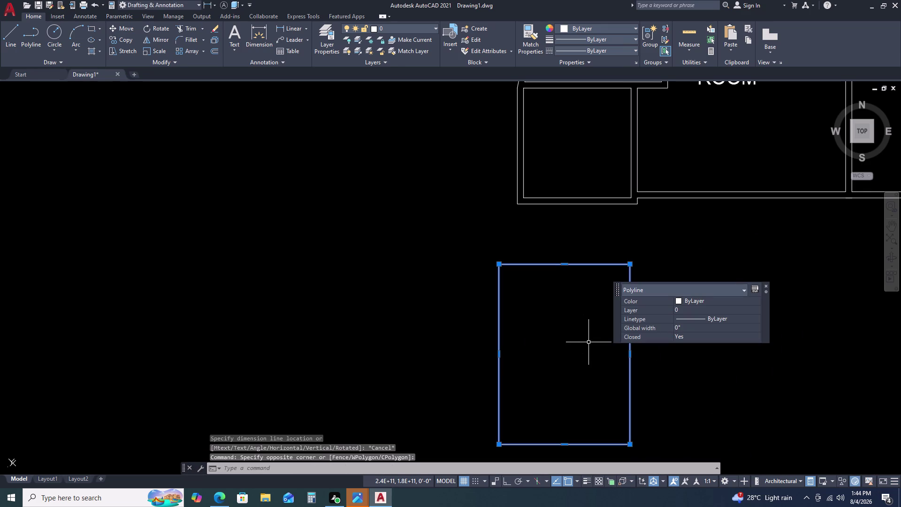
Begin an offset of 4.5, then abandon it.
text(O)
key(space)
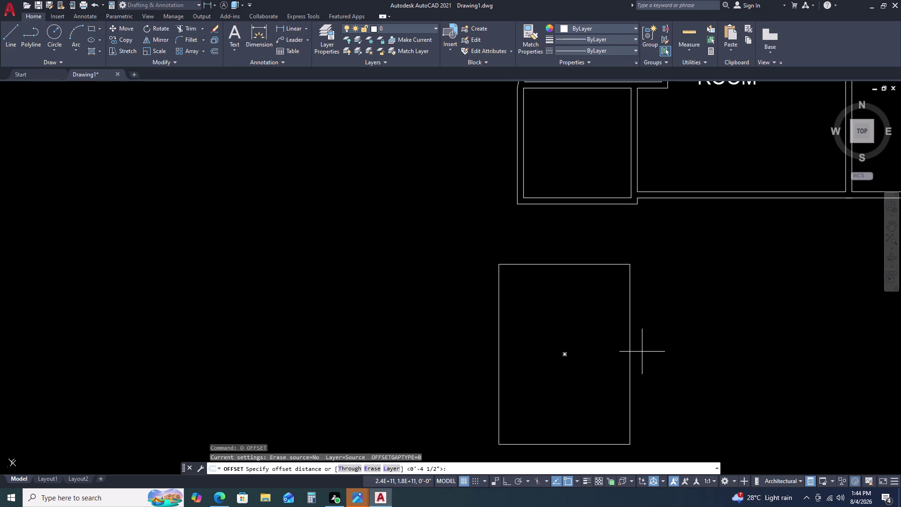
key(o)
key(BackSpace)
text(4.5)
key(Escape)
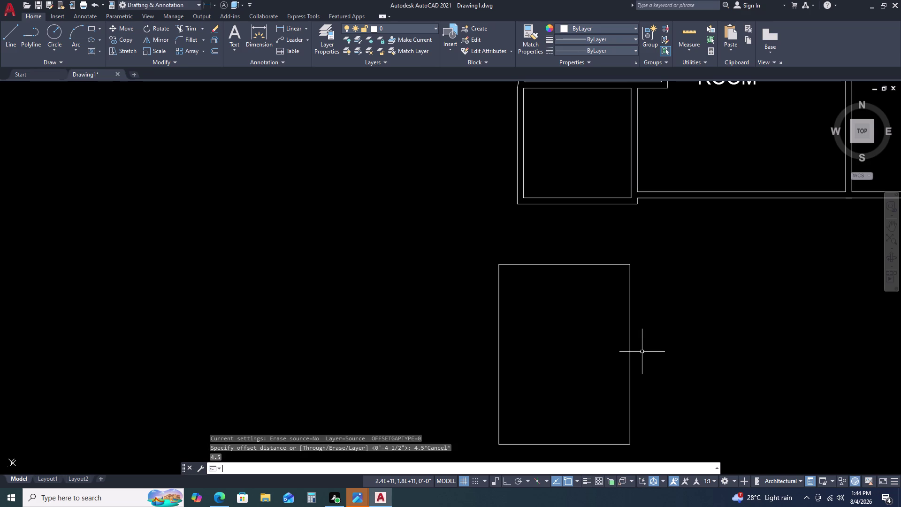
Select the new rectangle and explode it with X.
click(591, 357)
triple_click(636, 331)
drag(635, 330, 629, 337)
click(629, 337)
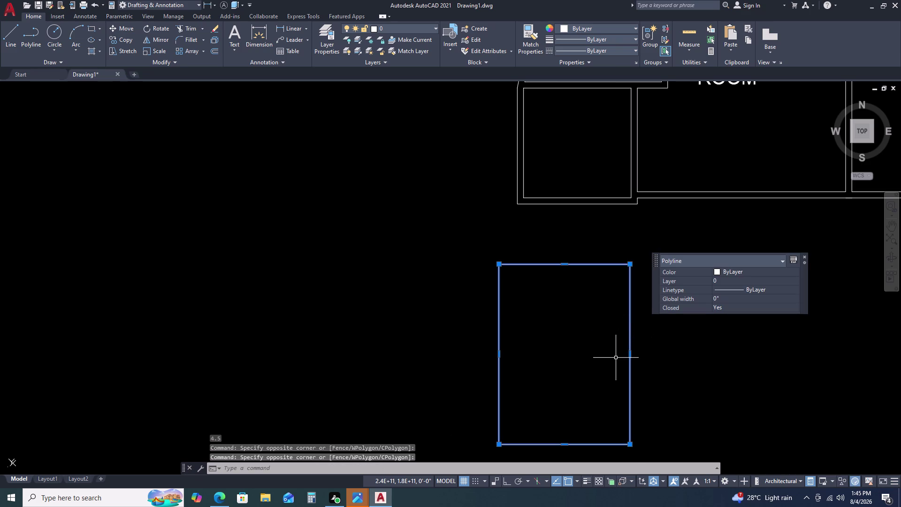
text(X)
key(space)
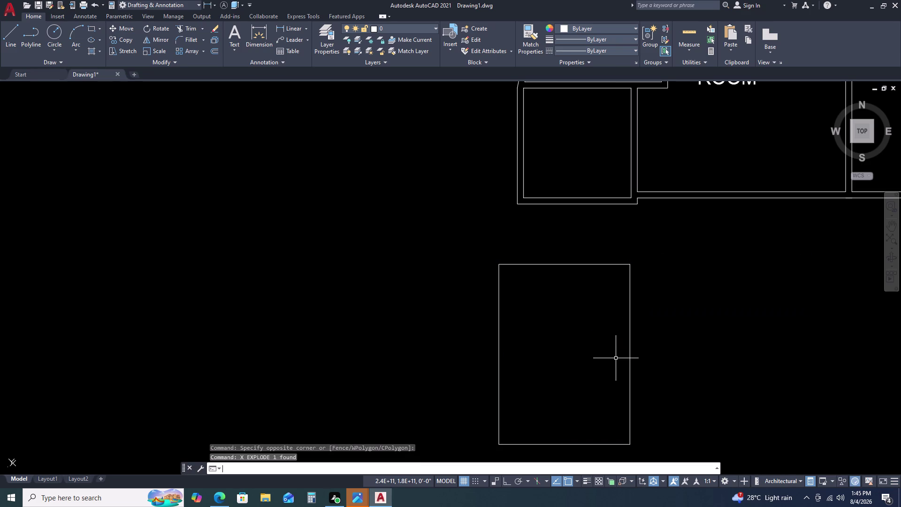
Clear the leftover prompt and start OFFSET again.
click(642, 342)
click(617, 353)
key(Escape)
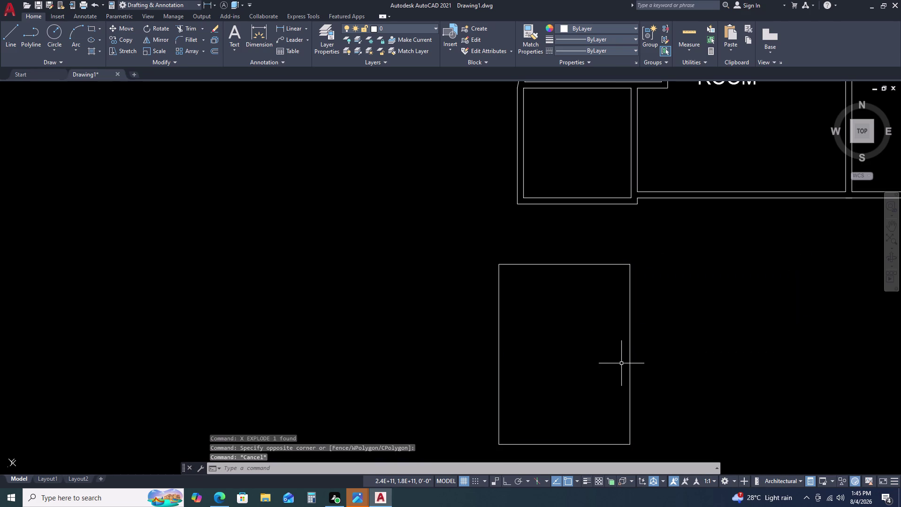
text(O)
key(space)
Offset the rectangle's left and top sides outward by 4.5 inches.
text(4.5)
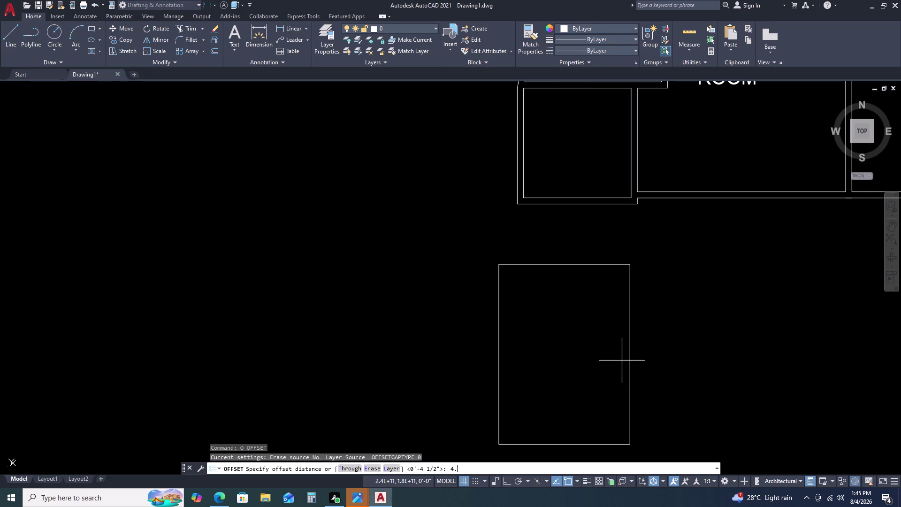
key(Return)
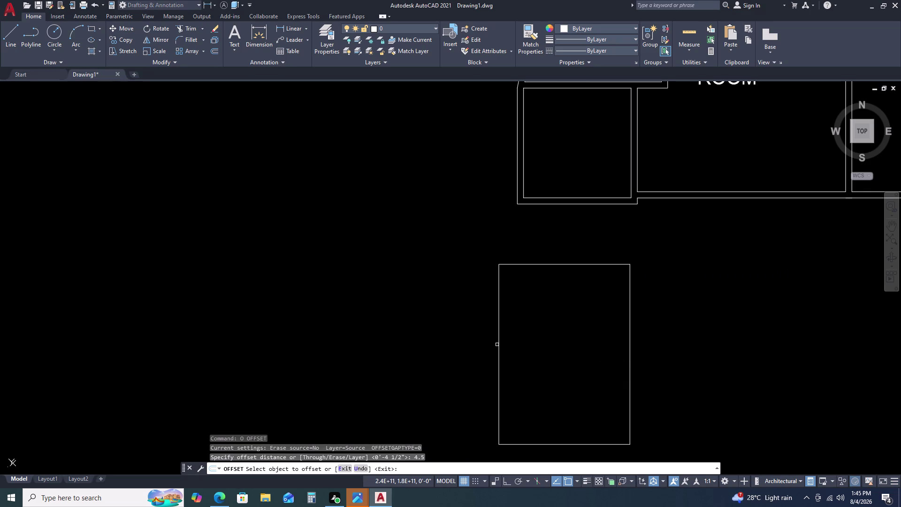
double_click(498, 341)
double_click(479, 338)
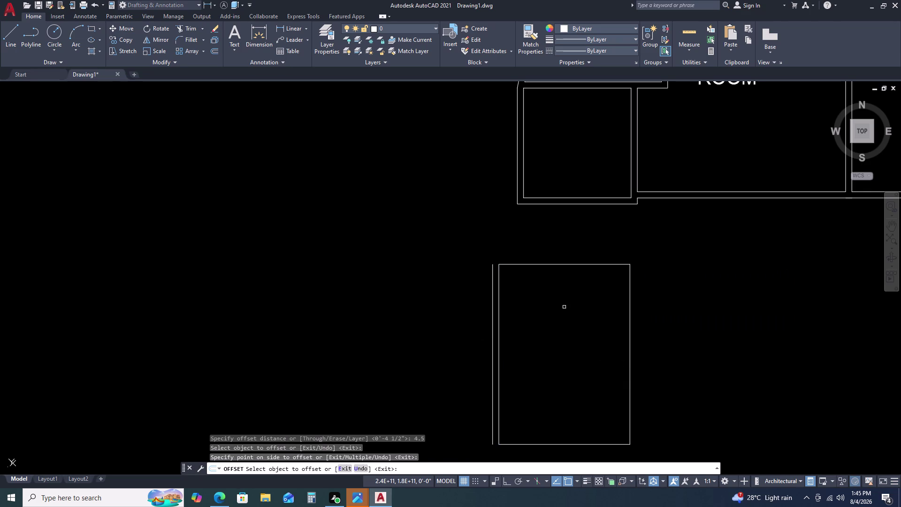
double_click(567, 264)
click(569, 249)
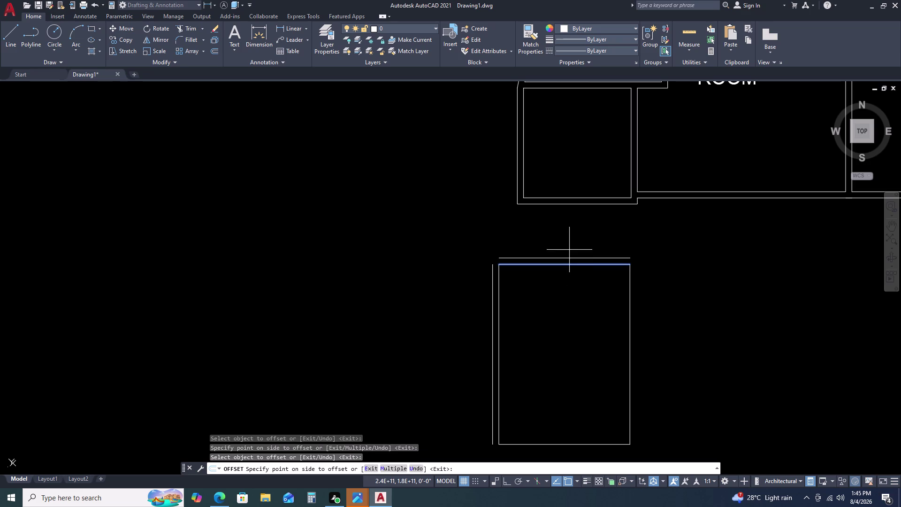
key(Escape)
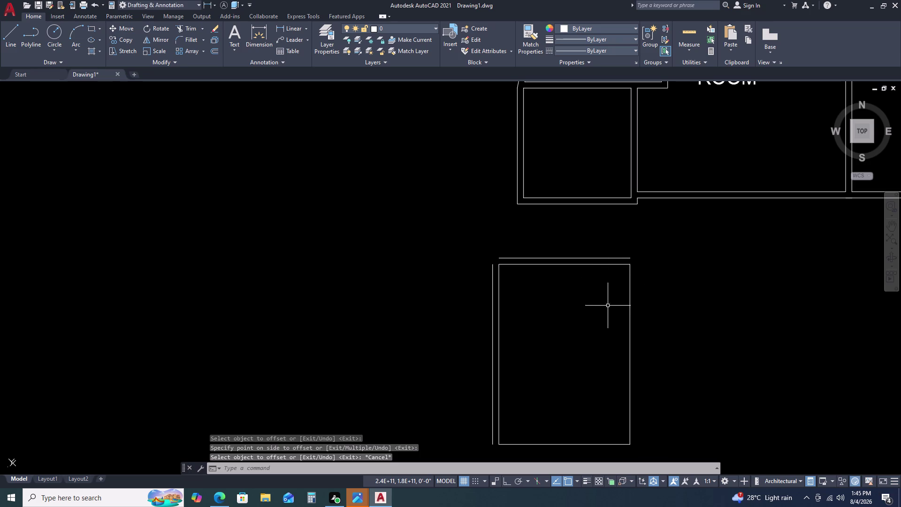
Offset the rectangle's right and bottom sides outward by 9 inches.
key(o)
key(space)
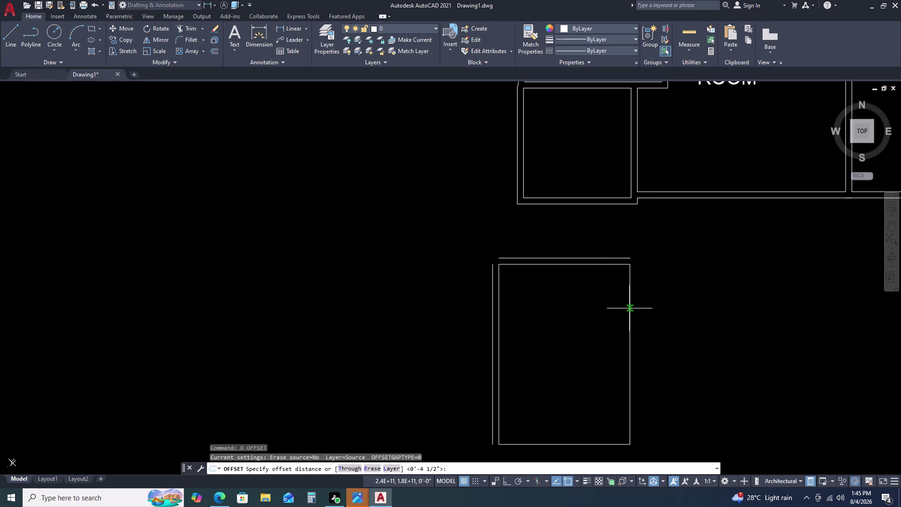
key(9)
key(Return)
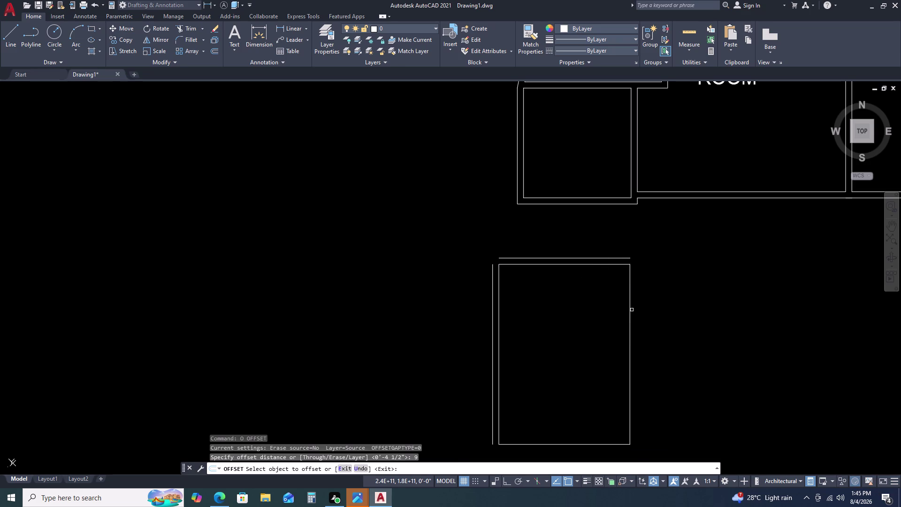
click(631, 310)
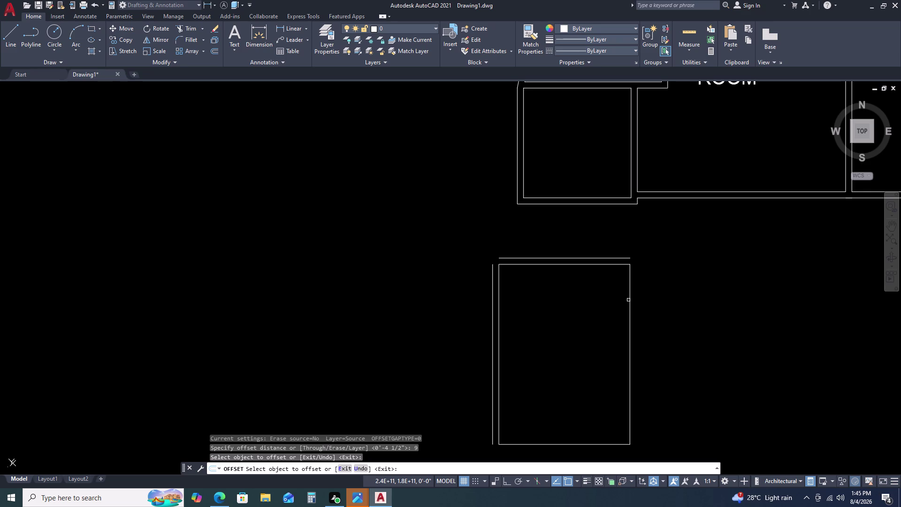
click(628, 299)
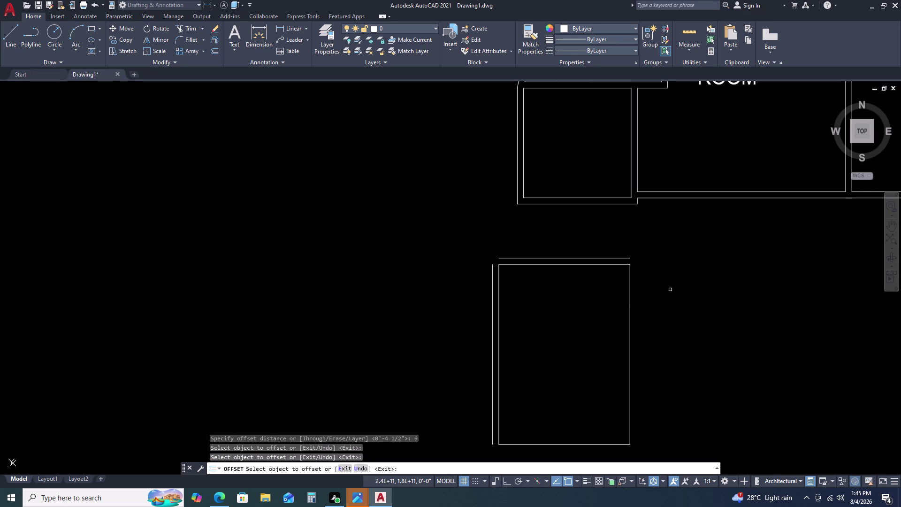
click(630, 305)
click(641, 301)
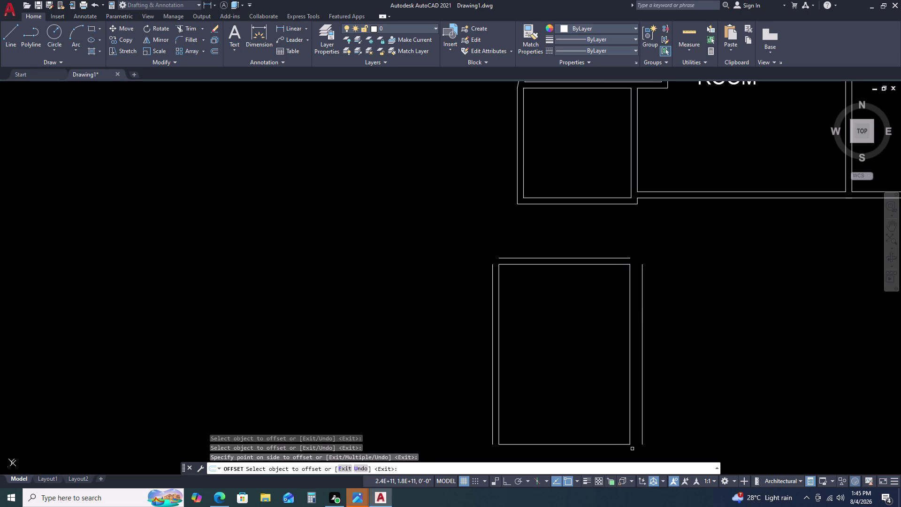
scroll(down, 3)
middle_drag(626, 450, 624, 445)
middle_drag(623, 435, 619, 401)
click(603, 407)
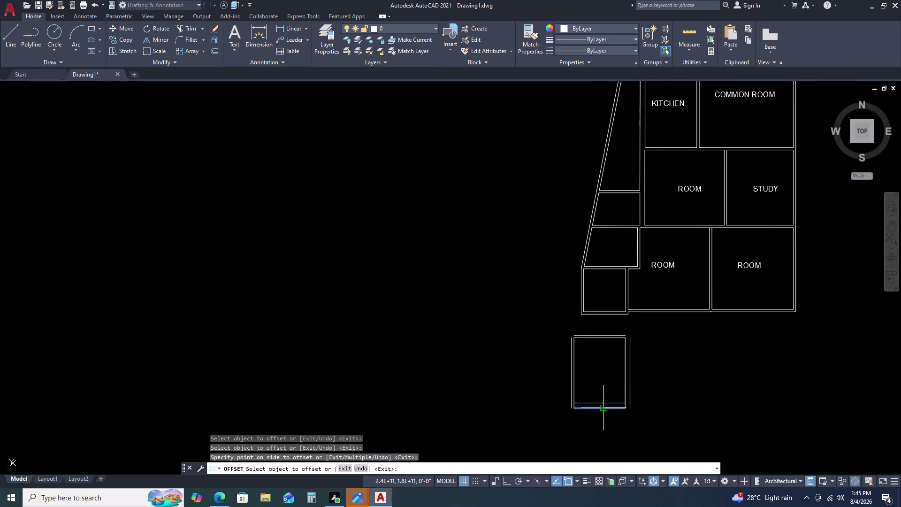
click(600, 418)
key(Escape)
Start the FILLET command with the F alias.
text(F)
key(space)
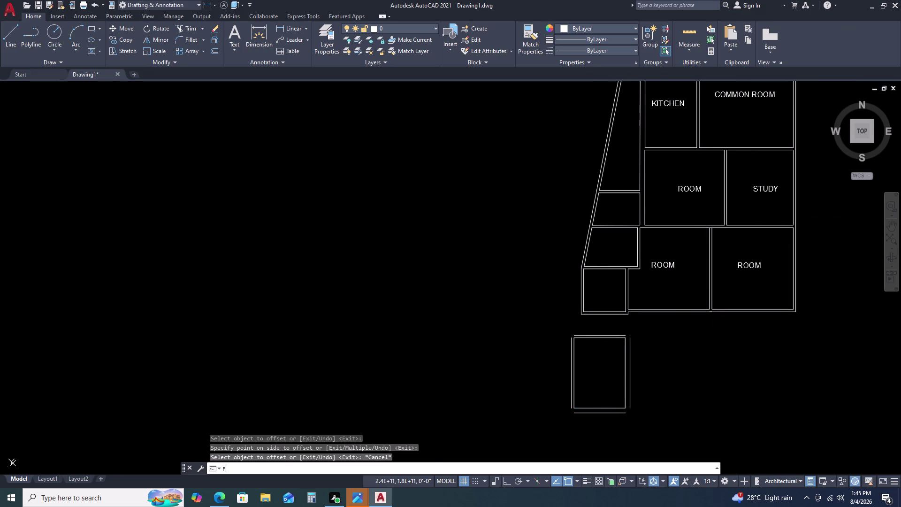
scroll(up, 3)
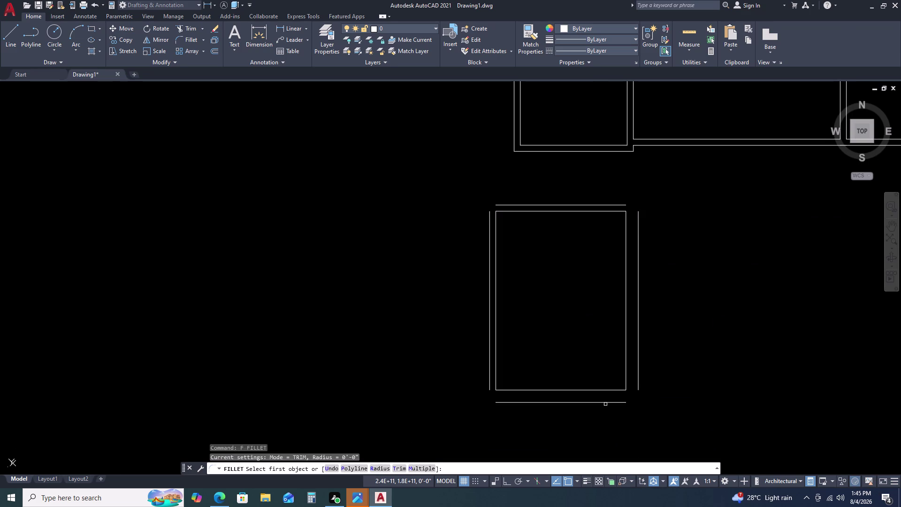
Join the bottom-right and bottom-left outer wall corners with fillet.
click(606, 403)
click(640, 383)
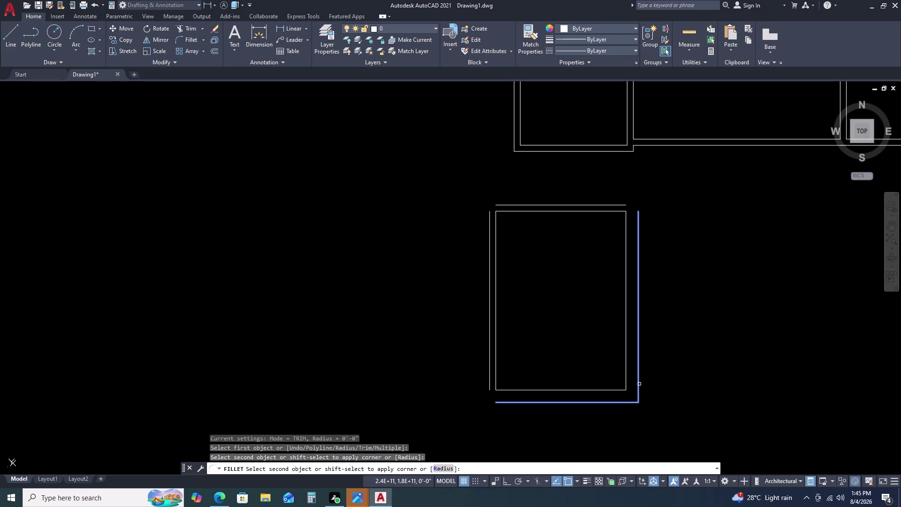
click(639, 384)
key(space)
click(490, 385)
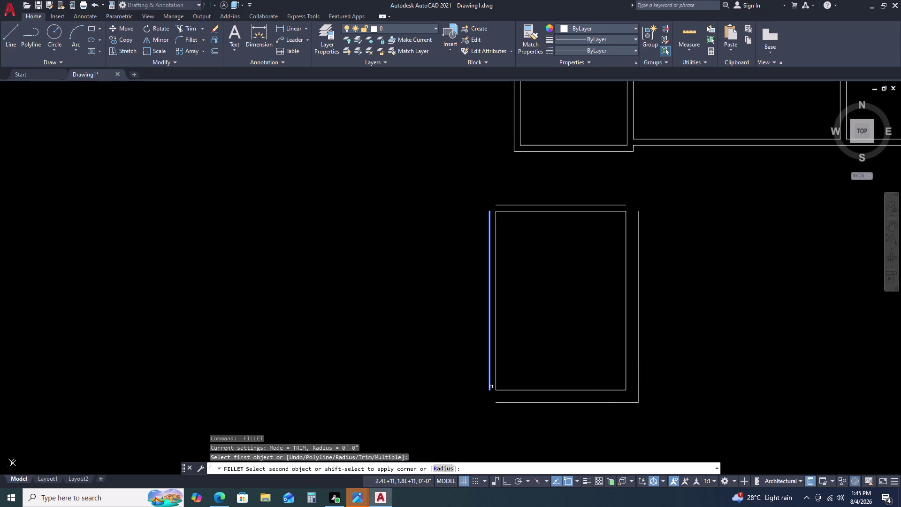
click(499, 402)
key(space)
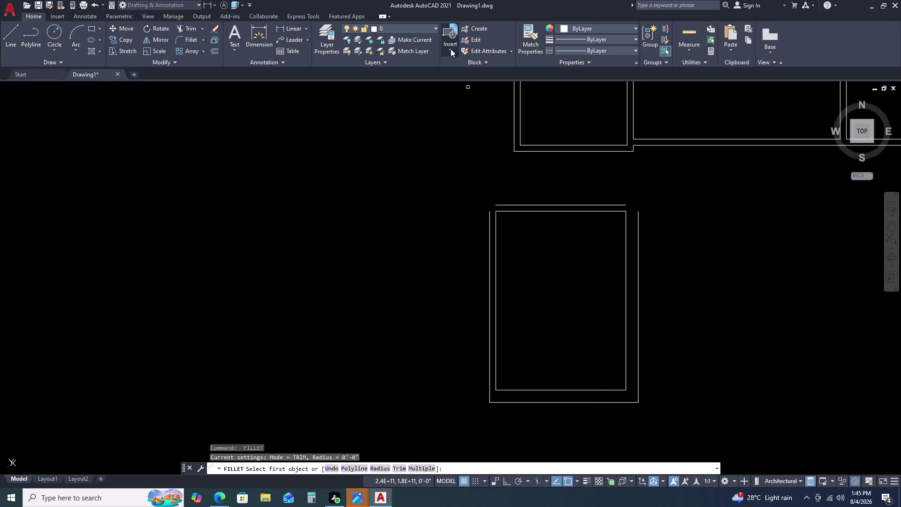
Join the top-right and top-left outer wall corners, then end the command.
click(609, 207)
click(608, 205)
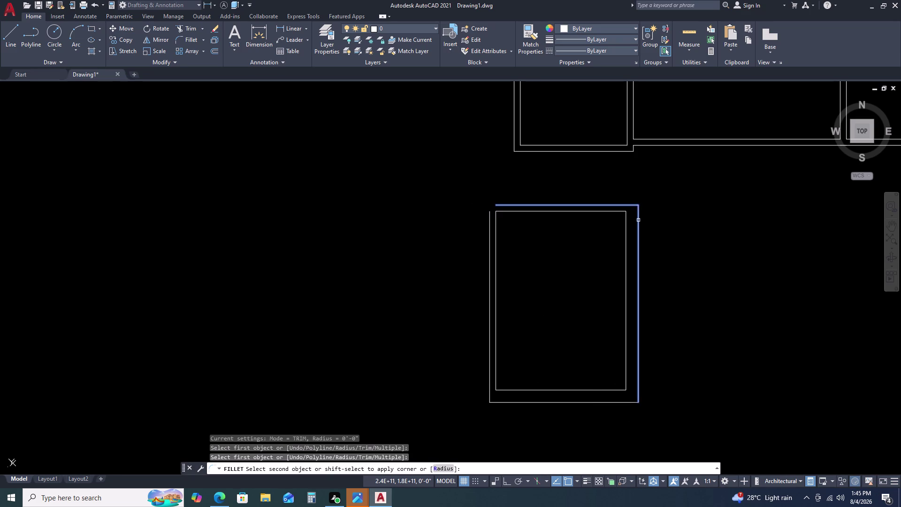
click(639, 212)
key(space)
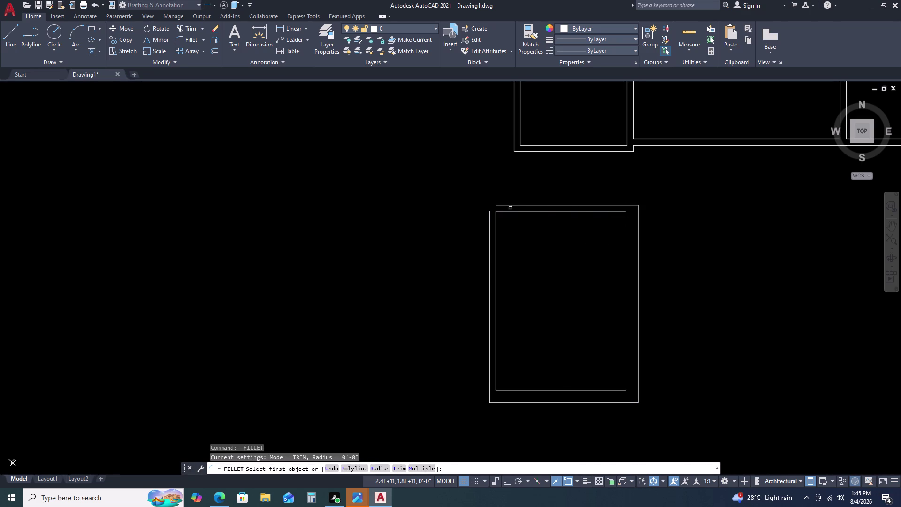
click(507, 206)
click(490, 212)
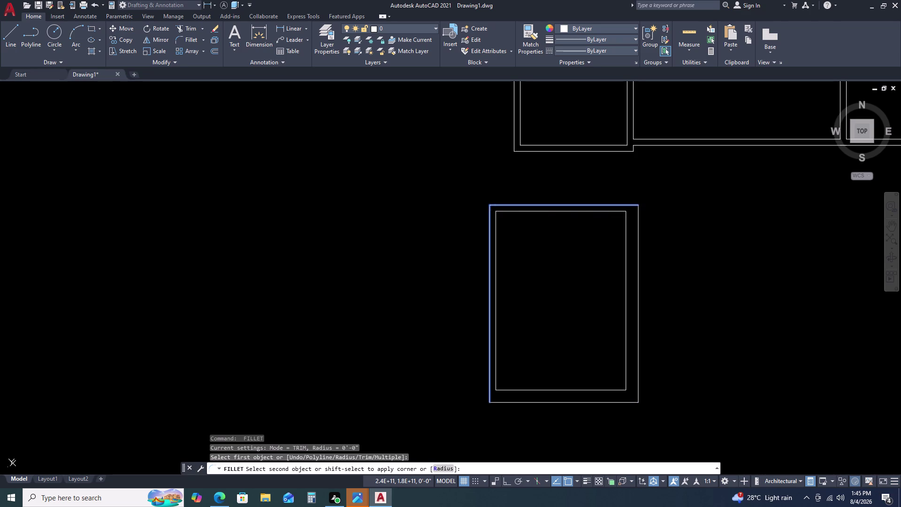
scroll(down, 3)
key(Escape)
key(Escape)
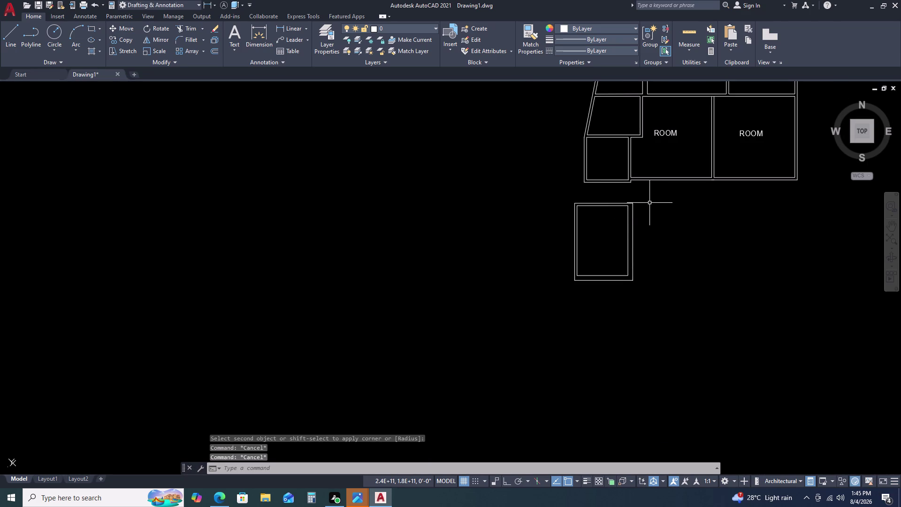
scroll(up, 3)
Select the small room's inner and outer wall lines.
drag(618, 212, 610, 215)
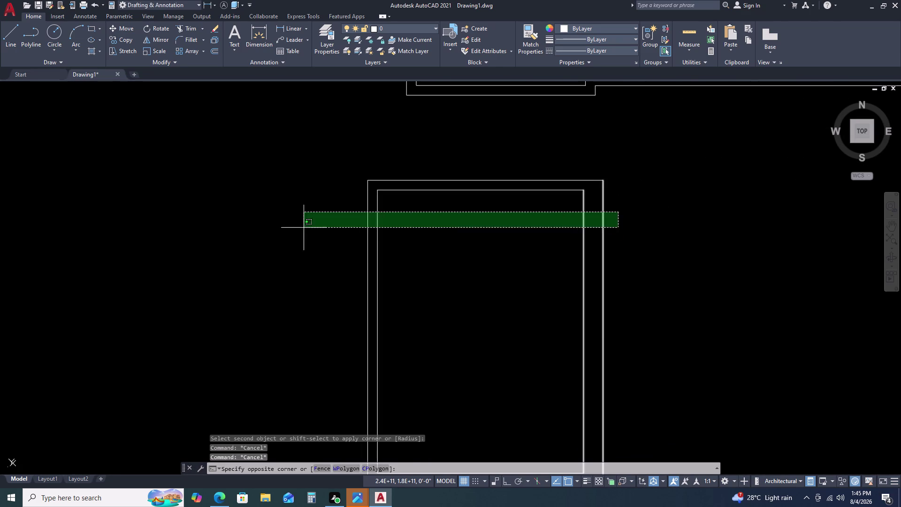
click(289, 212)
scroll(down, 3)
key(Escape)
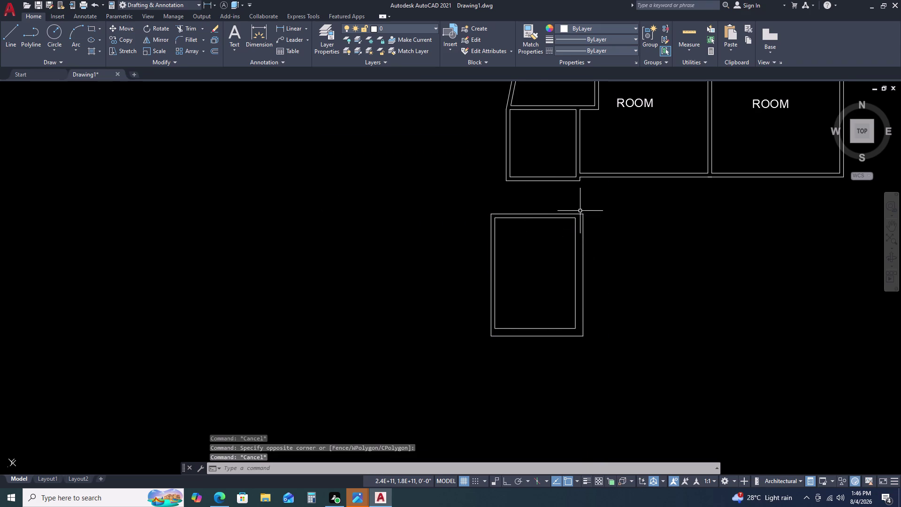
click(581, 208)
click(493, 233)
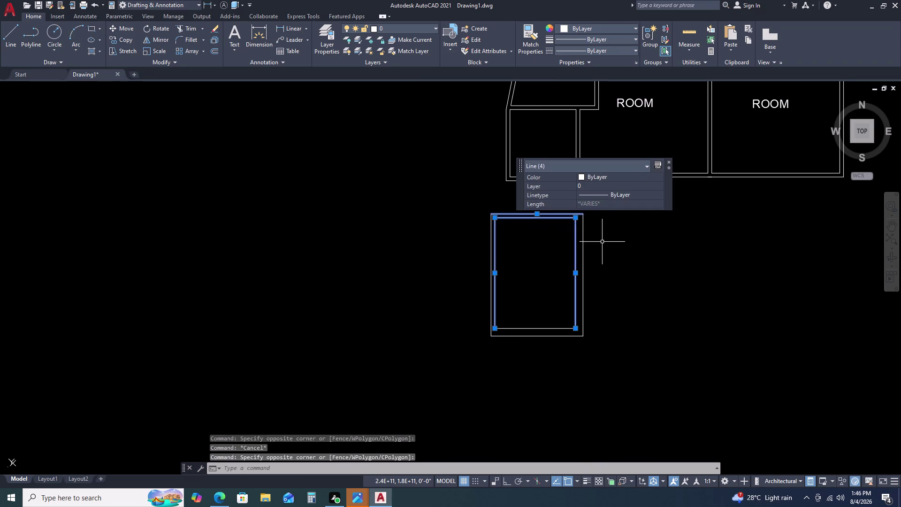
drag(593, 242, 585, 244)
click(461, 241)
middle_drag(578, 266, 529, 290)
middle_click(527, 291)
scroll(up, 3)
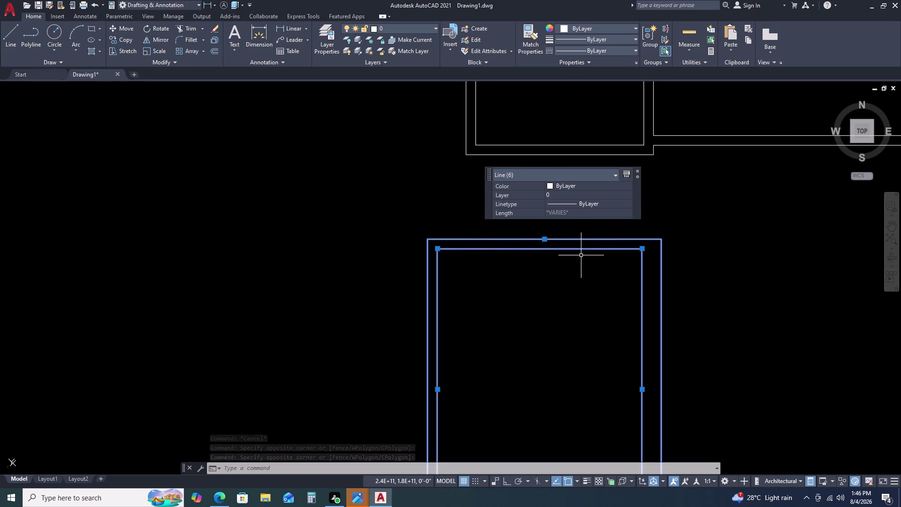
Move the selected lines by the top-right outer corner up to the strip's wall.
text(M)
key(space)
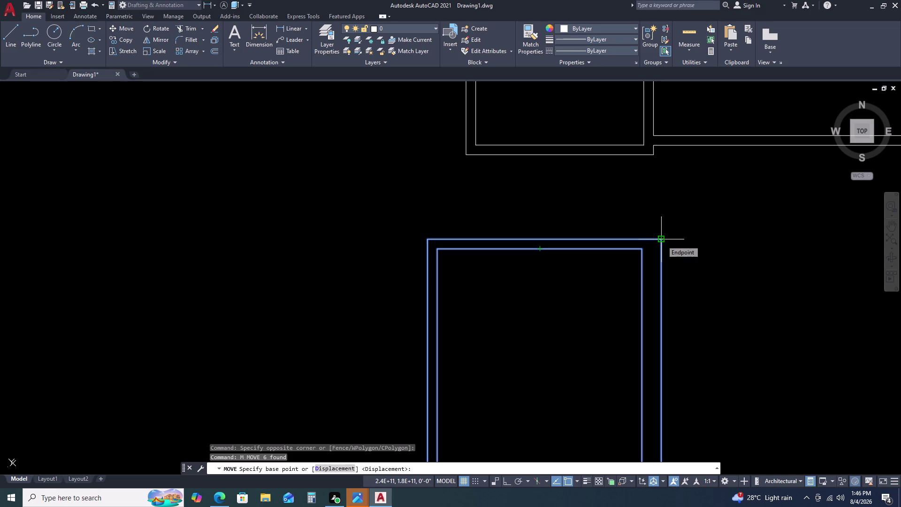
scroll(down, 3)
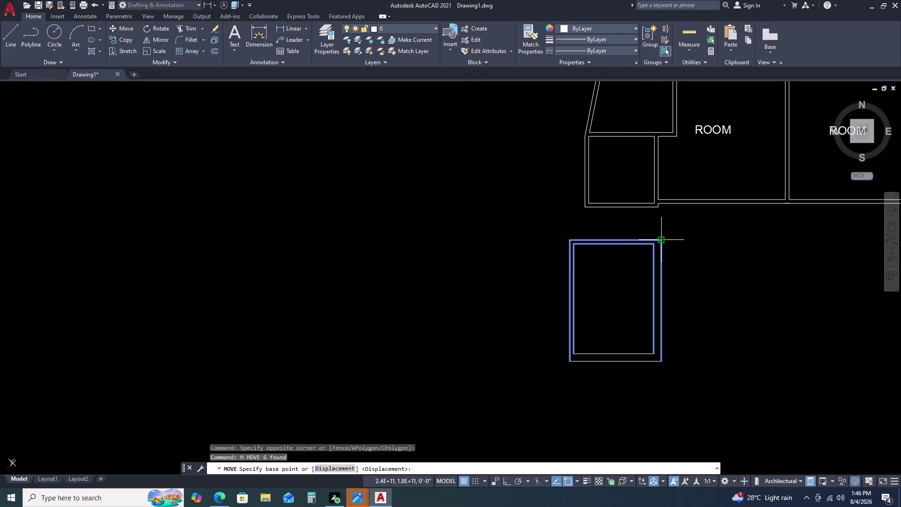
click(662, 243)
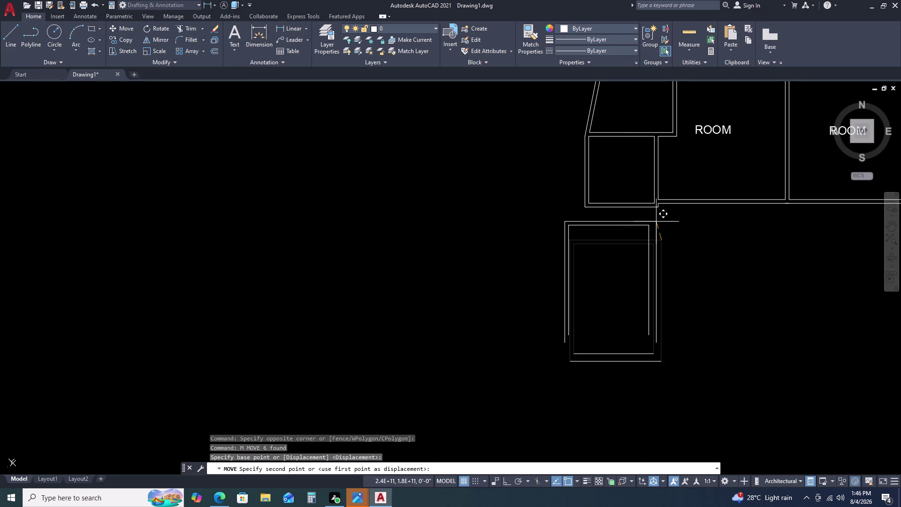
scroll(up, 3)
click(657, 196)
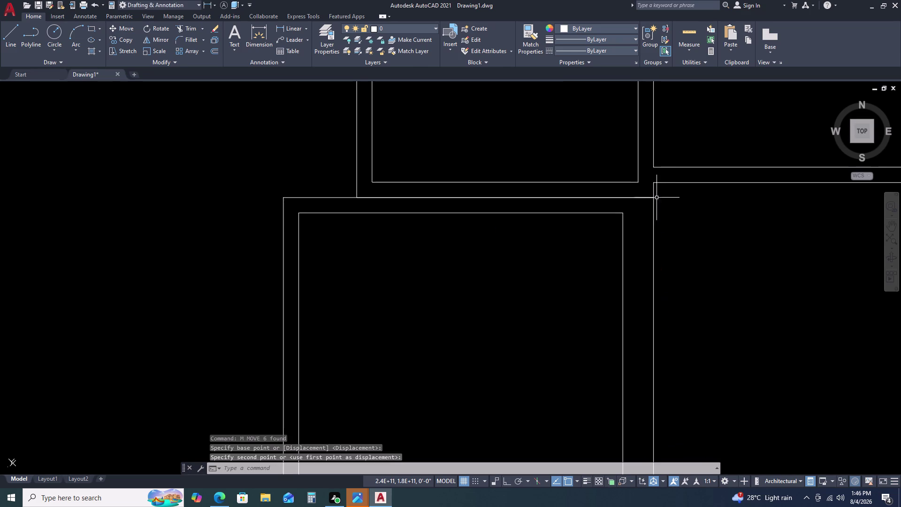
Undo the move that left some wall lines behind.
key(Escape)
double_click(667, 235)
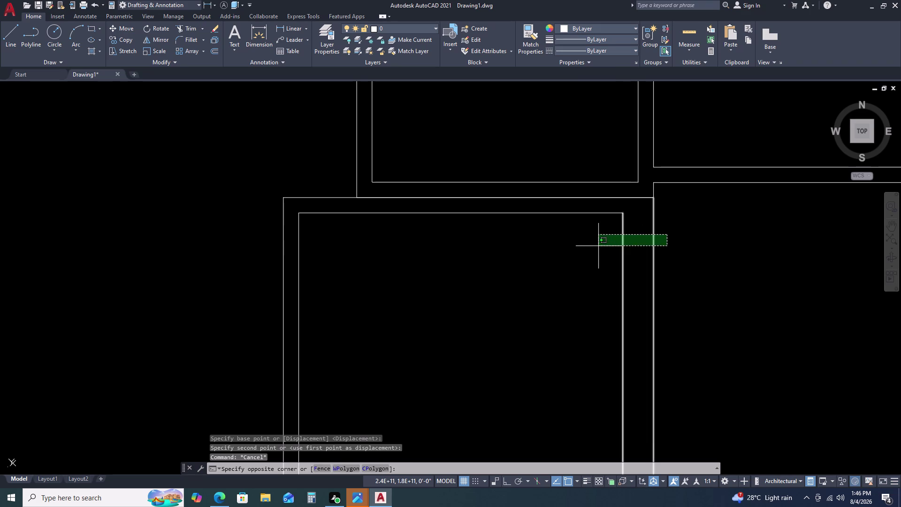
click(598, 246)
scroll(down, 3)
key(Escape)
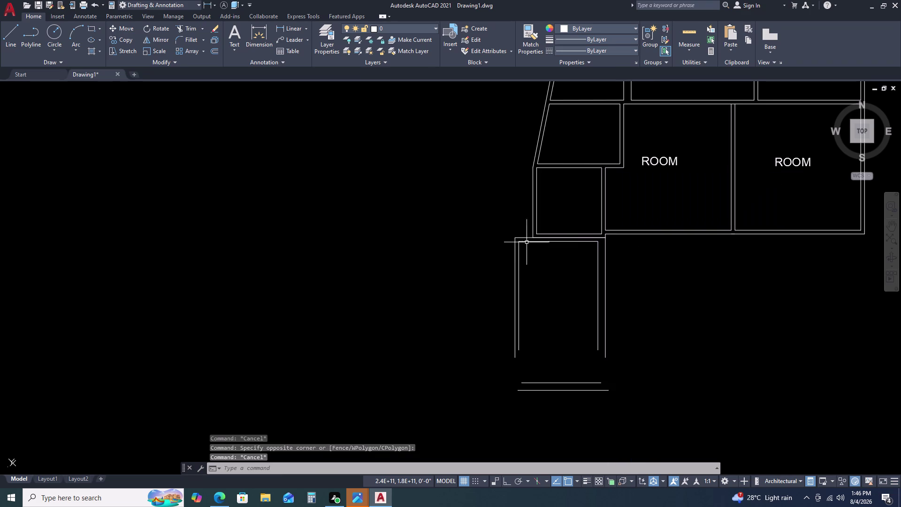
key(ctrl+z)
key(ctrl+z)
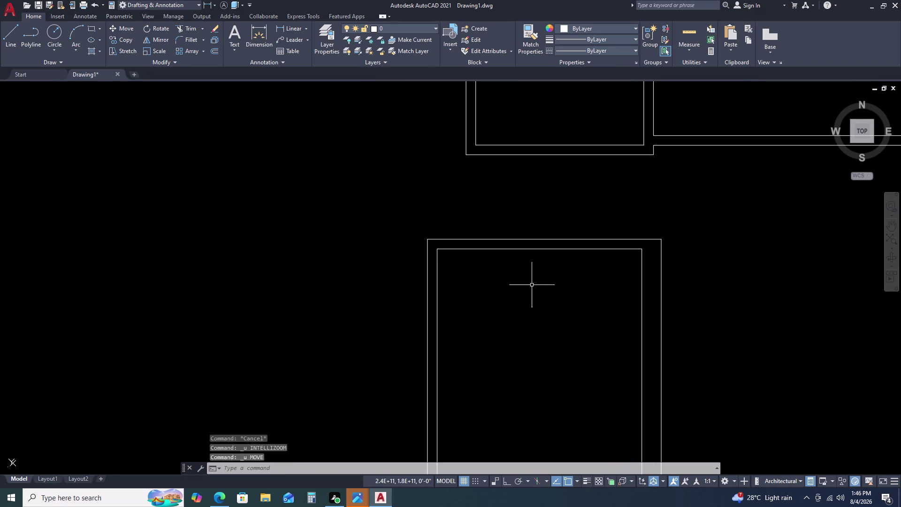
scroll(down, 3)
Reselect all eight room lines and begin a move, then cancel it.
click(473, 228)
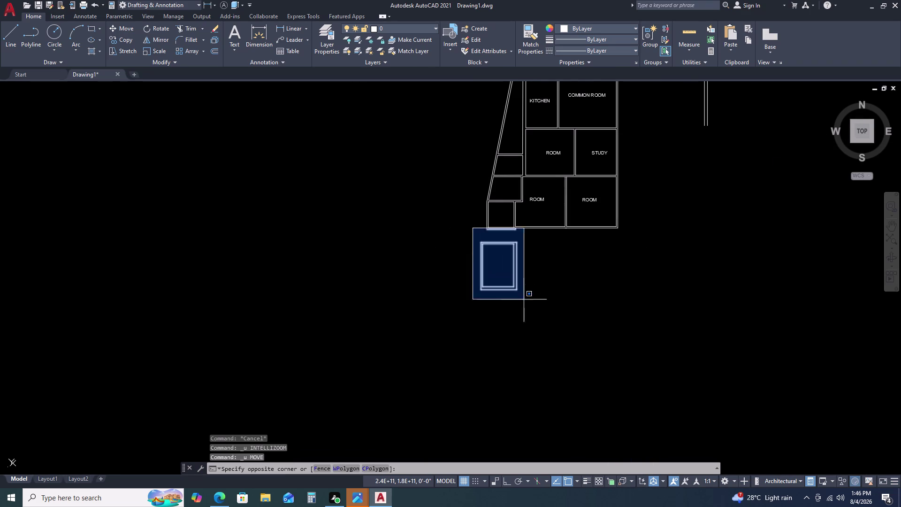
key(Escape)
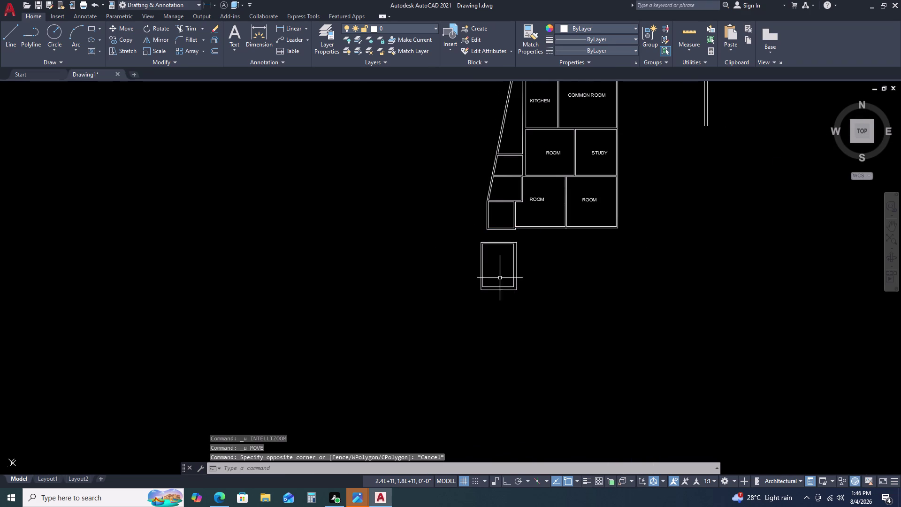
double_click(464, 236)
click(528, 320)
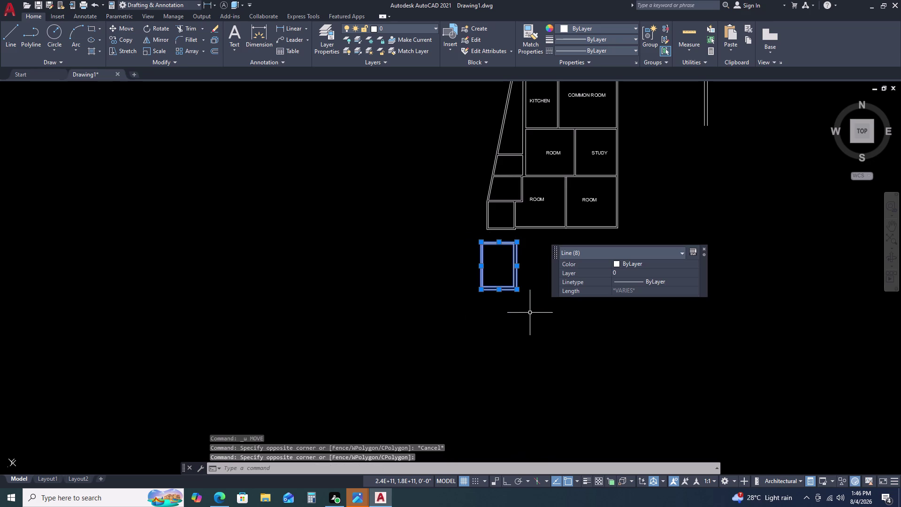
key(m)
key(space)
scroll(up, 3)
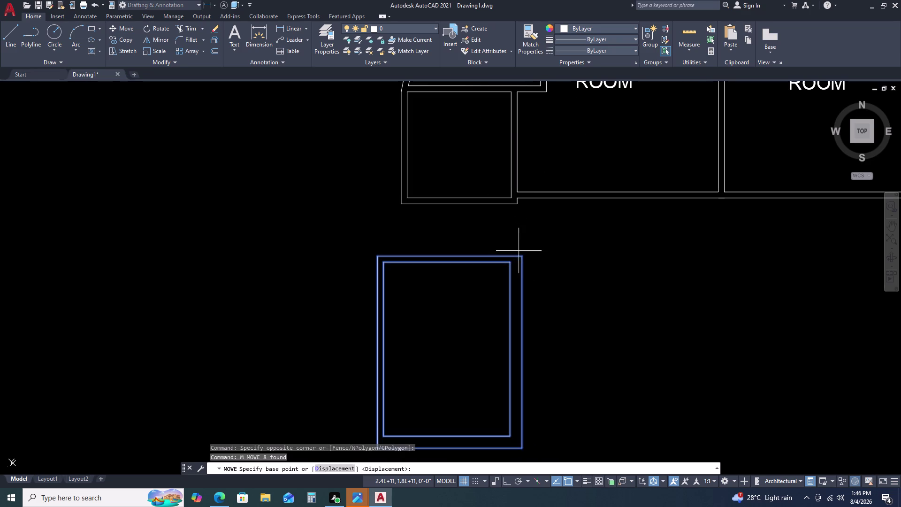
click(521, 261)
key(Escape)
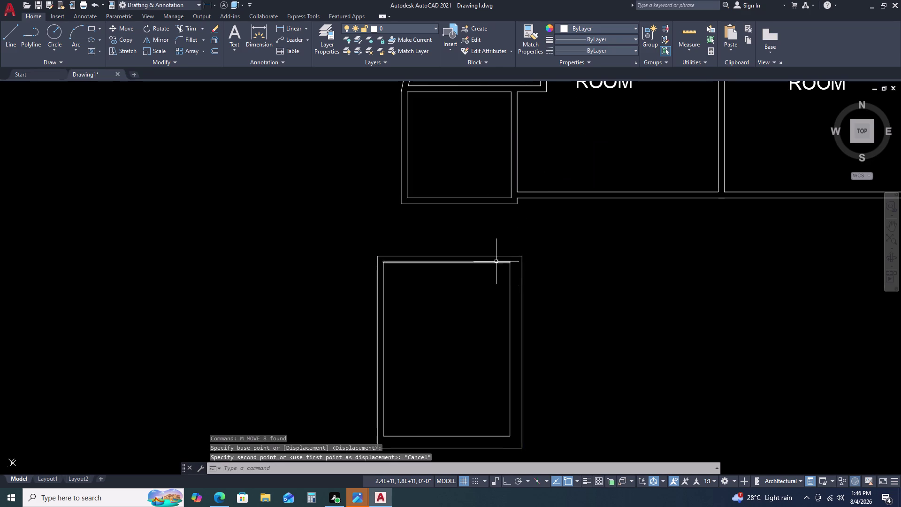
scroll(down, 3)
click(406, 253)
key(Escape)
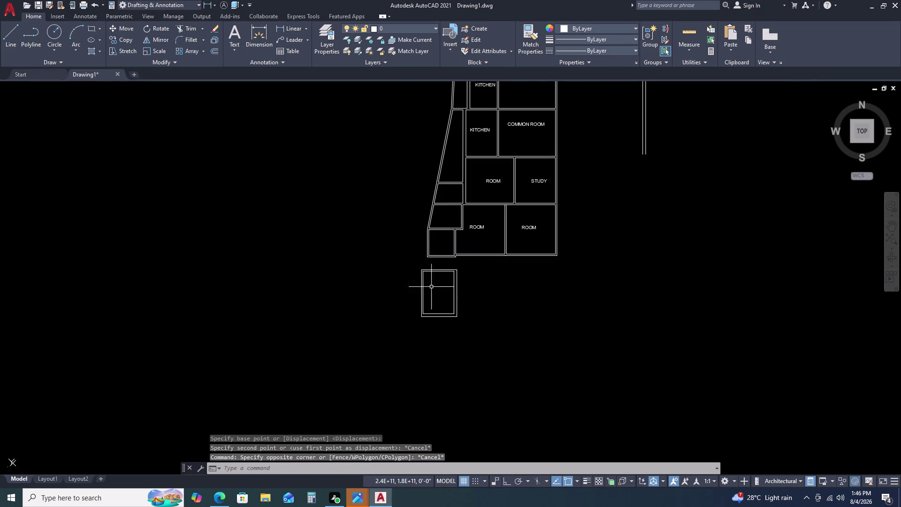
Move all eight room lines, snapping the top-right corner to the strip's bottom wall.
click(418, 269)
click(471, 335)
key(m)
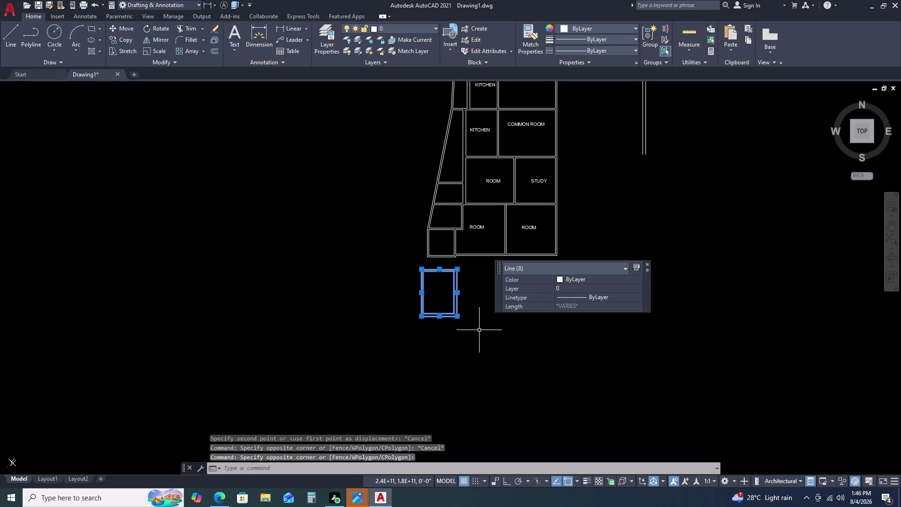
key(space)
scroll(up, 3)
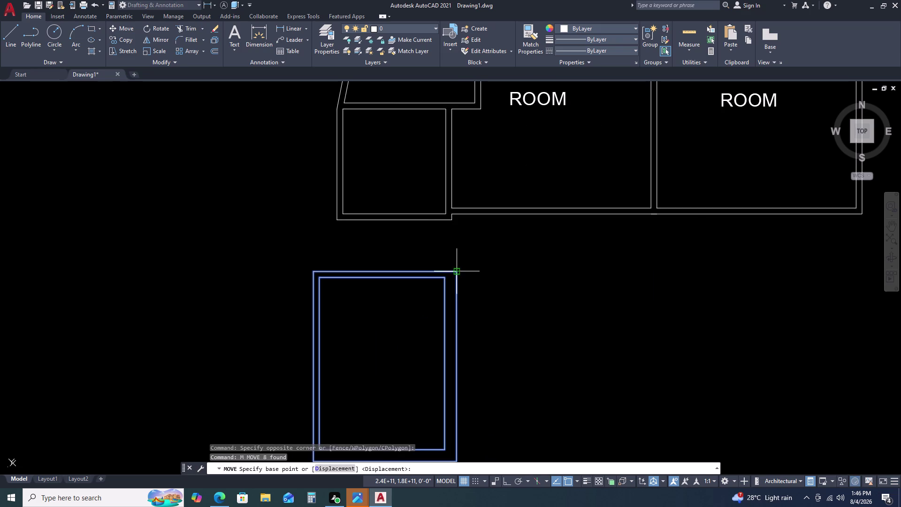
click(459, 273)
scroll(up, 3)
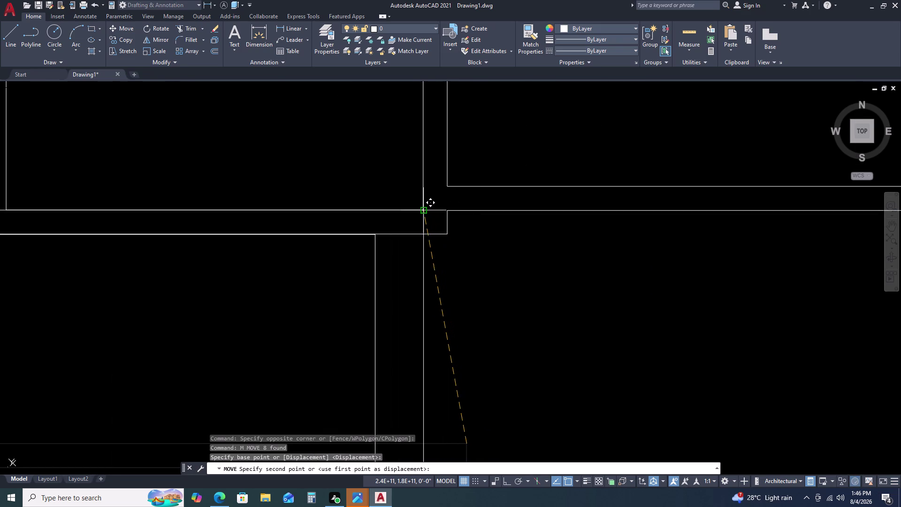
click(449, 209)
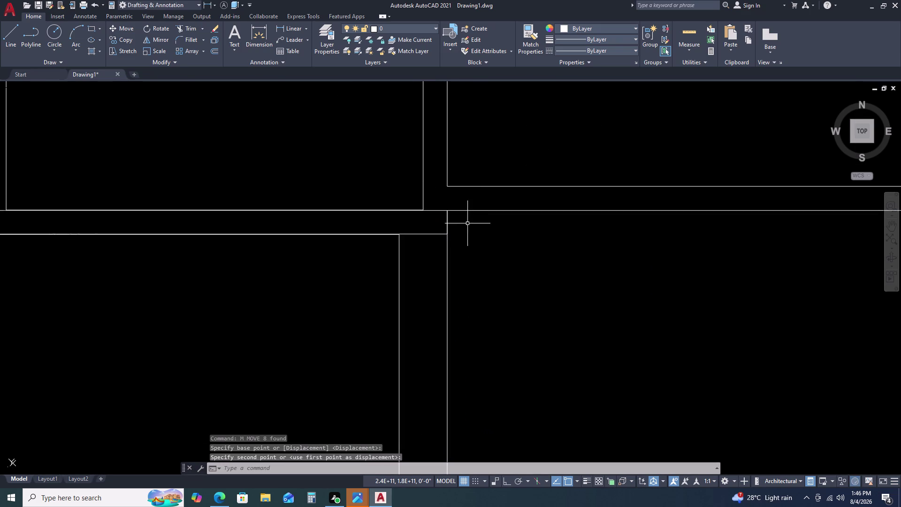
Erase the stray vertical wall line.
scroll(down, 3)
key(Escape)
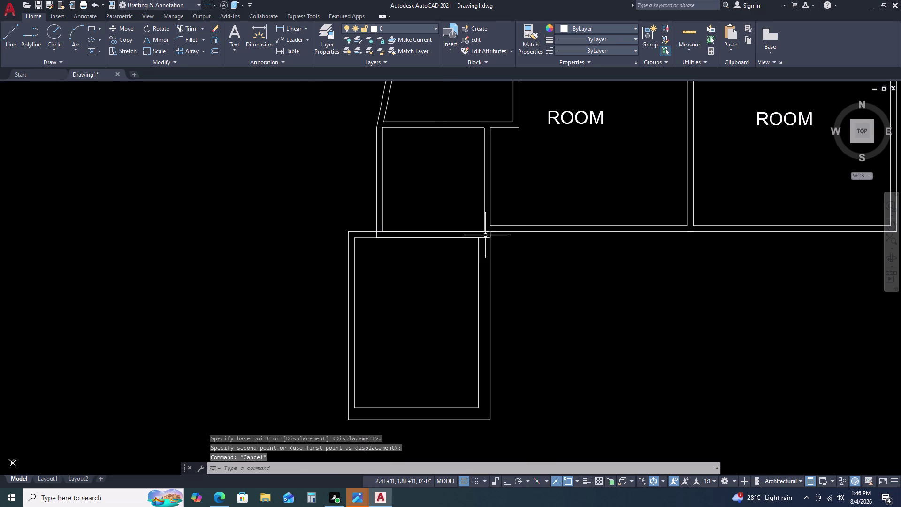
click(486, 202)
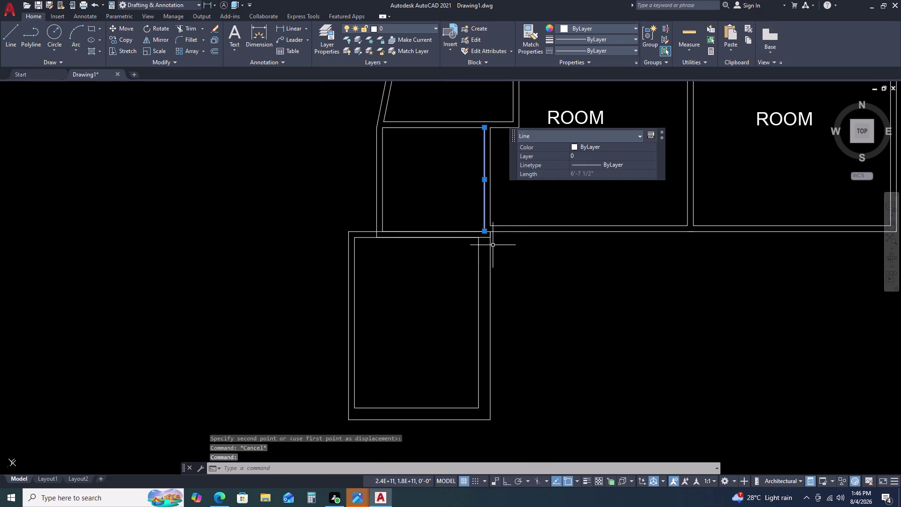
key(Delete)
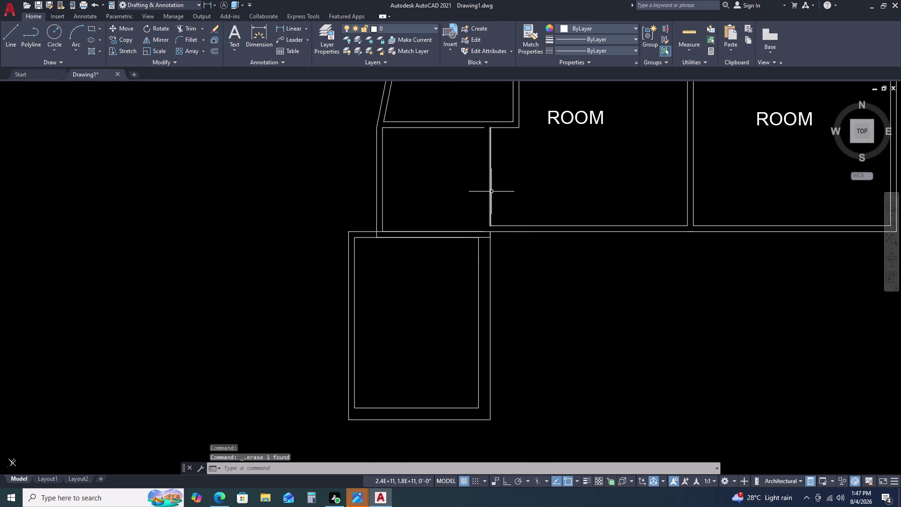
Run OFFSET with a distance of 9 toward the chosen side.
click(492, 191)
text(O)
key(space)
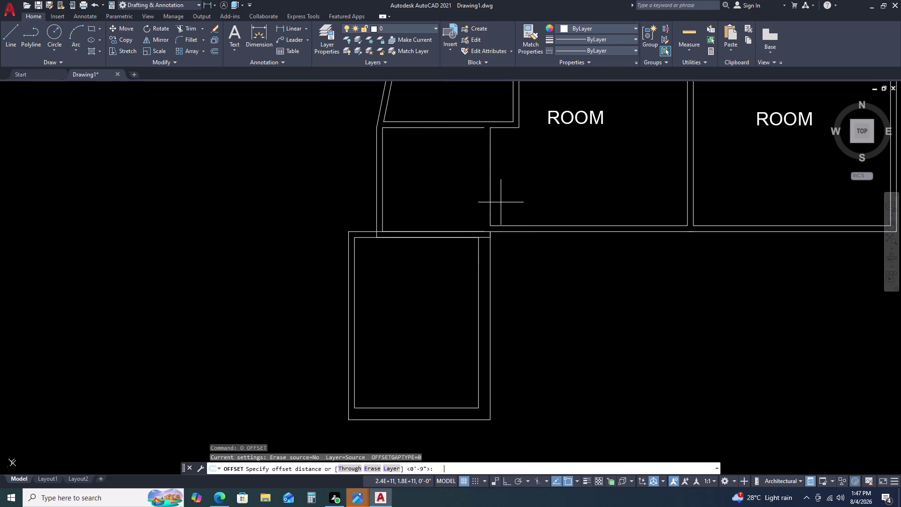
key(9)
key(Return)
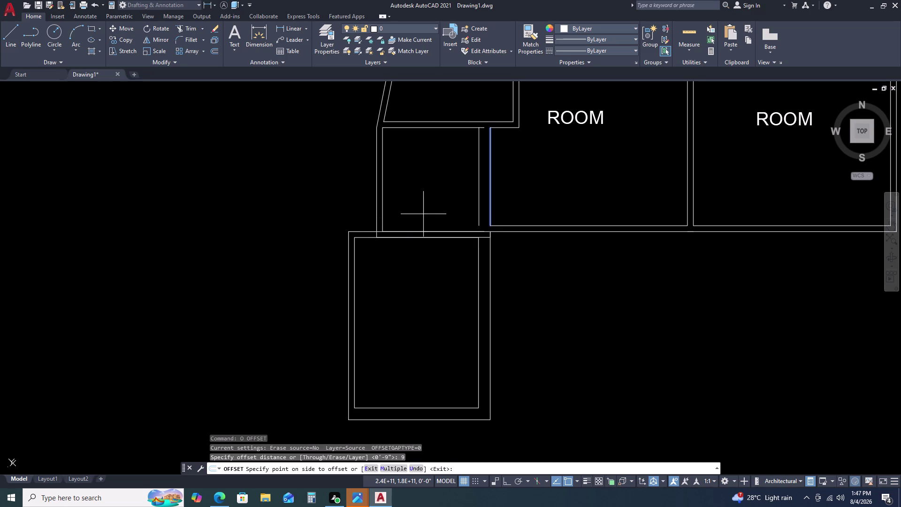
click(423, 214)
key(Escape)
Delete the lower room's overlapping top wall lines.
scroll(up, 3)
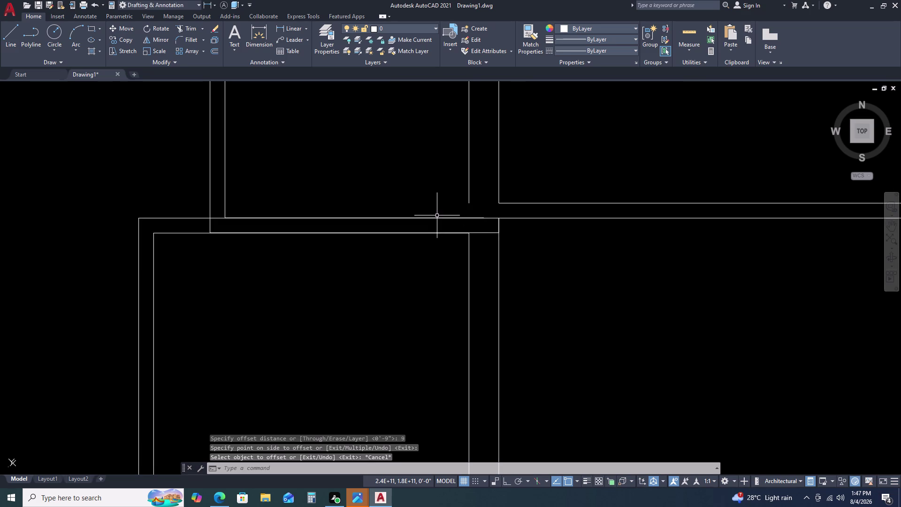
click(437, 218)
key(Delete)
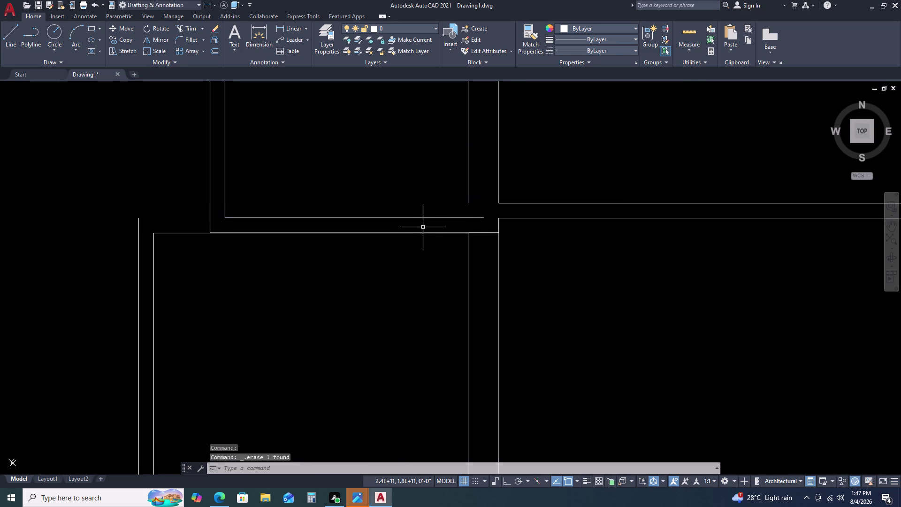
click(413, 232)
key(Return)
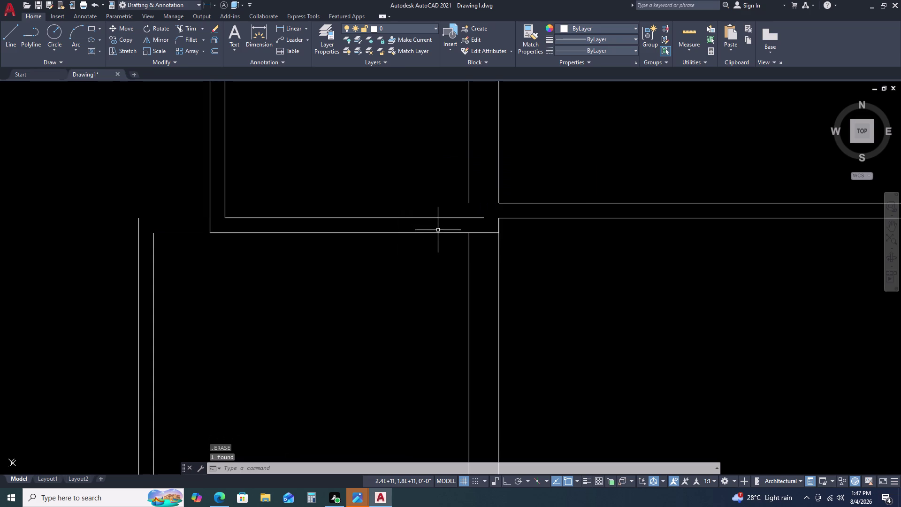
scroll(down, 3)
scroll(up, 3)
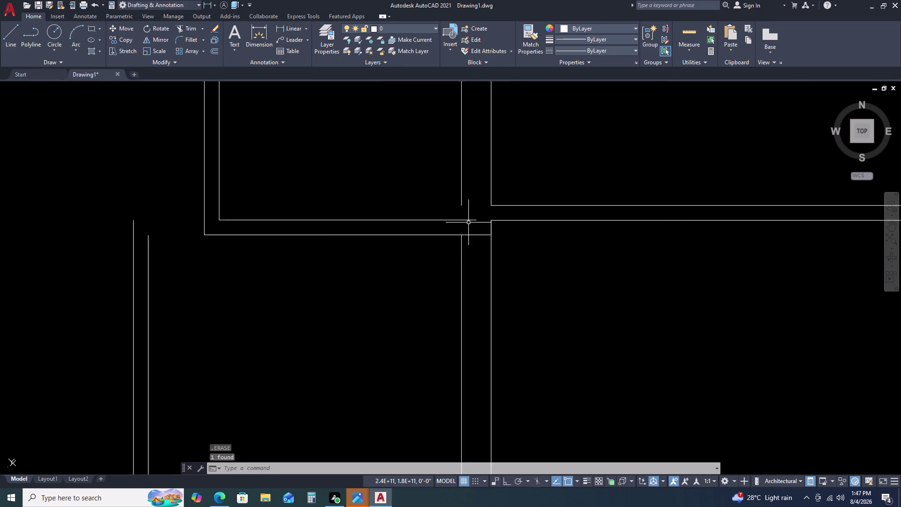
scroll(down, 3)
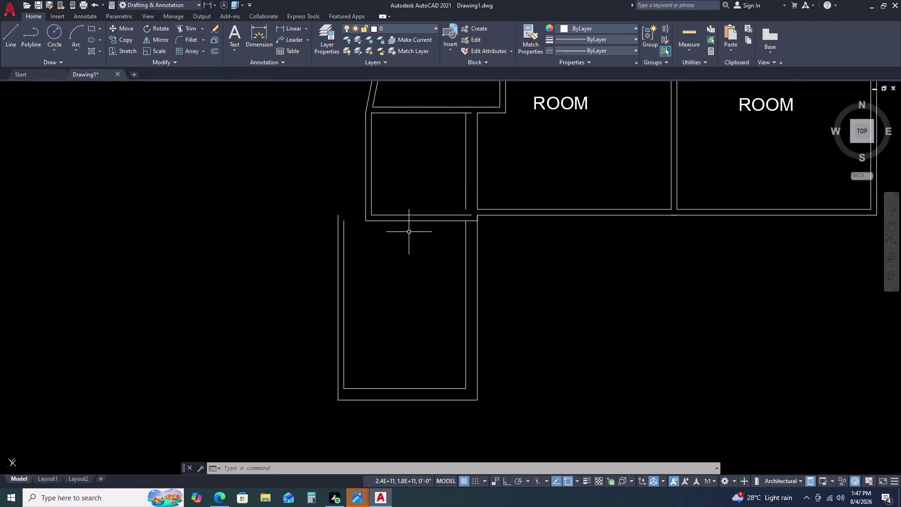
Fillet the lower room's outer and inner left walls into corners with the top wall.
key(f)
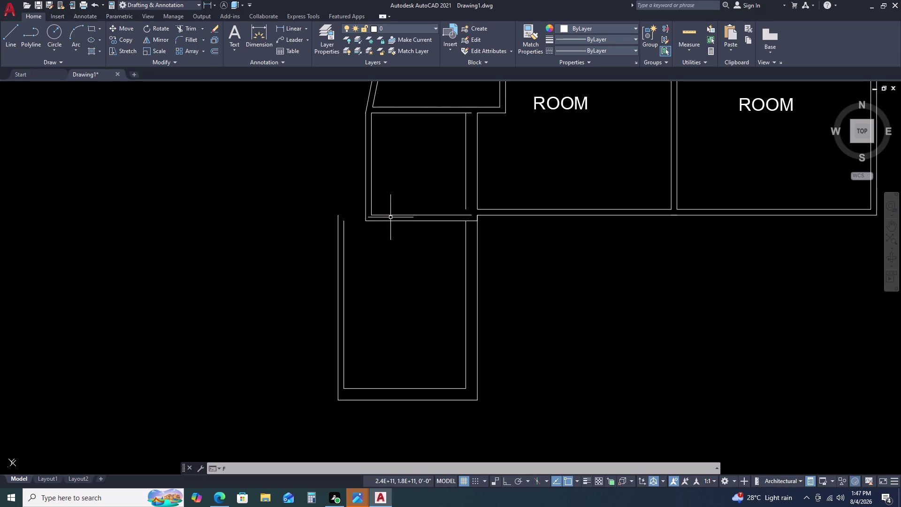
key(space)
click(386, 213)
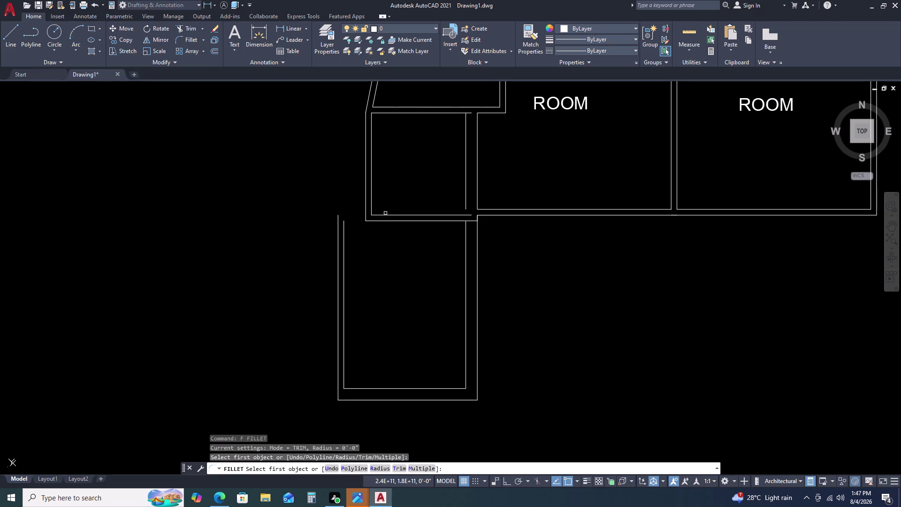
click(383, 215)
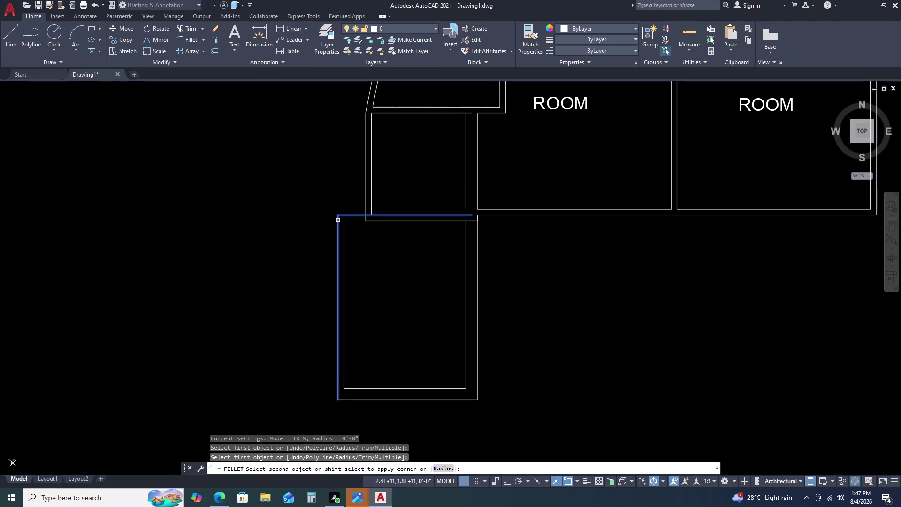
click(337, 219)
key(space)
click(345, 225)
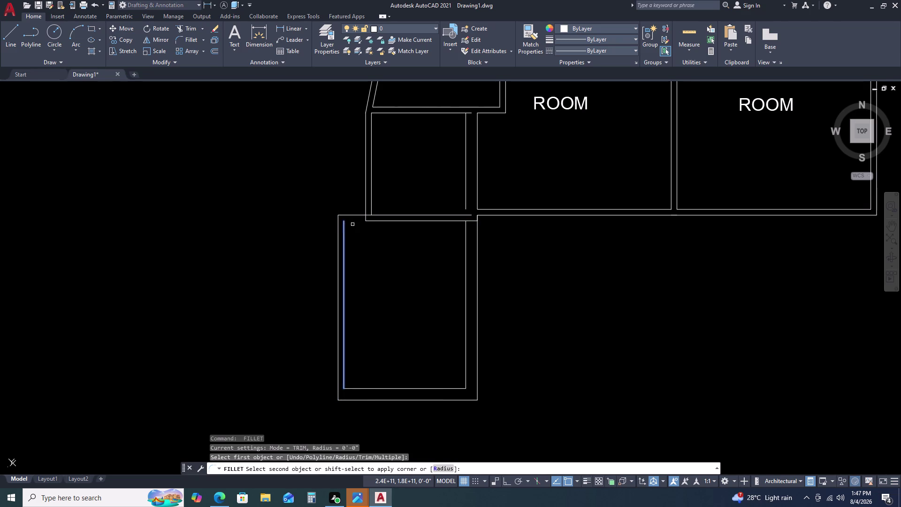
click(380, 219)
key(Escape)
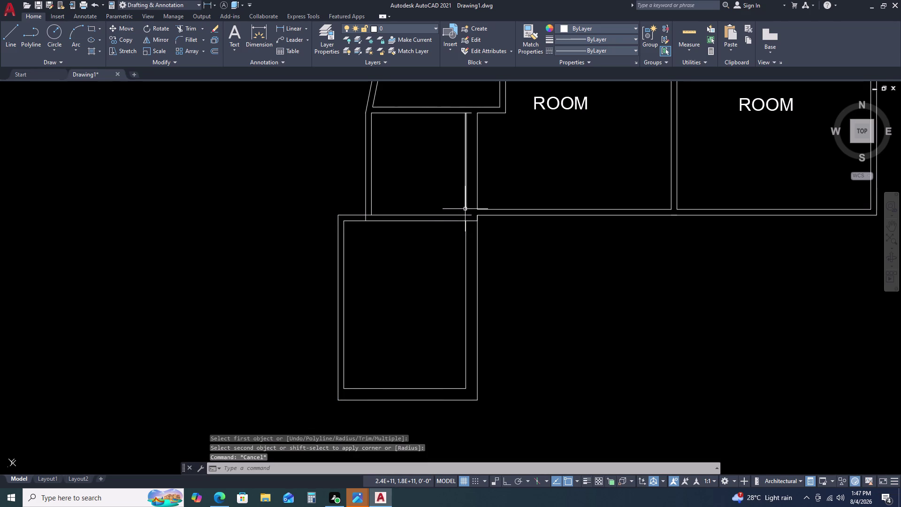
Stretch the vertical wall line between rooms down to the junction.
click(465, 208)
click(464, 209)
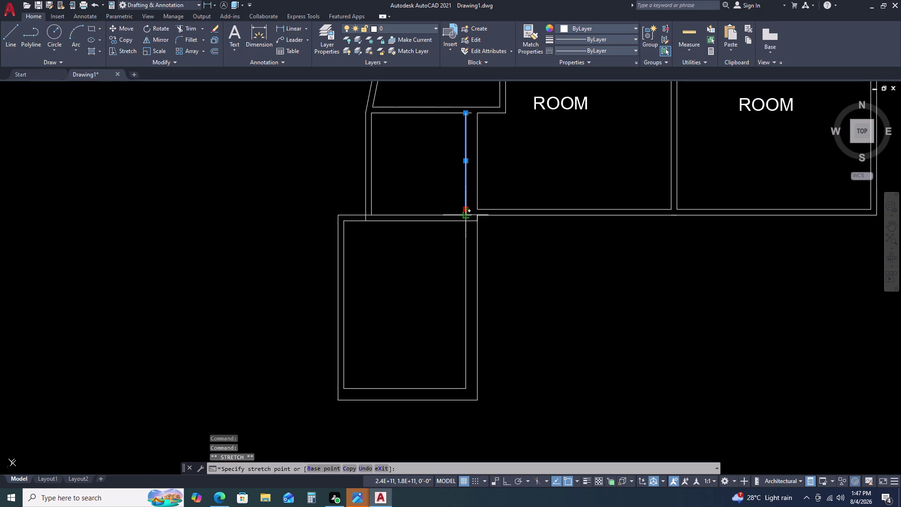
click(464, 216)
key(Escape)
scroll(up, 3)
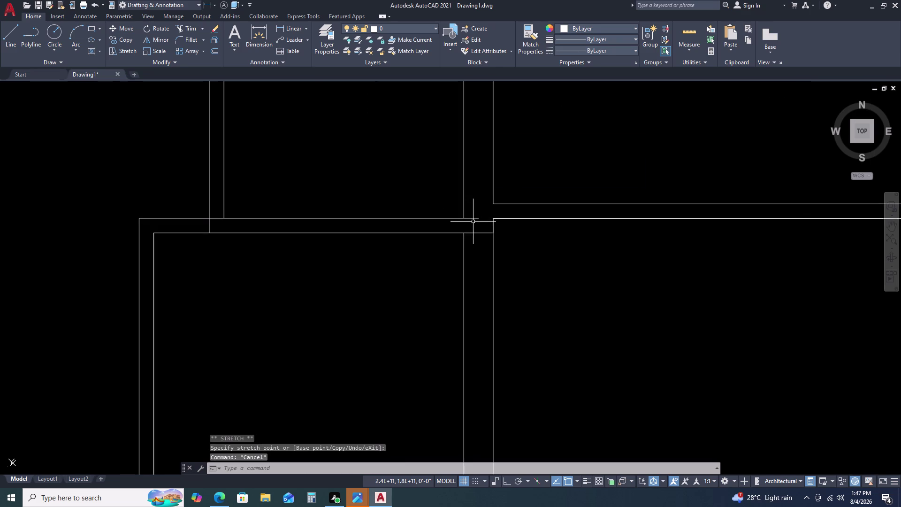
Trim the overlapping wall segments and short horizontal piece at the junction.
text(TR)
key(space)
click(475, 216)
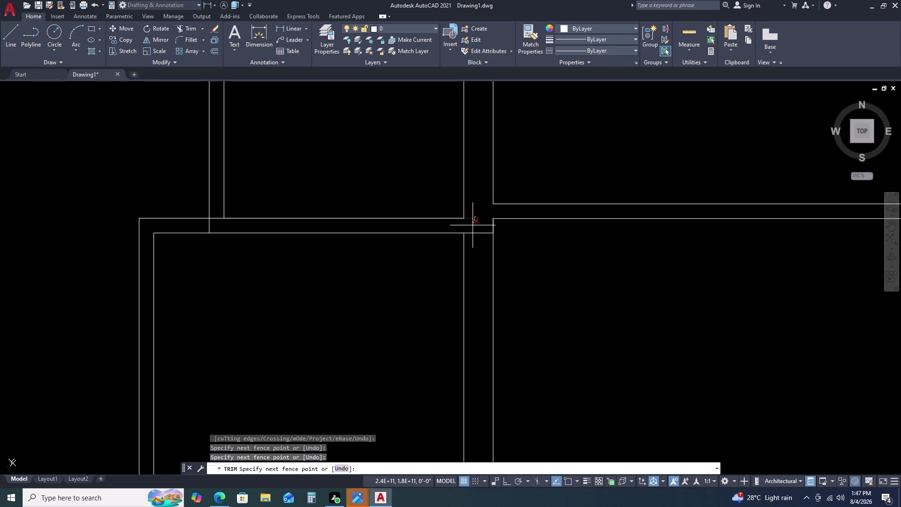
click(475, 218)
click(475, 219)
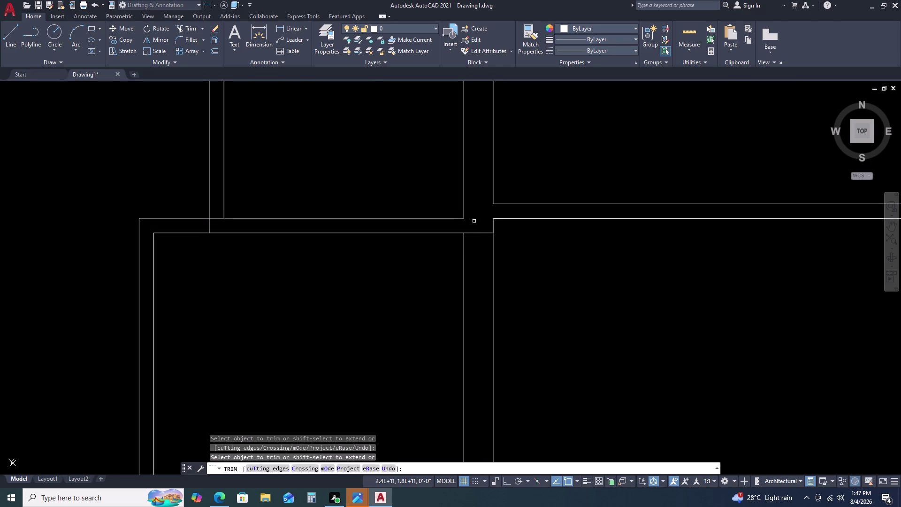
click(473, 235)
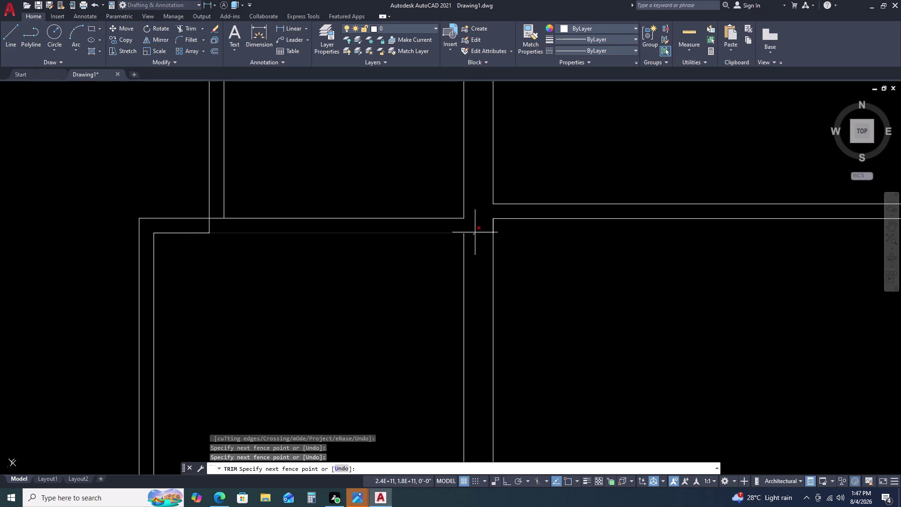
key(Escape)
text(TR)
key(space)
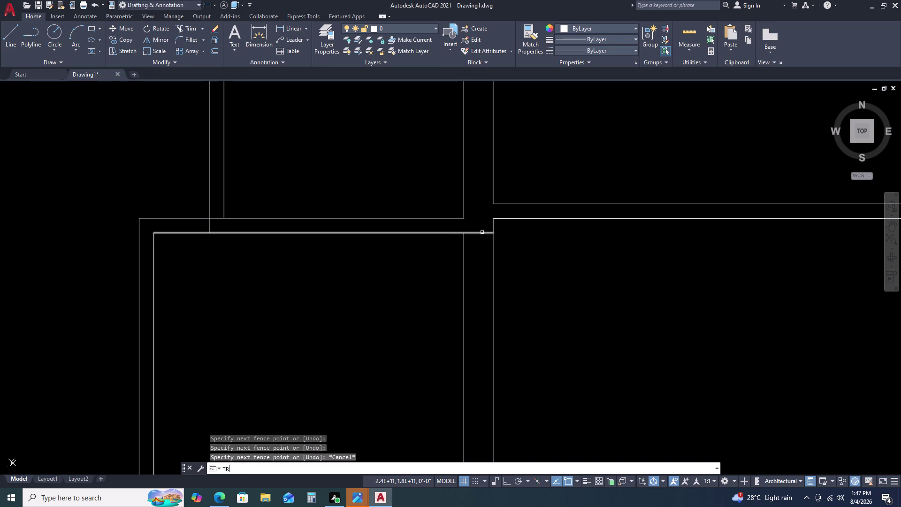
click(482, 232)
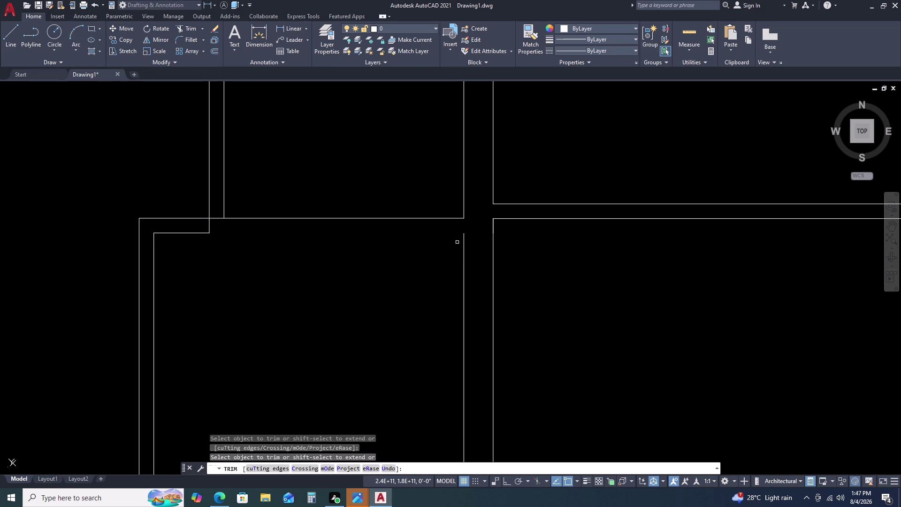
key(Escape)
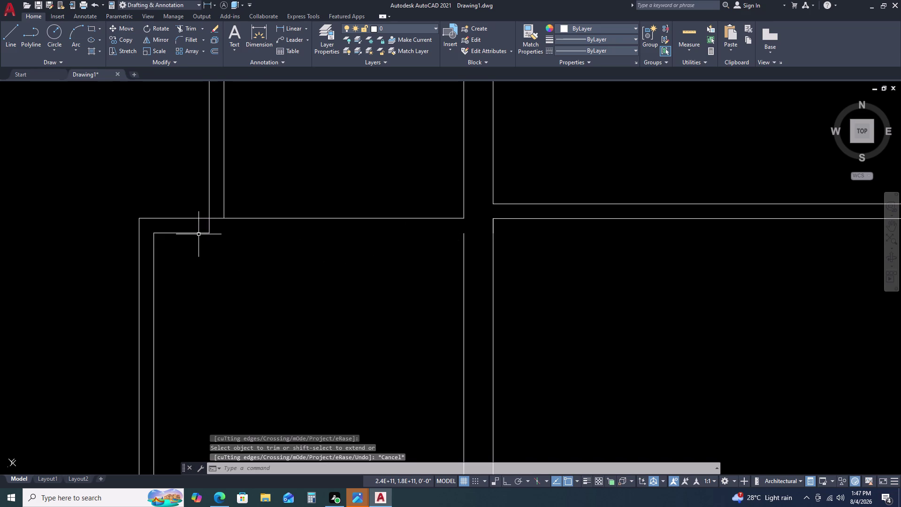
Stretch the short horizontal wall line's end to the junction.
click(198, 232)
click(209, 232)
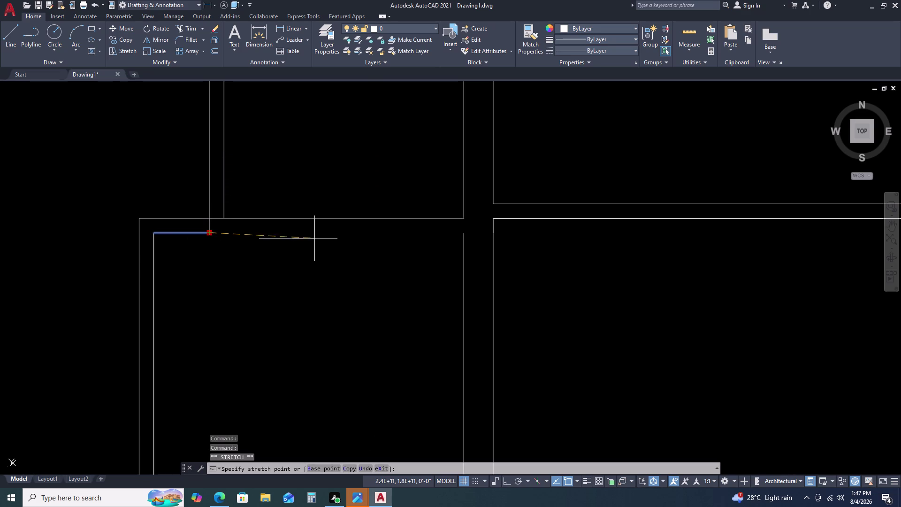
click(465, 232)
key(Escape)
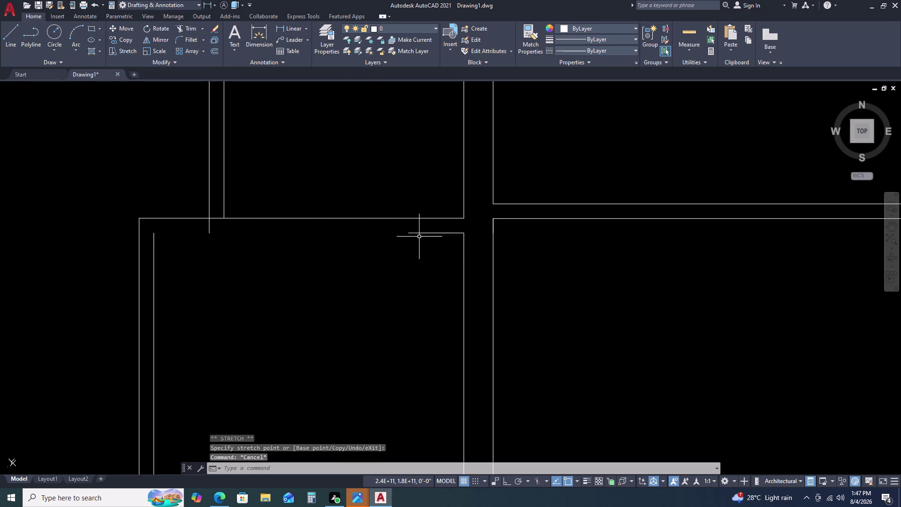
Extend the crossed wall lines at the bottom corner to their boundary.
text(EX)
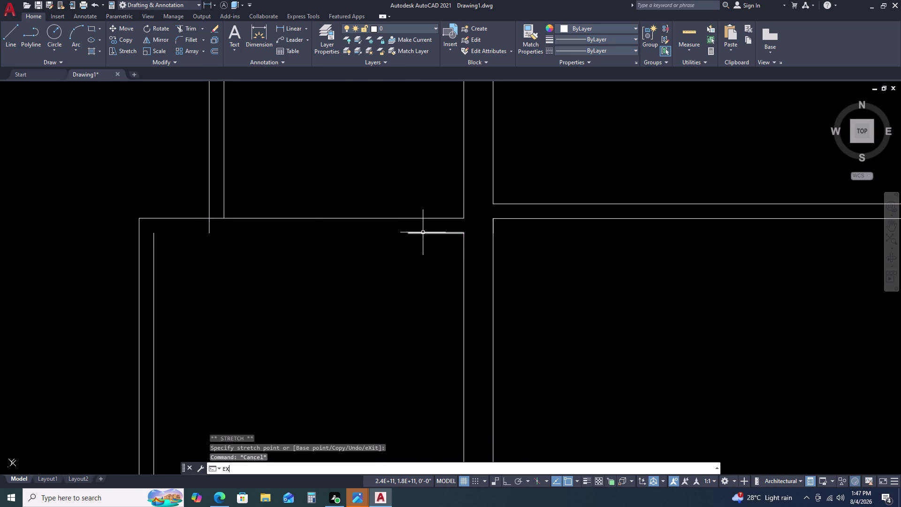
key(space)
click(424, 233)
click(374, 234)
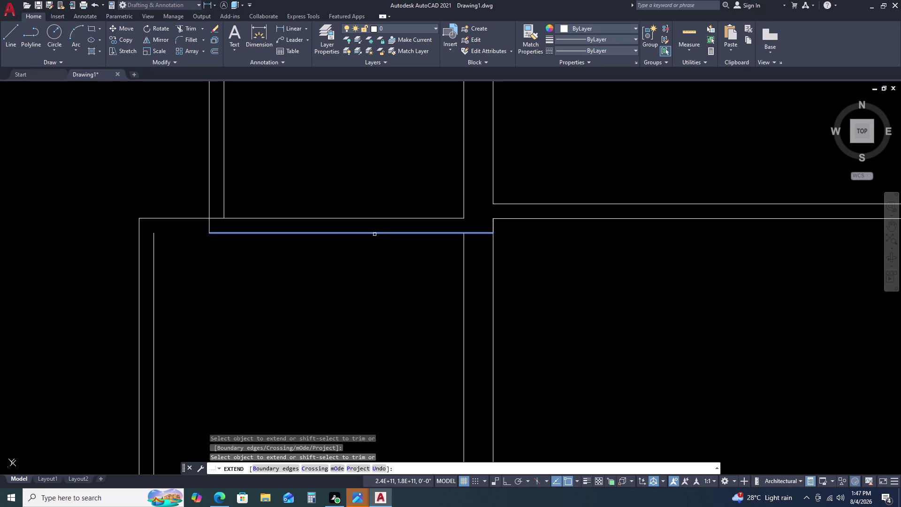
drag(324, 233, 316, 233)
key(Escape)
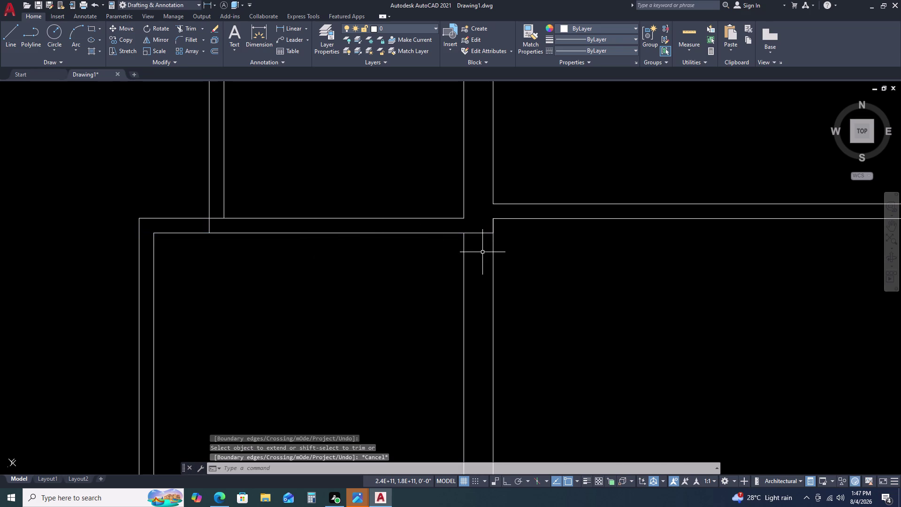
Trim the overlapping wall end and leftover pieces at the lower room's junction.
text(TR)
key(space)
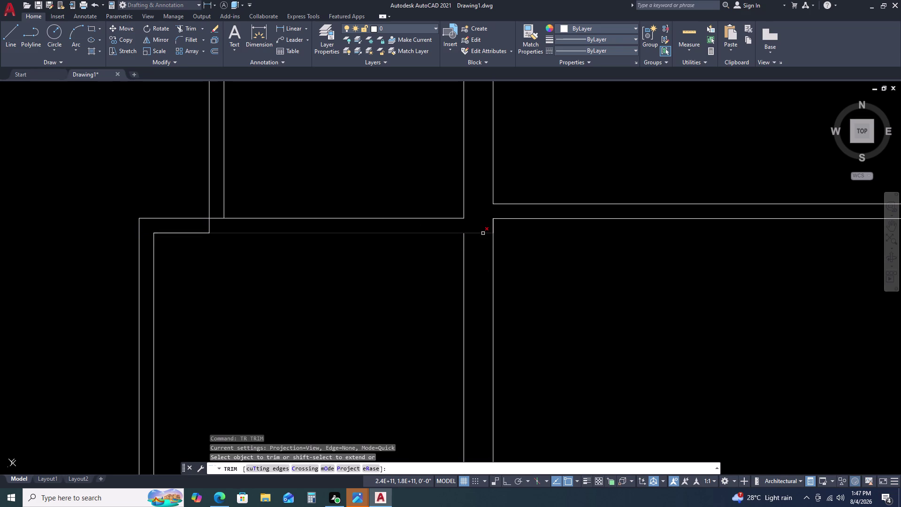
click(483, 234)
click(494, 226)
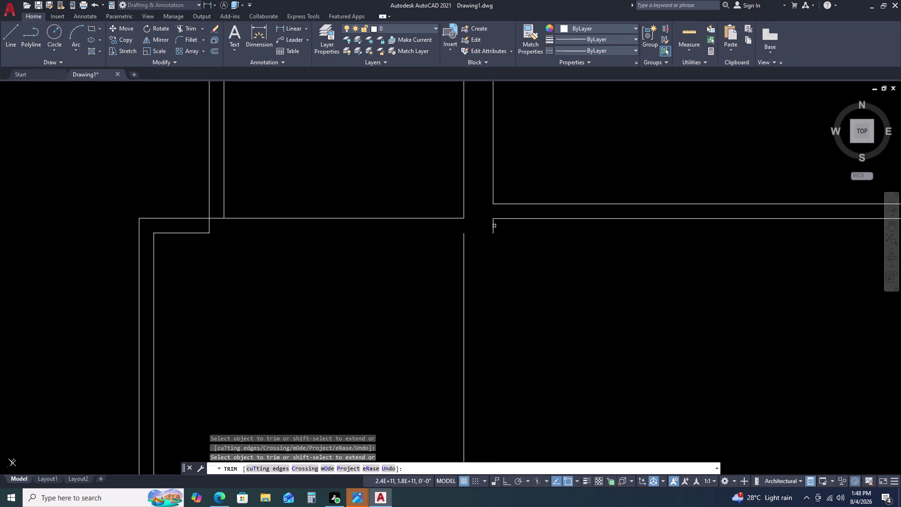
scroll(down, 3)
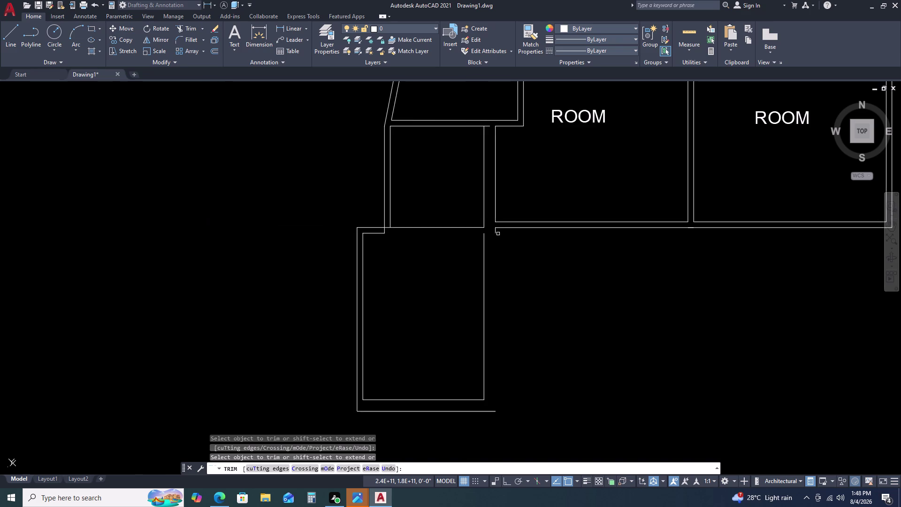
scroll(up, 3)
click(483, 222)
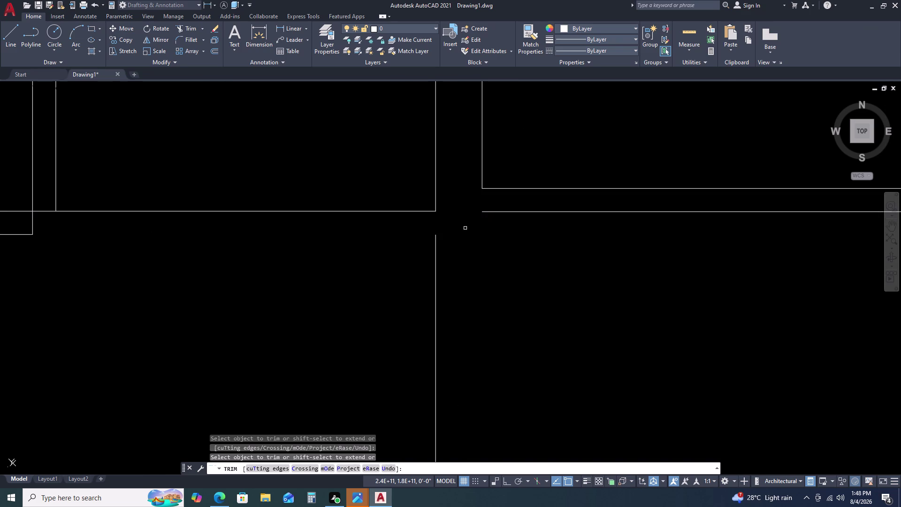
scroll(down, 3)
key(Escape)
Re-run Trim briefly, then exit it after reviewing the cleaned junction.
key(space)
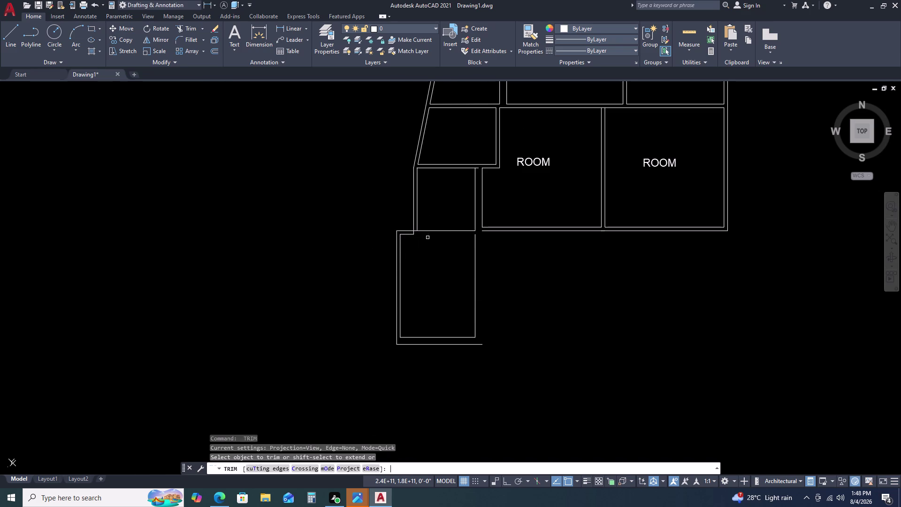
scroll(up, 3)
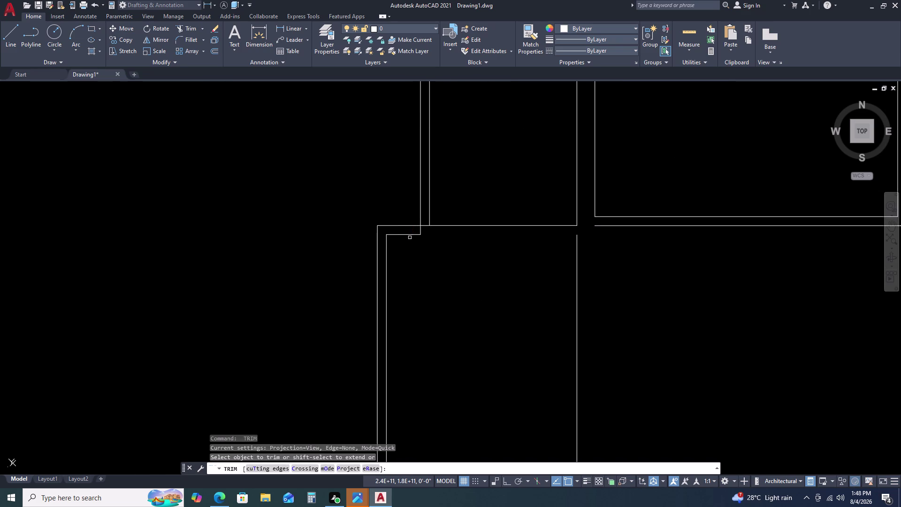
scroll(down, 3)
key(Escape)
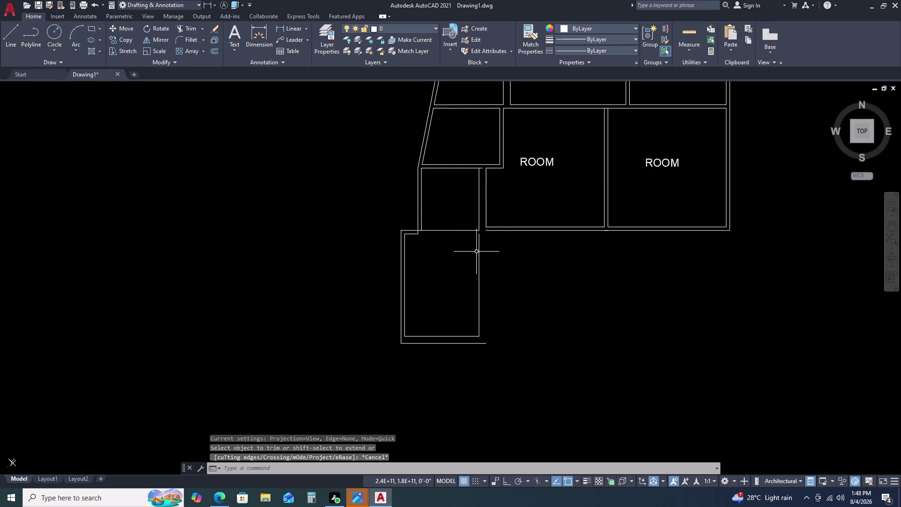
scroll(down, 3)
scroll(up, 3)
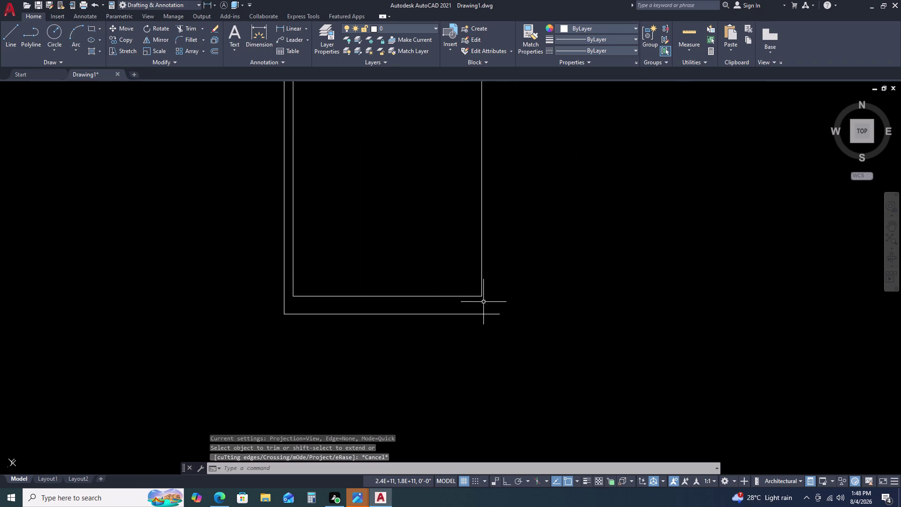
scroll(down, 3)
Try a line from the room corner and check the vertical wall's endpoint, then cancel both.
key(l)
key(space)
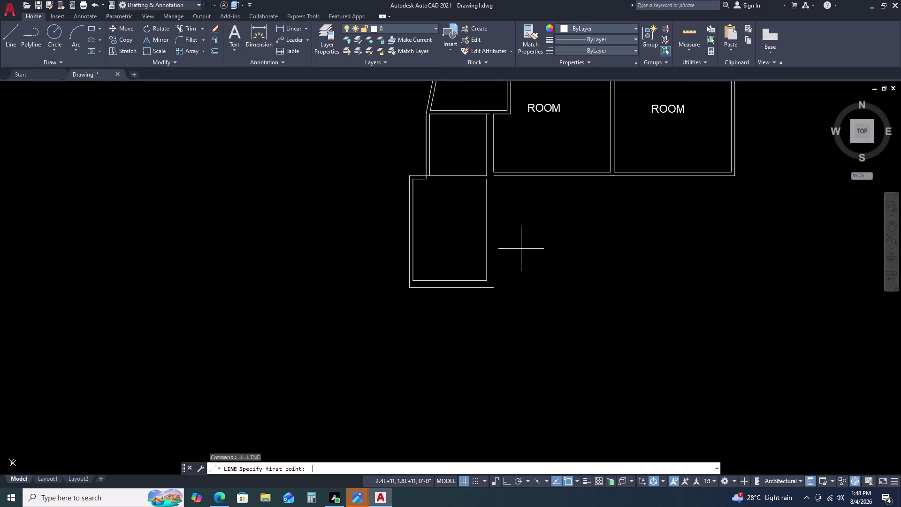
click(492, 178)
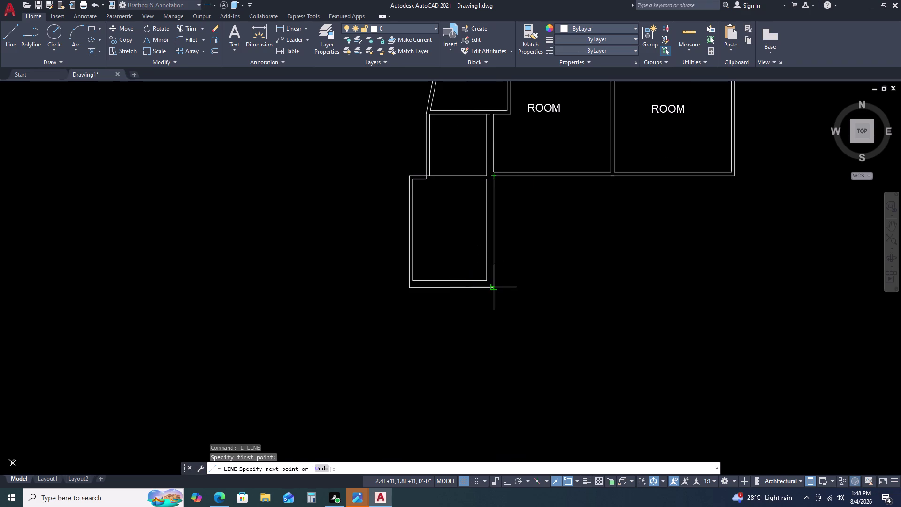
click(494, 285)
key(Escape)
scroll(up, 3)
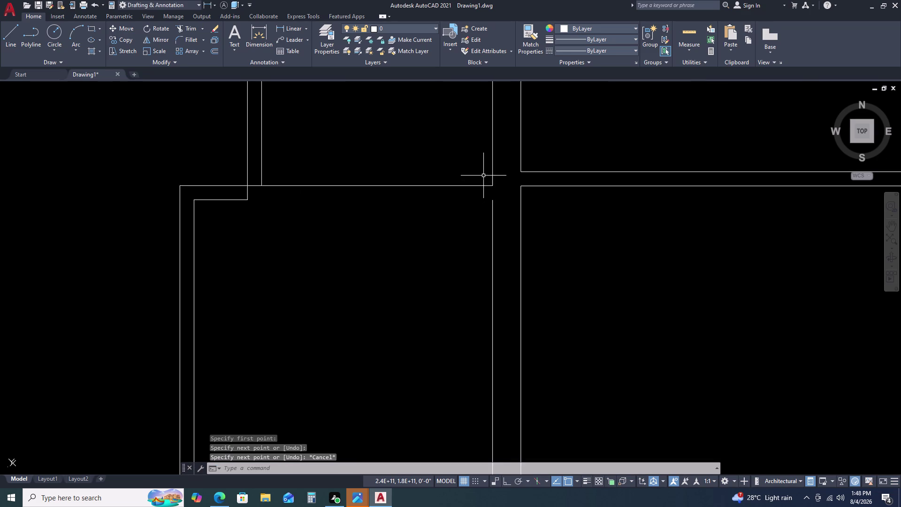
click(492, 205)
click(494, 201)
key(Escape)
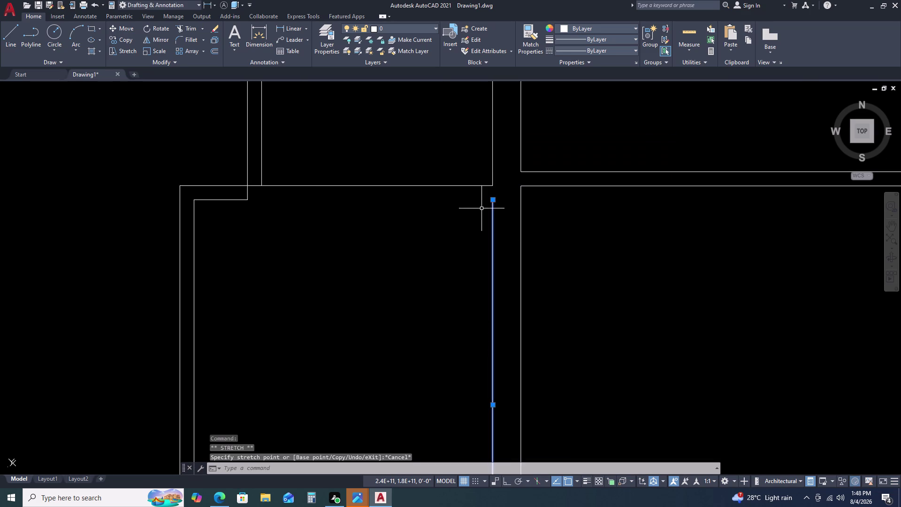
Draw a horizontal line from the inner wall end to the vertical wall, then pan out.
key(l)
key(space)
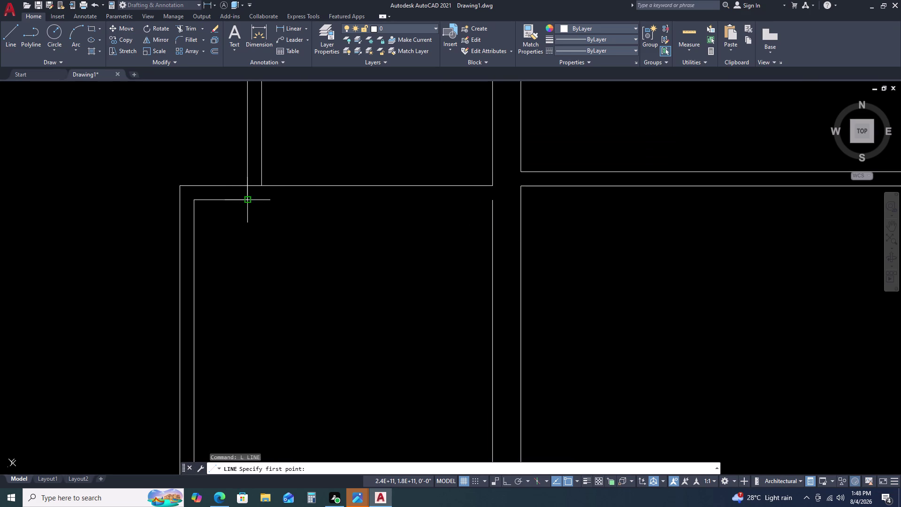
click(245, 201)
click(495, 201)
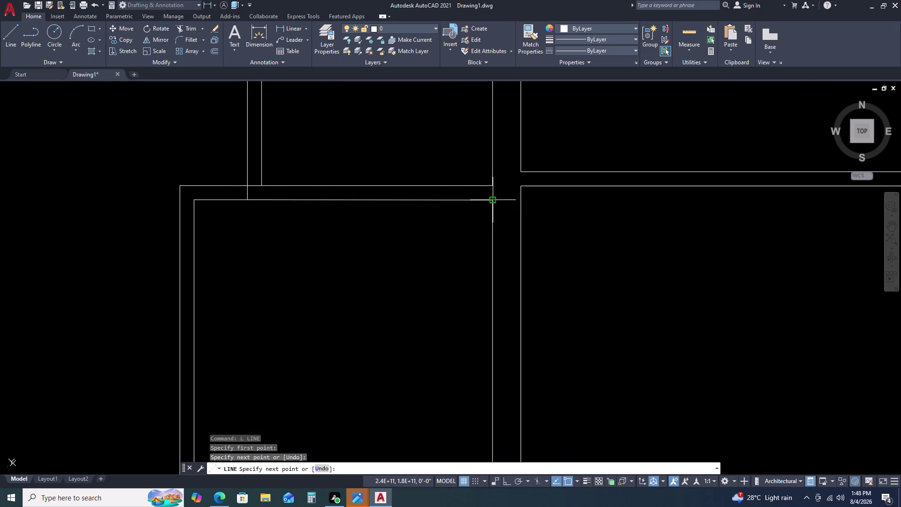
key(Escape)
scroll(down, 3)
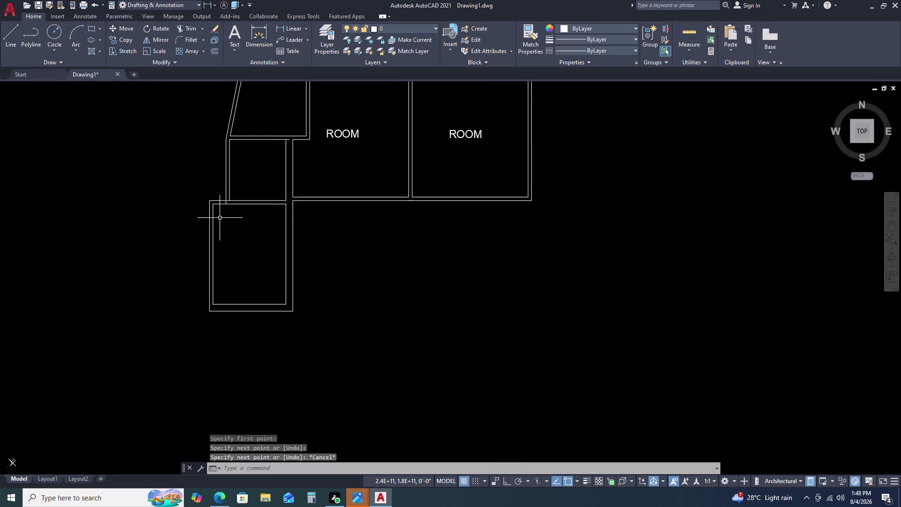
middle_drag(211, 211, 276, 190)
middle_click(358, 195)
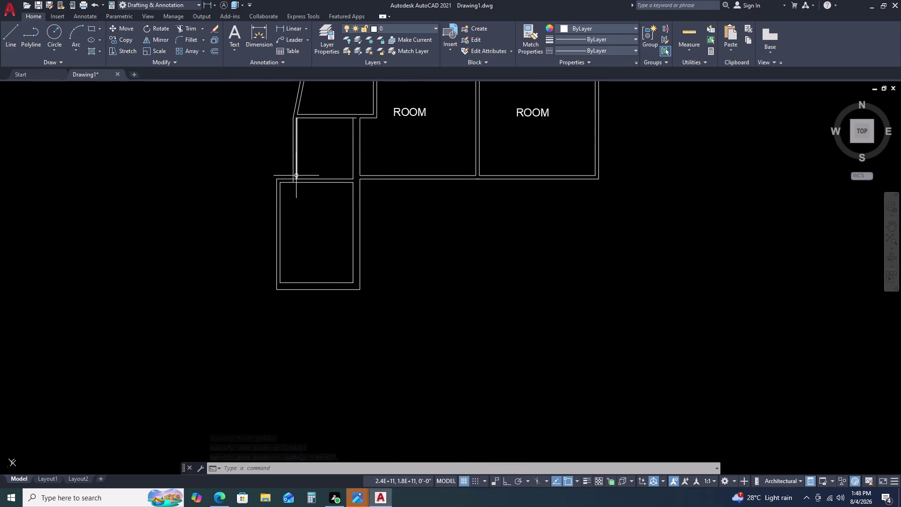
Stretch the first left wall line's lower end to the room's bottom-left corner.
key(Escape)
scroll(up, 3)
click(298, 181)
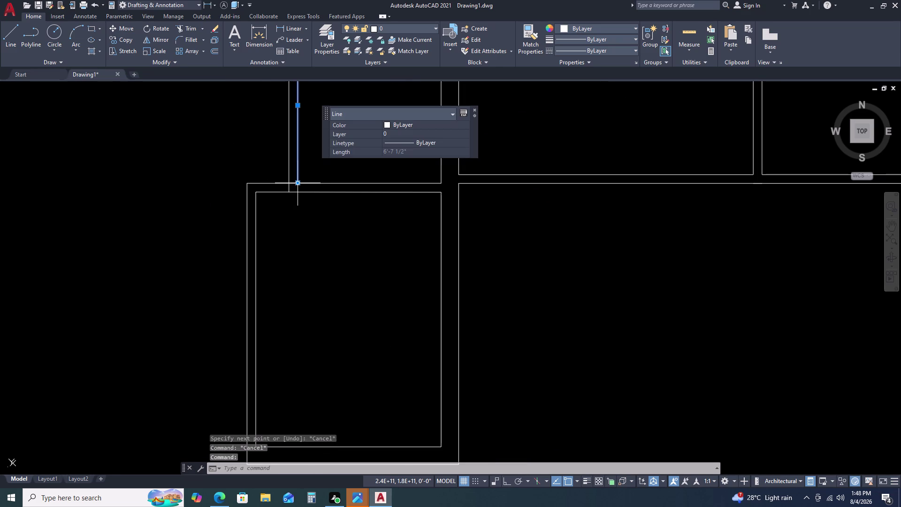
click(299, 180)
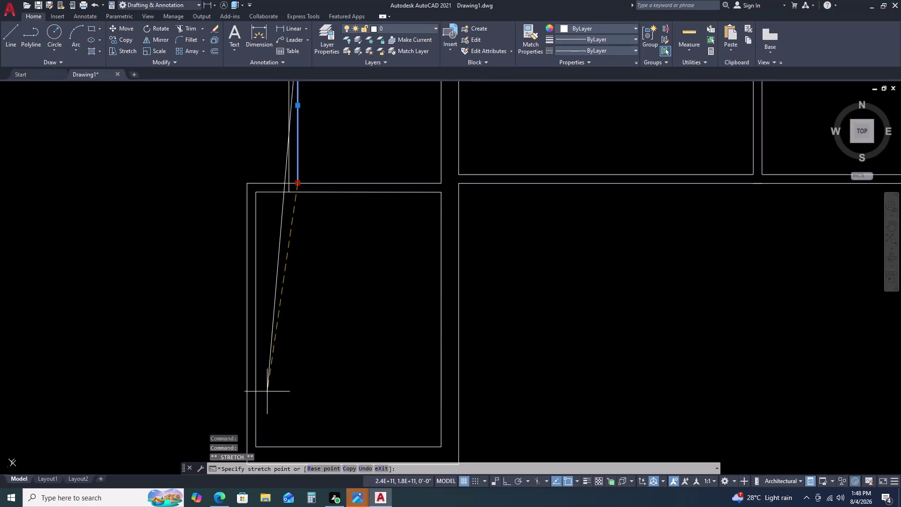
scroll(down, 3)
middle_drag(264, 440, 321, 370)
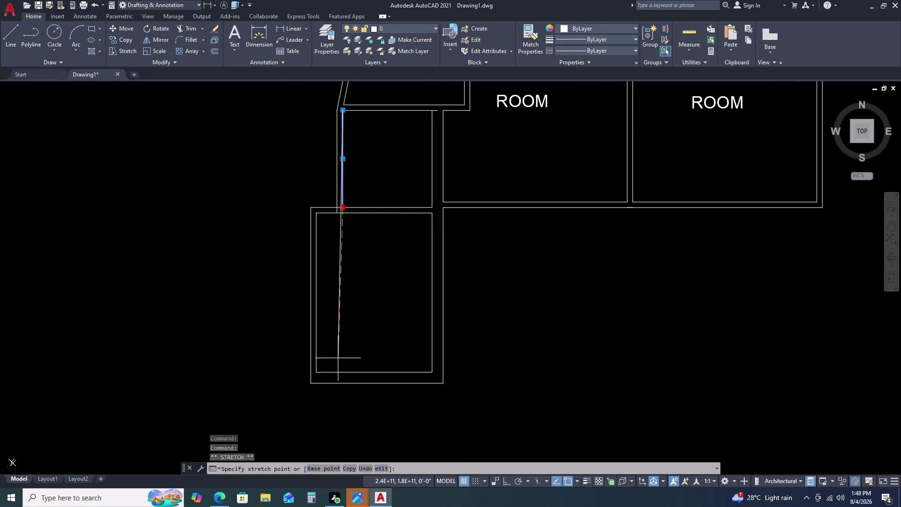
scroll(up, 3)
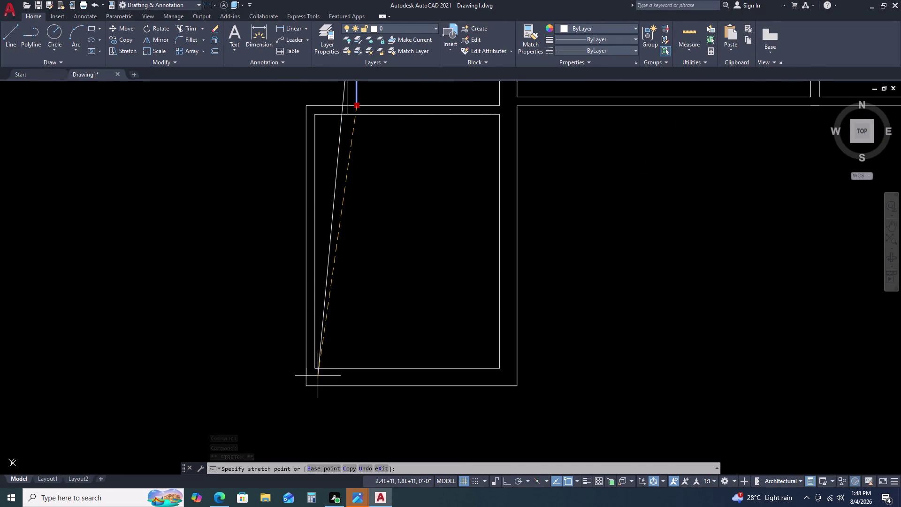
click(316, 368)
scroll(down, 3)
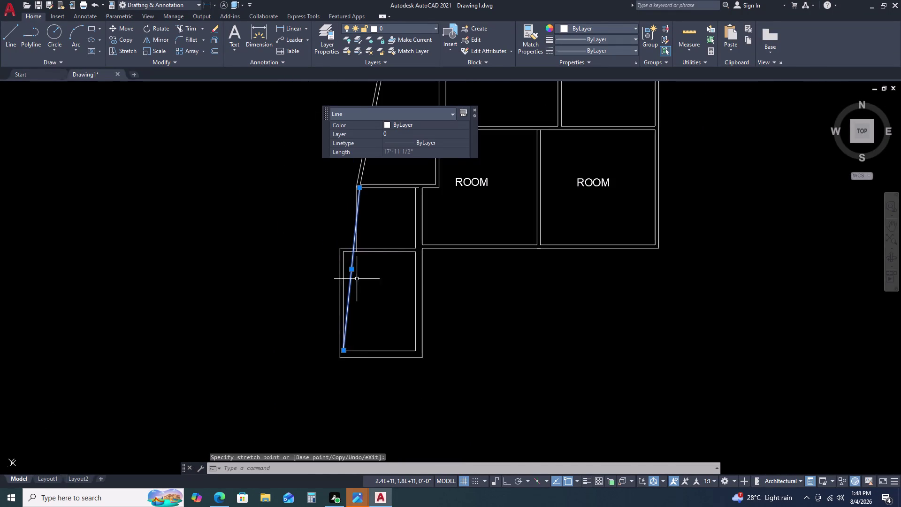
scroll(up, 3)
key(Escape)
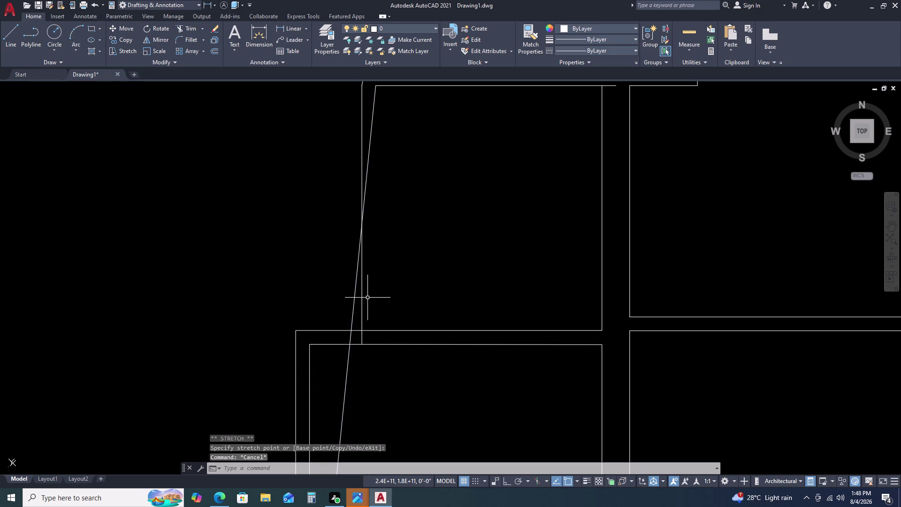
scroll(down, 3)
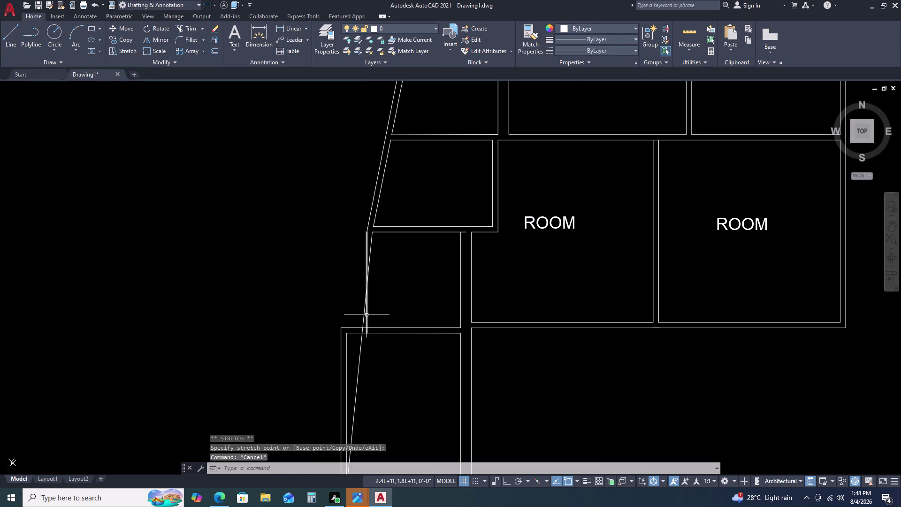
Stretch the second left wall line's lower end to the outer bottom-left corner.
click(366, 316)
scroll(down, 3)
scroll(up, 3)
click(374, 299)
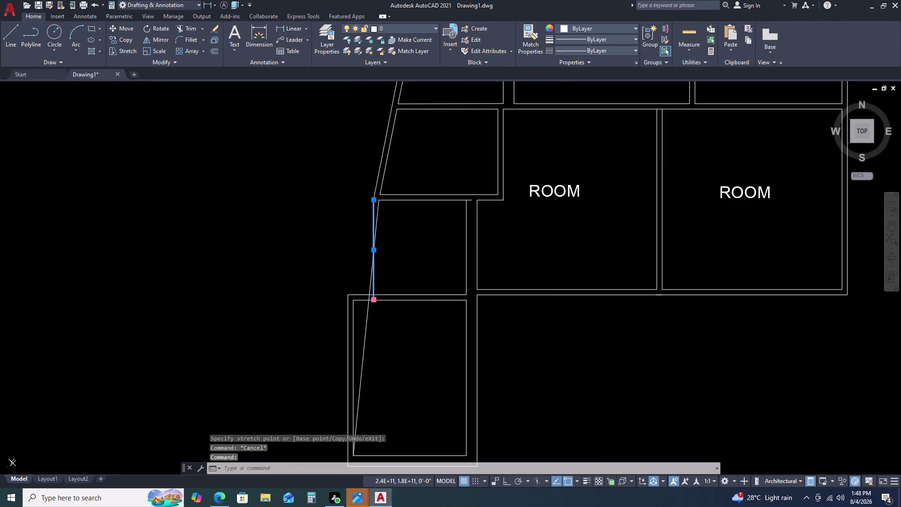
scroll(down, 3)
scroll(up, 3)
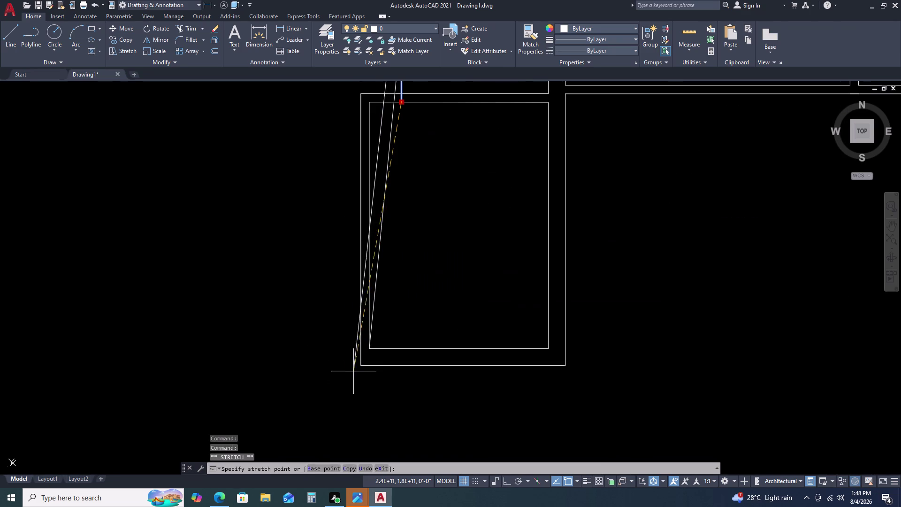
click(359, 365)
key(Escape)
scroll(down, 3)
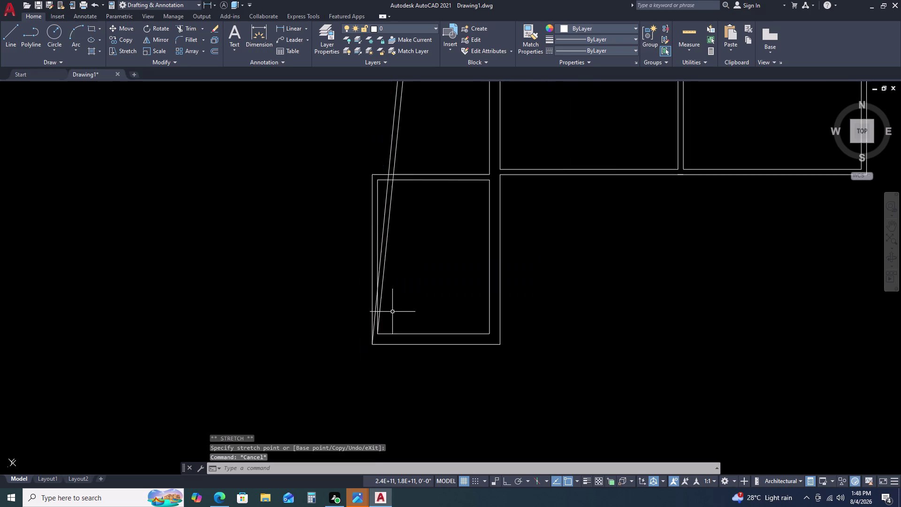
scroll(down, 3)
scroll(up, 3)
Fence-trim the leftover wall stubs at the strip's bottom end.
text(TR)
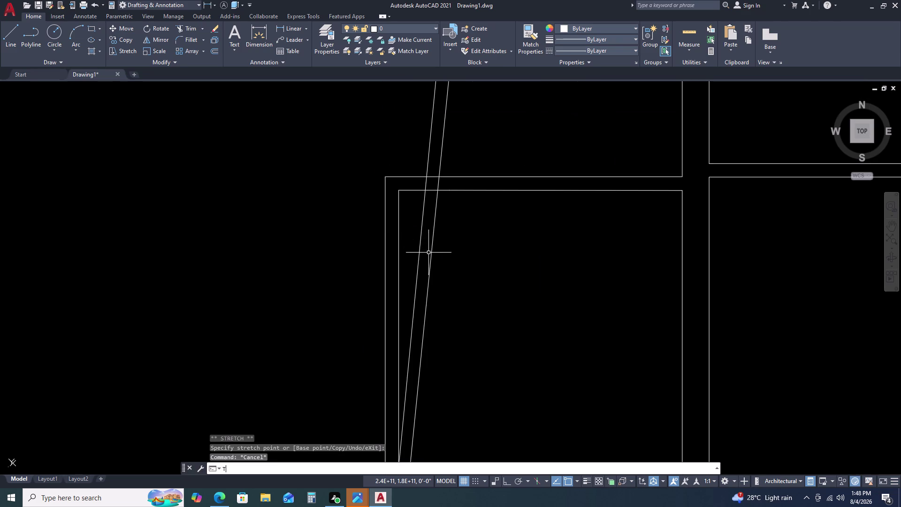
key(space)
click(395, 233)
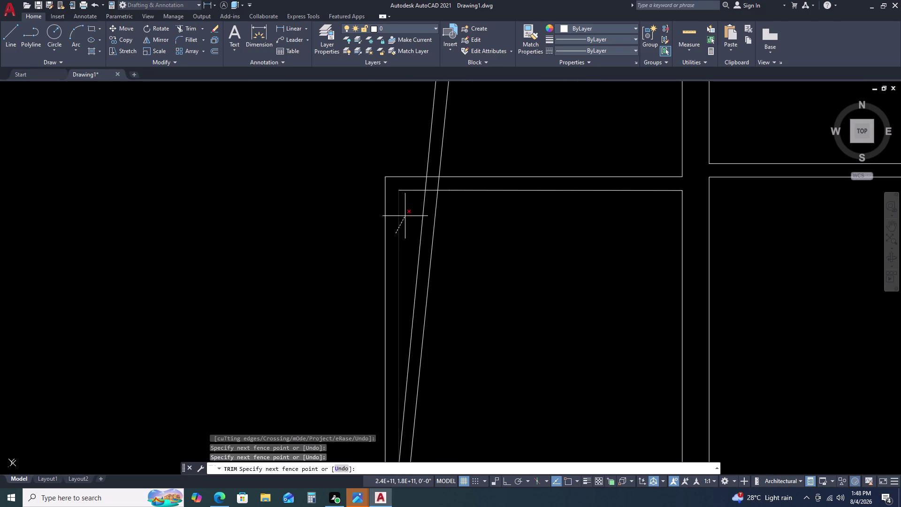
click(405, 216)
click(405, 214)
click(364, 244)
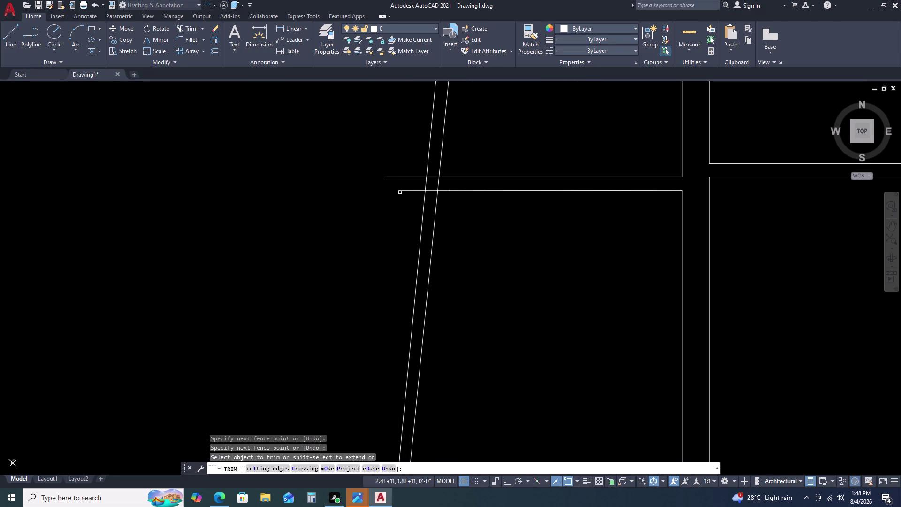
Trim the remaining leftover wall segments, including one near the bottom, and exit Trim.
click(403, 190)
click(413, 175)
click(407, 184)
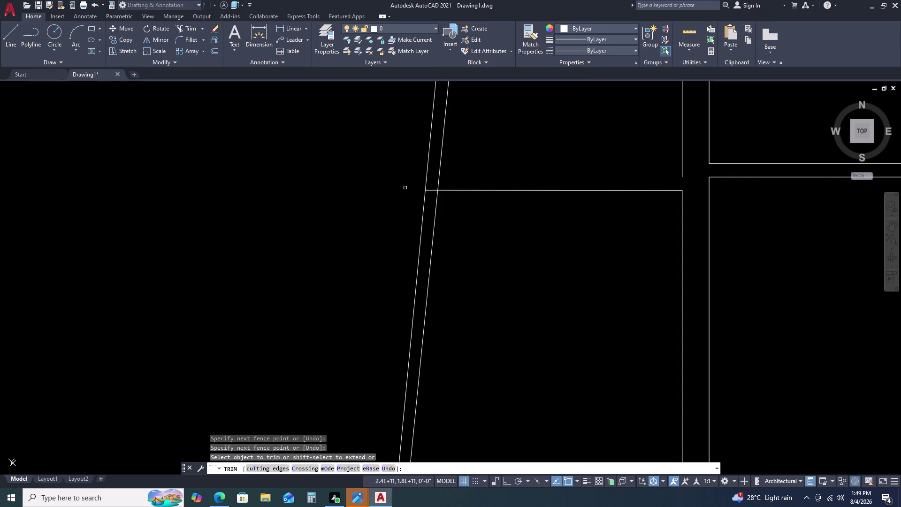
scroll(down, 3)
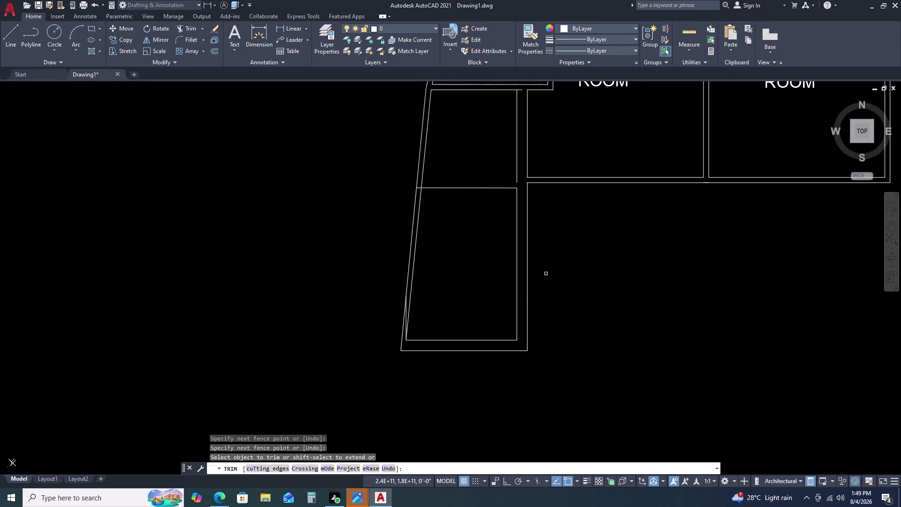
scroll(up, 3)
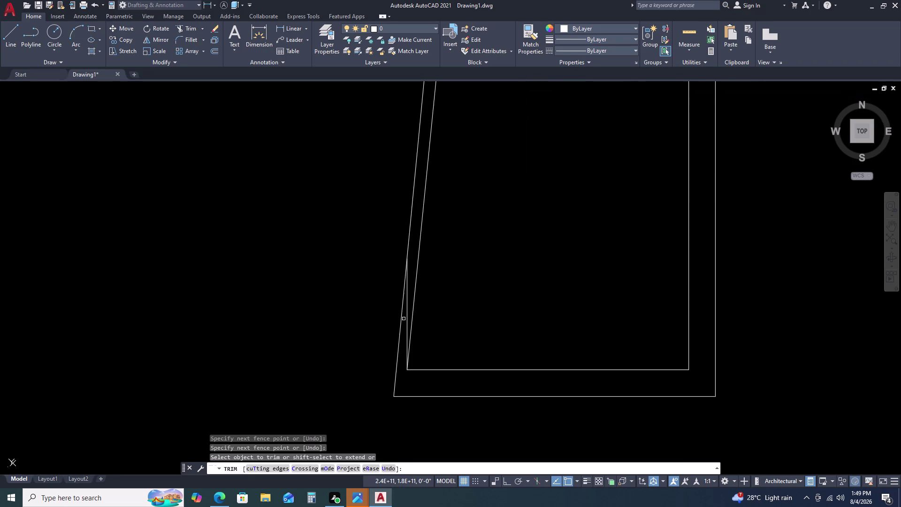
click(407, 315)
scroll(down, 3)
key(Escape)
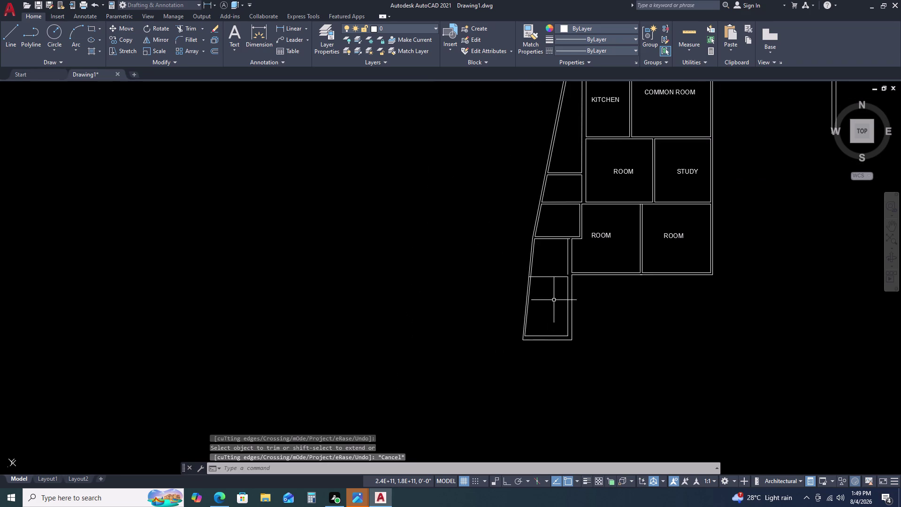
scroll(up, 3)
scroll(up, 3)
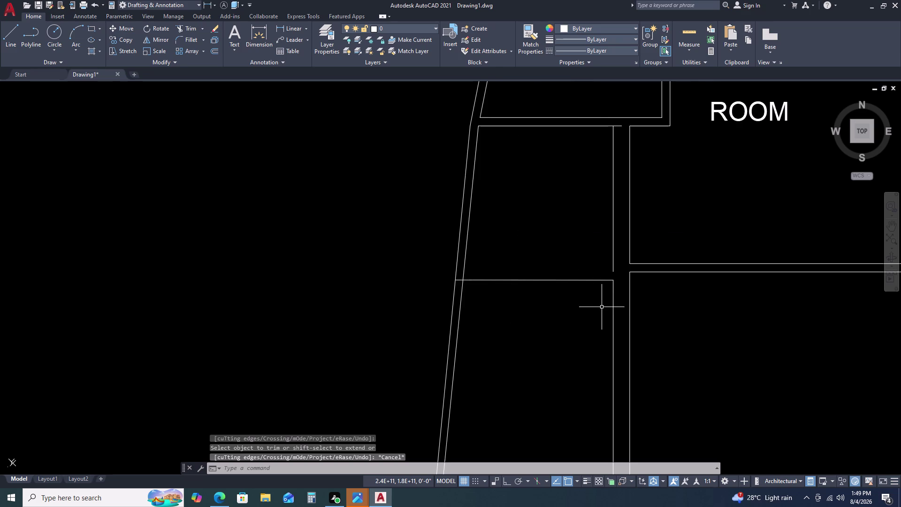
Start a horizontal line from the slanted wall with Ortho (F8), then cancel it.
key(l)
key(space)
click(615, 272)
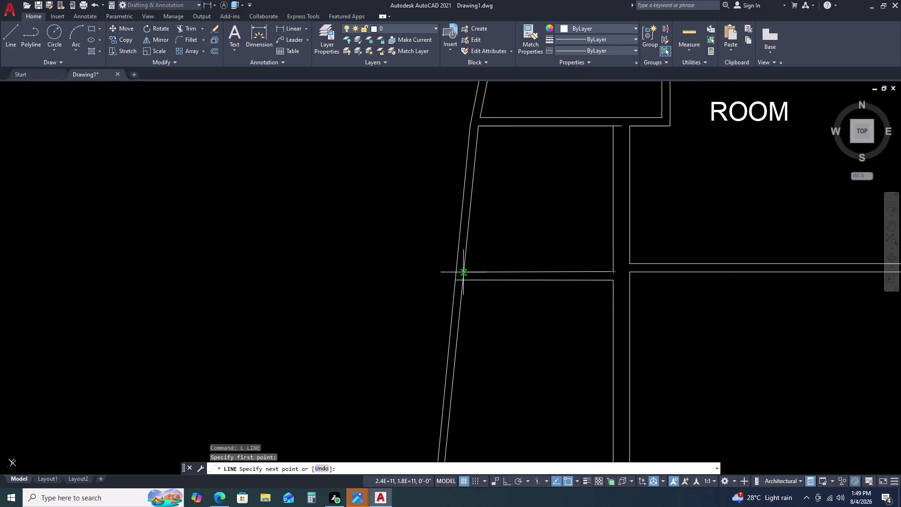
scroll(up, 3)
key(F8)
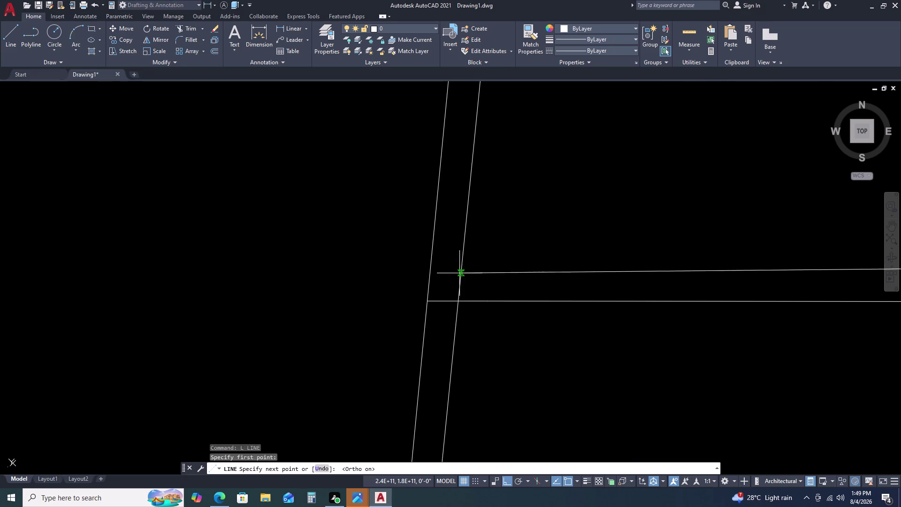
click(461, 269)
scroll(down, 3)
key(Escape)
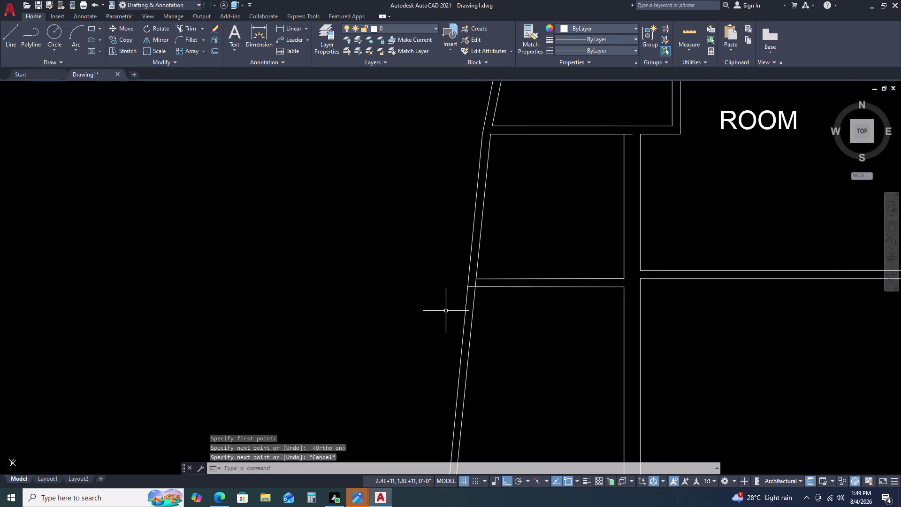
key(Escape)
scroll(up, 3)
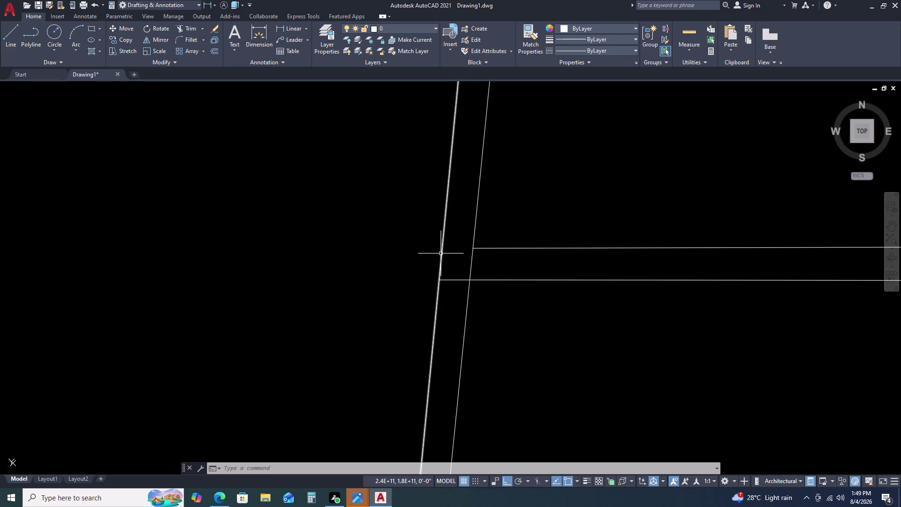
Trim the two wall segments overshooting the slanted wall.
key(t)
key(r)
key(space)
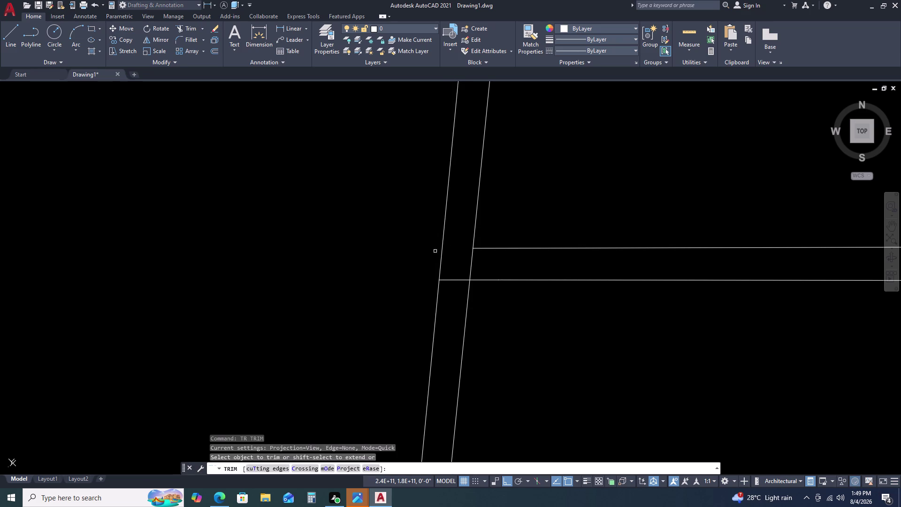
click(448, 280)
click(470, 264)
scroll(down, 3)
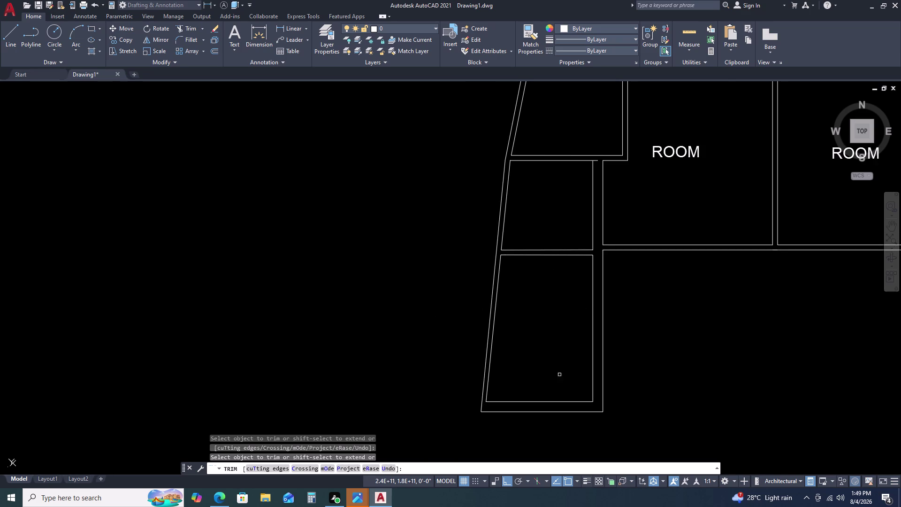
key(Escape)
scroll(down, 3)
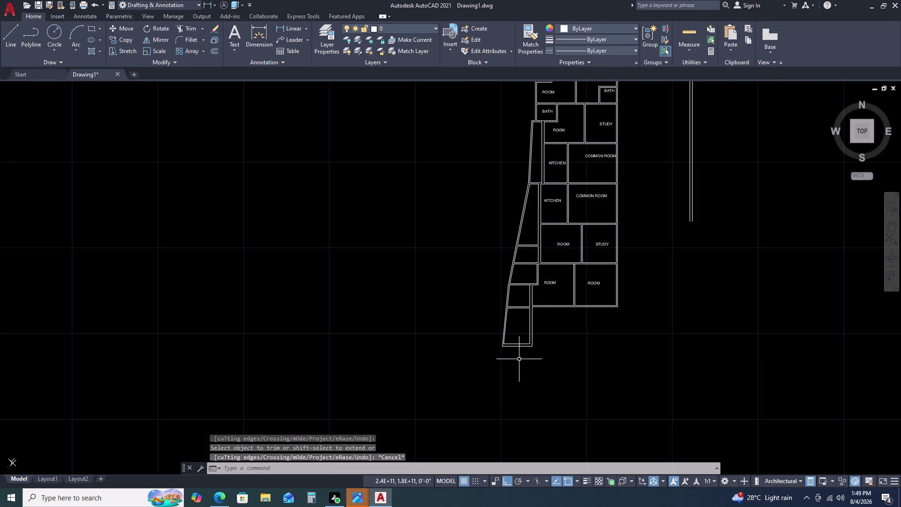
middle_click(507, 332)
middle_click(504, 324)
middle_click(491, 299)
middle_drag(490, 297, 488, 288)
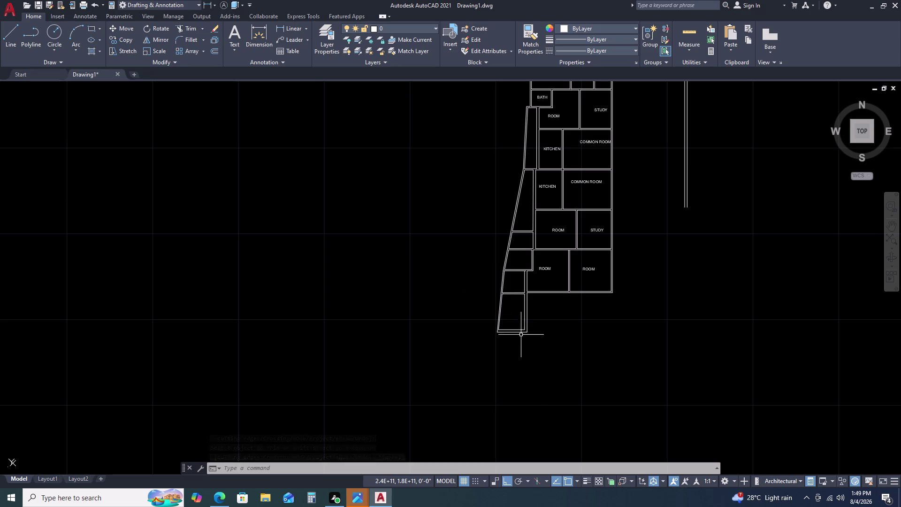
scroll(up, 3)
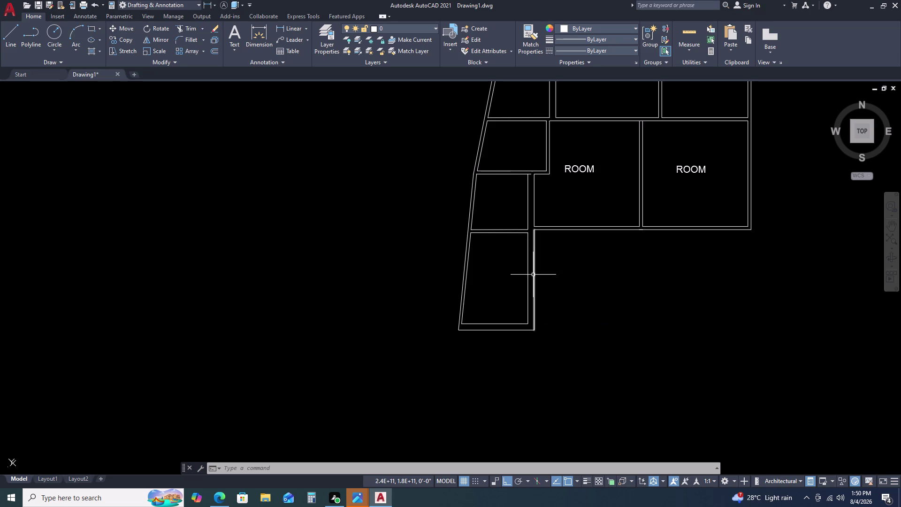
scroll(down, 3)
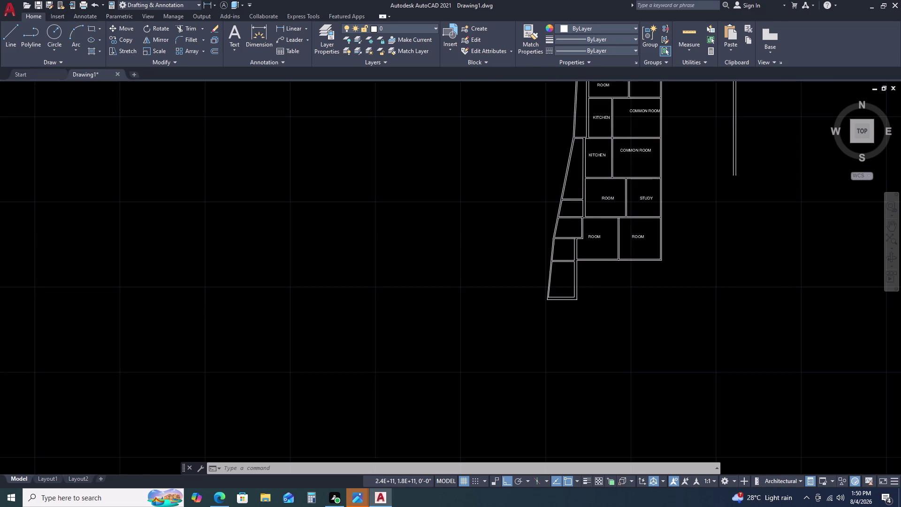
scroll(down, 3)
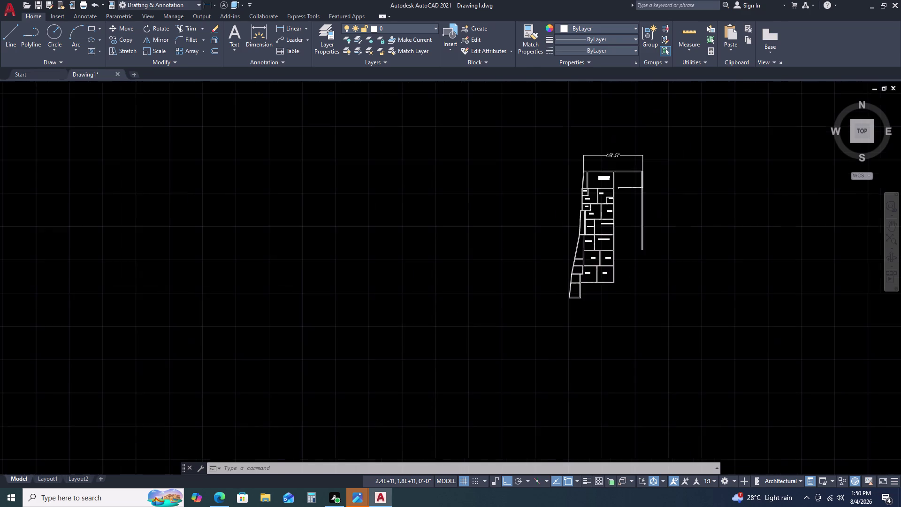
key(d)
text(LI)
key(space)
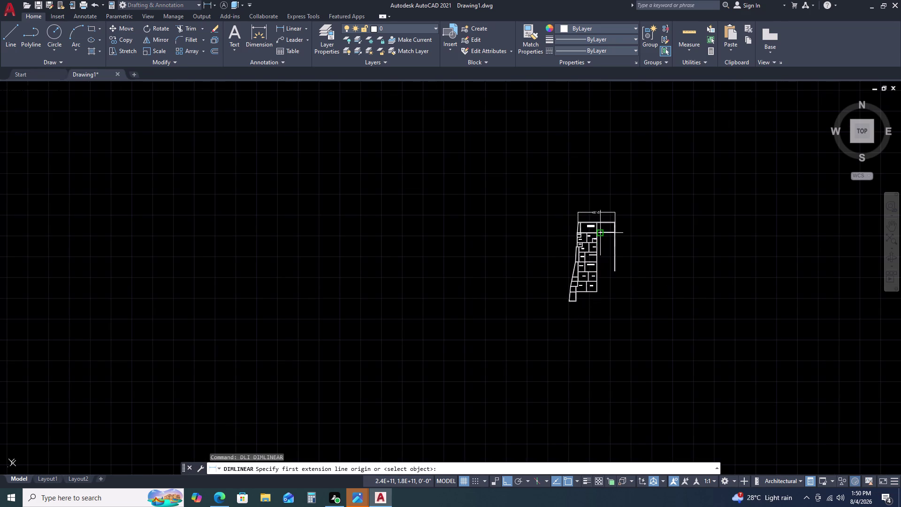
scroll(up, 3)
scroll(down, 3)
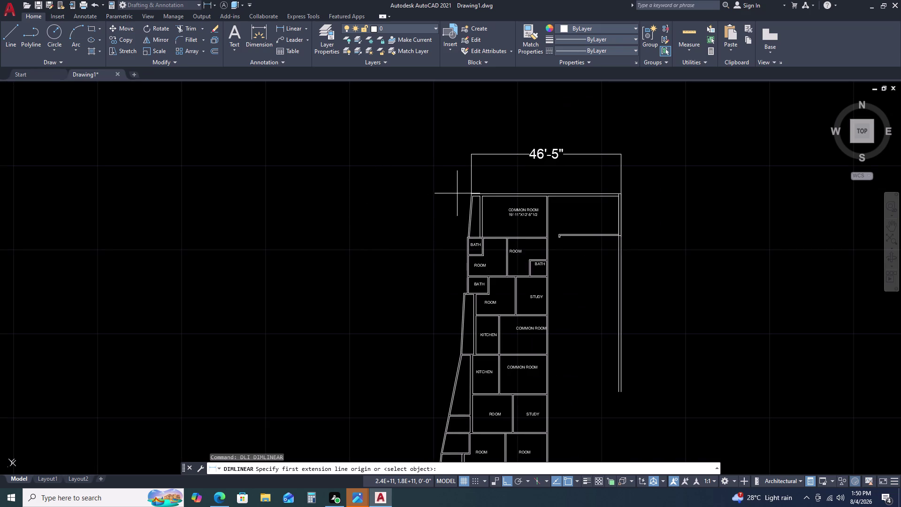
scroll(up, 3)
scroll(down, 3)
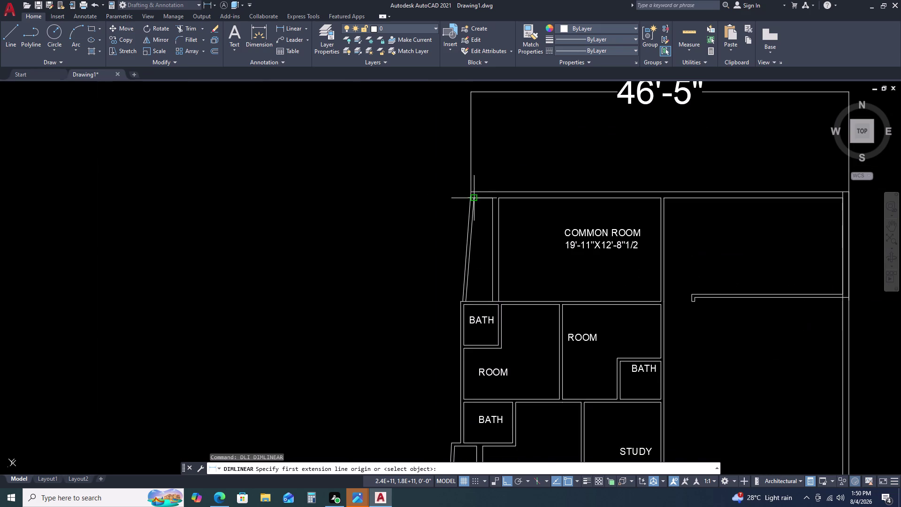
scroll(up, 3)
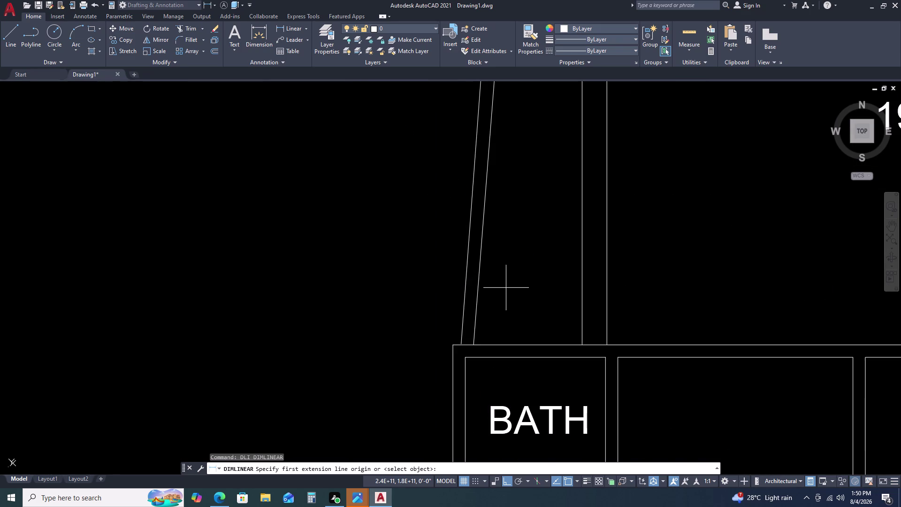
key(Escape)
scroll(down, 3)
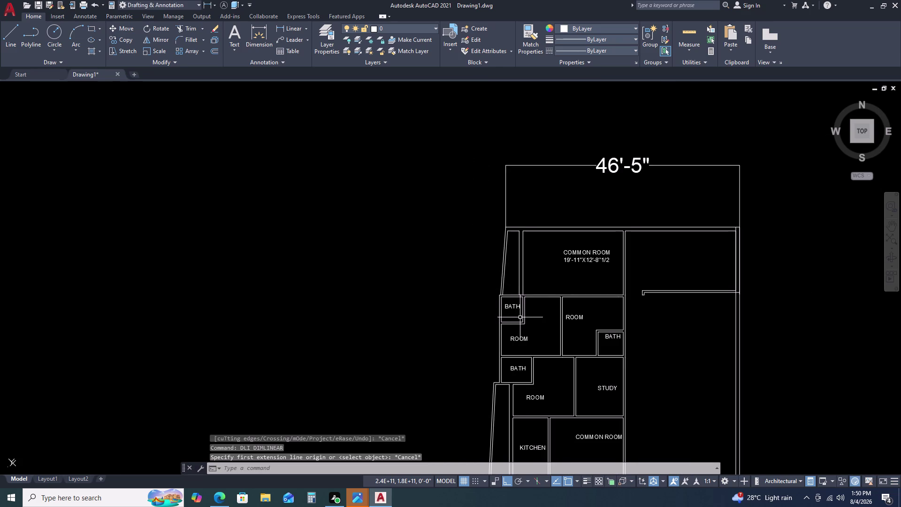
scroll(up, 3)
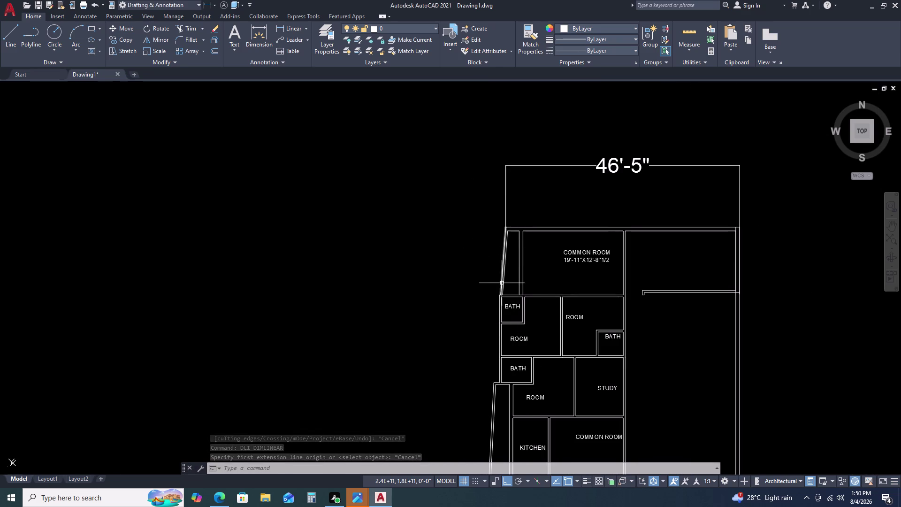
scroll(up, 3)
click(514, 294)
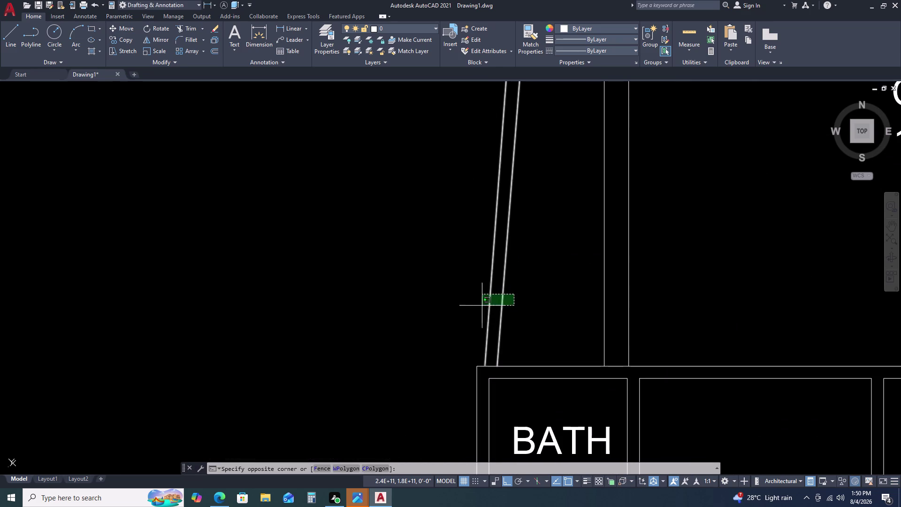
click(475, 297)
middle_drag(493, 306, 488, 295)
middle_drag(484, 306, 475, 288)
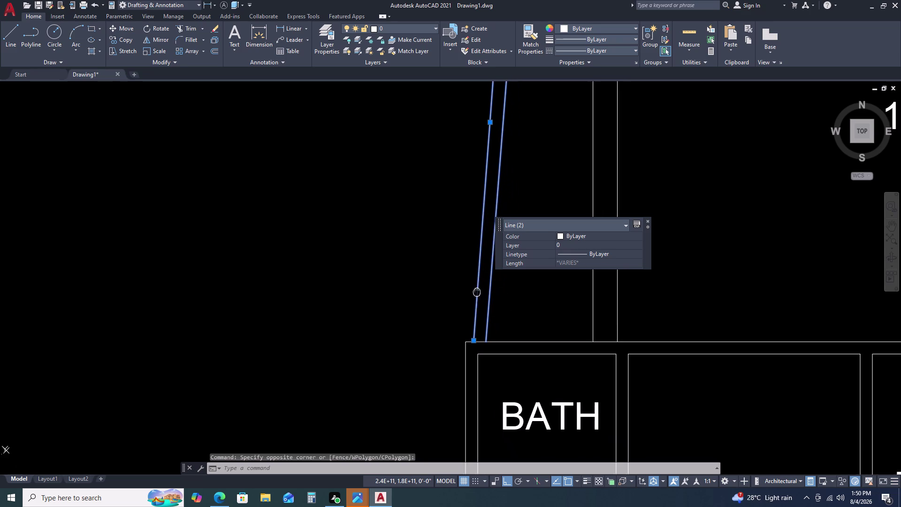
middle_drag(476, 289, 453, 244)
key(Escape)
Move the inner slanted wall line's lower end onto the bath wall.
click(461, 279)
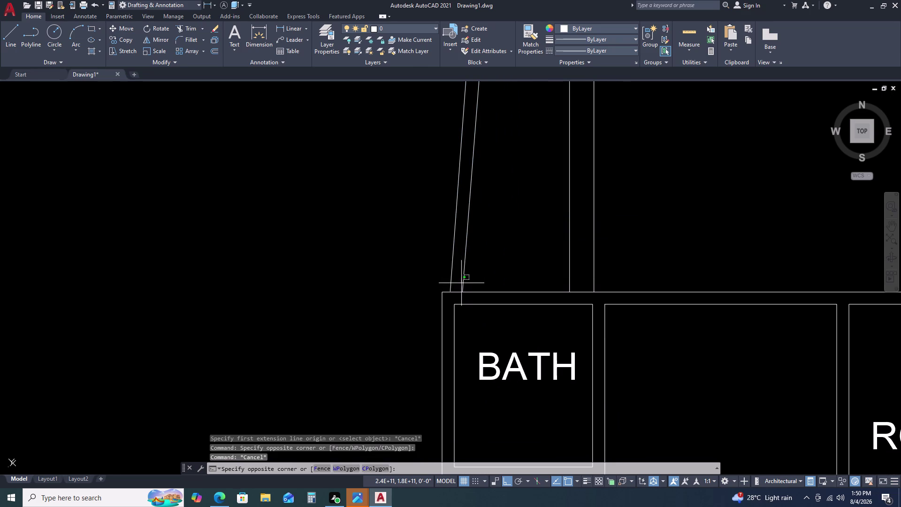
click(460, 286)
click(463, 283)
click(462, 292)
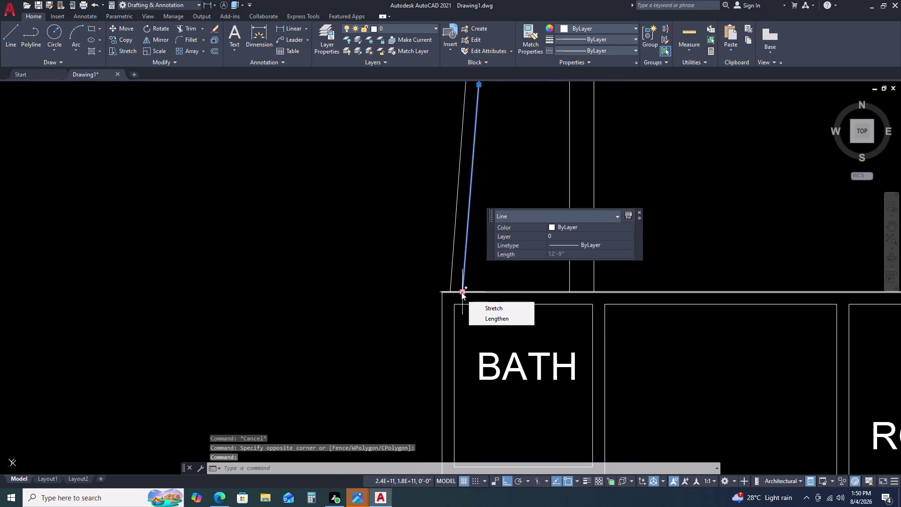
click(454, 302)
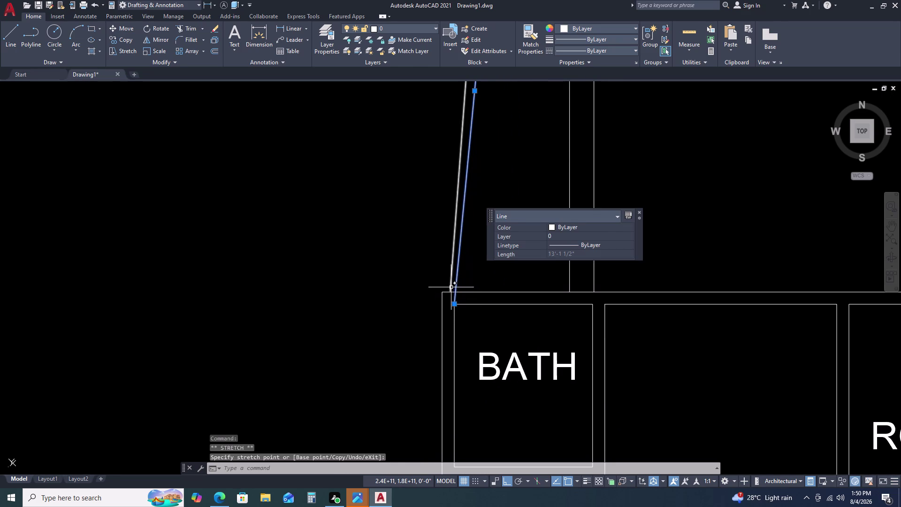
click(451, 287)
key(Escape)
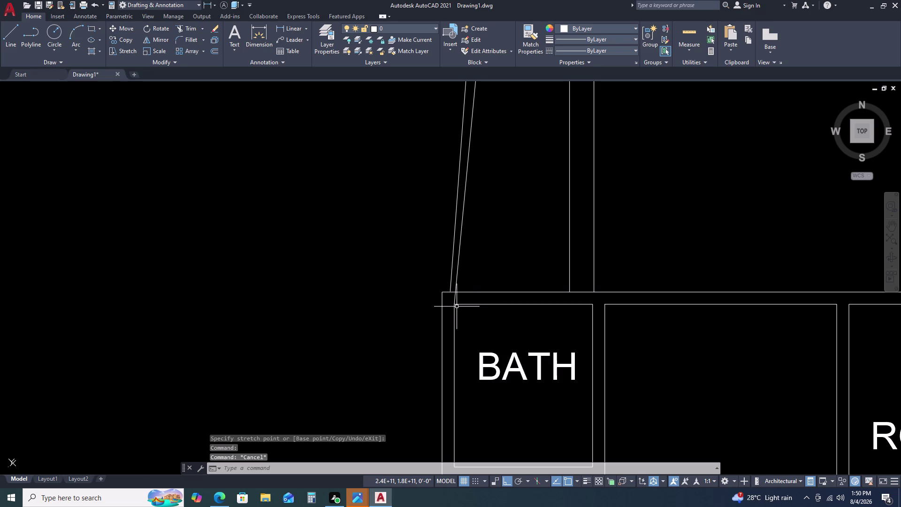
Move the end of the horizontal line above the bath to a new point.
click(459, 301)
click(458, 310)
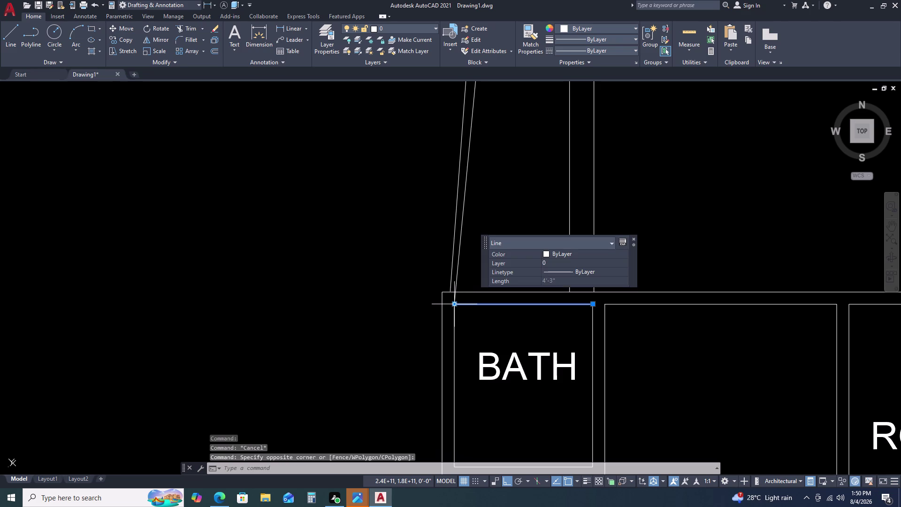
click(452, 303)
click(445, 307)
key(Escape)
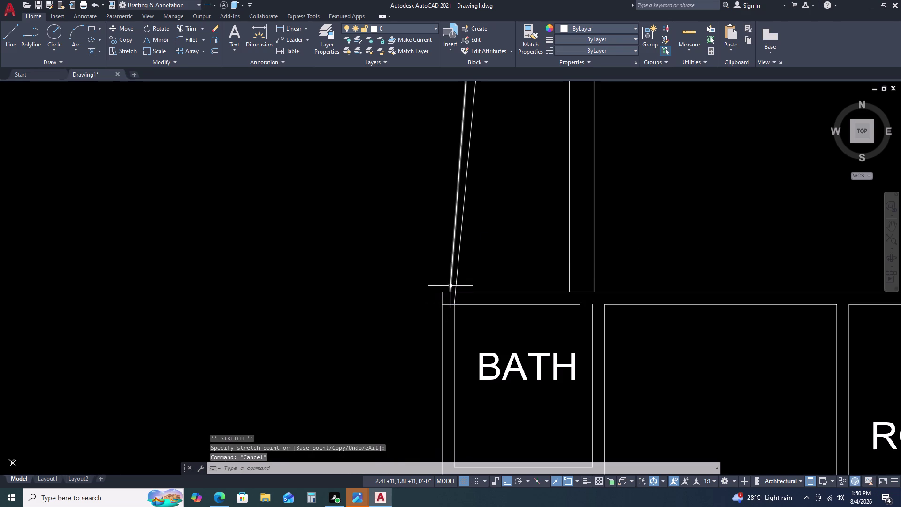
Stretch the outer slanted line's end and the horizontal line's end to the corner.
click(450, 285)
click(448, 291)
click(441, 303)
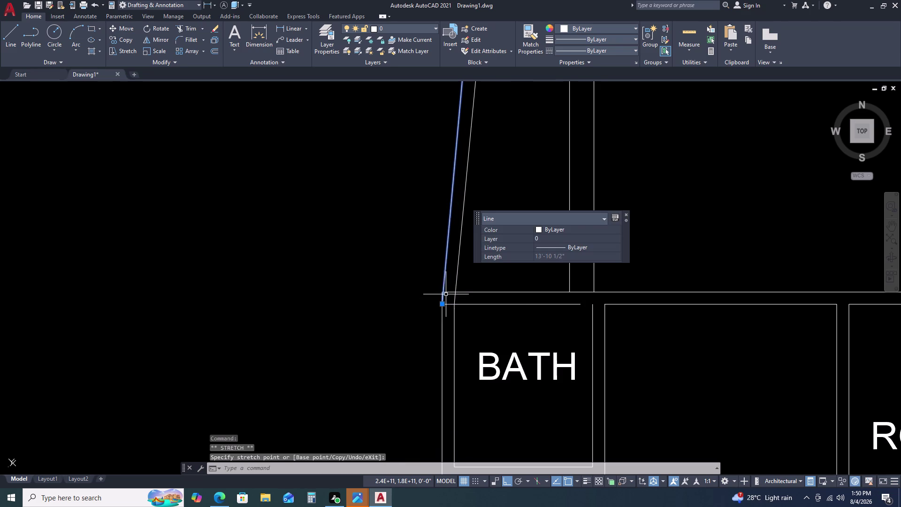
scroll(down, 3)
click(546, 303)
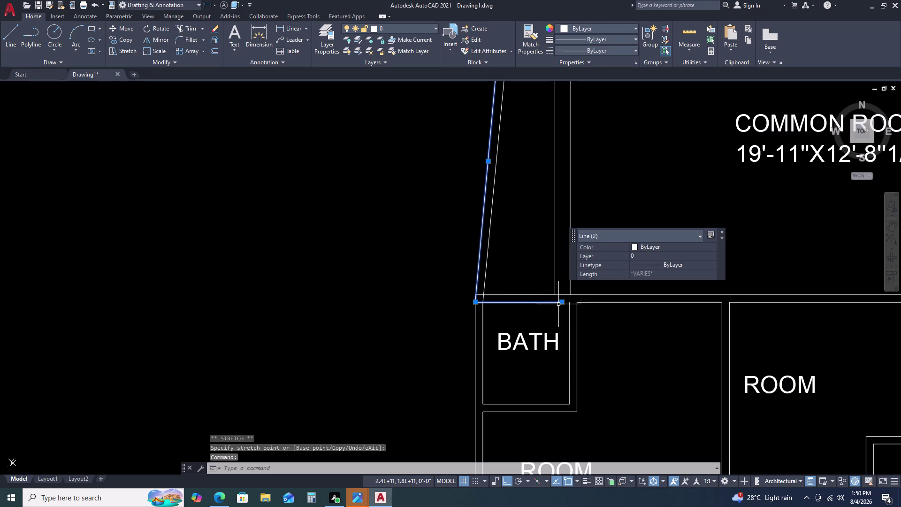
click(561, 301)
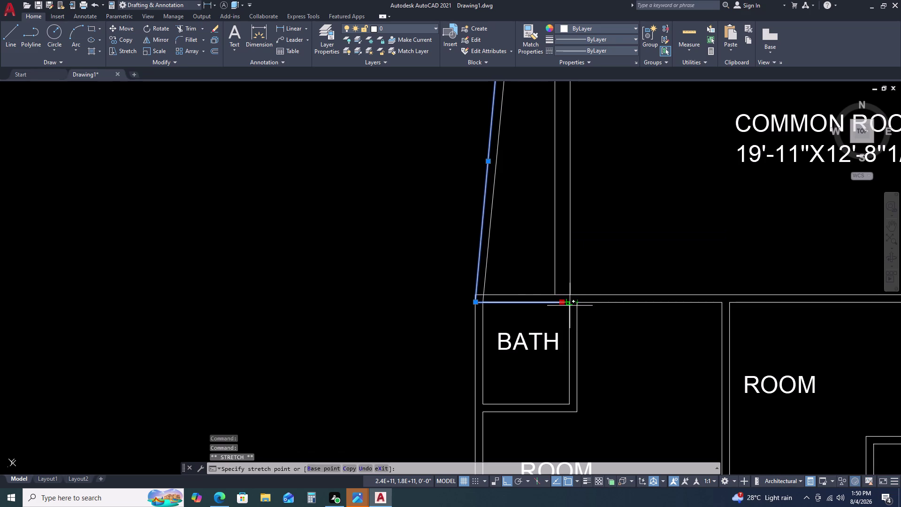
click(569, 304)
key(Escape)
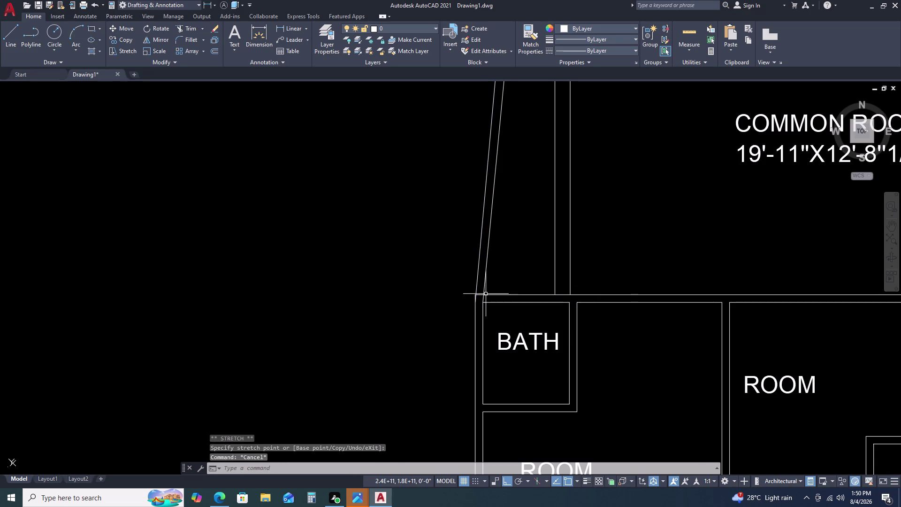
scroll(up, 3)
Fence-trim the overhanging wall line ends where the slanted wall meets the bath wall.
text(TR)
key(space)
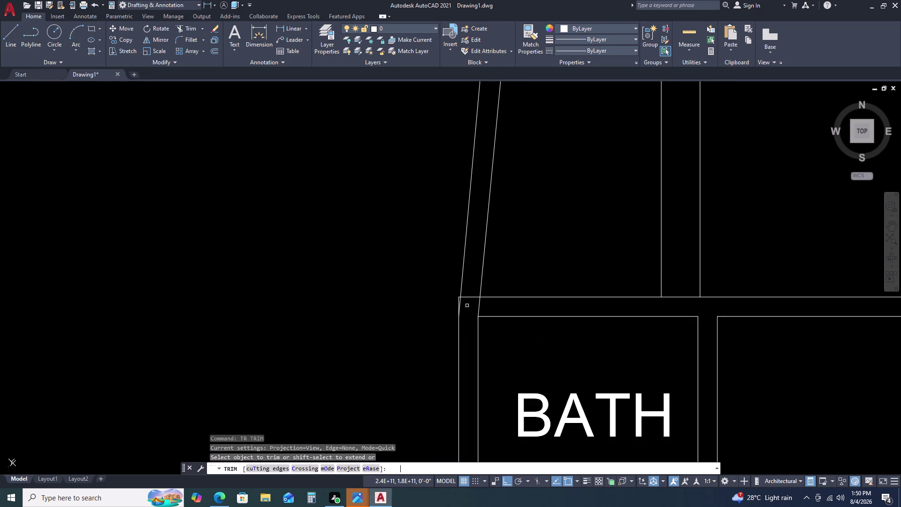
scroll(up, 3)
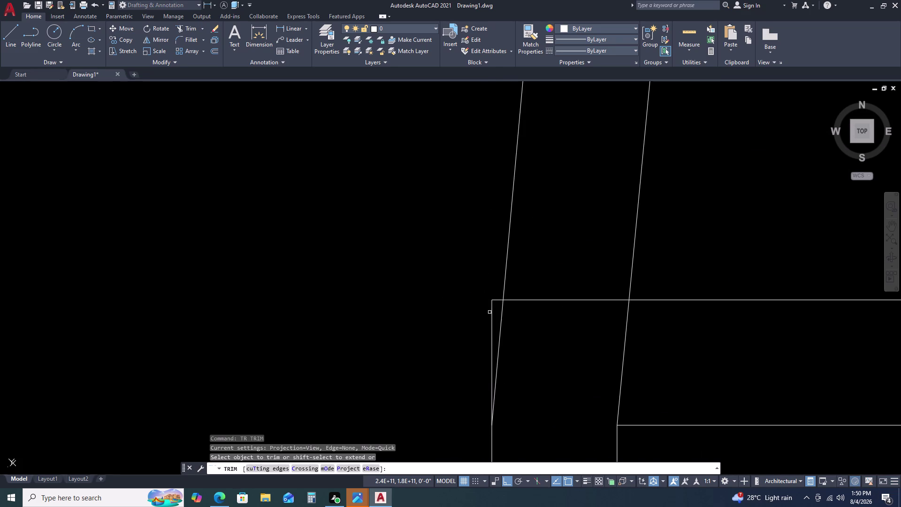
click(490, 312)
click(492, 318)
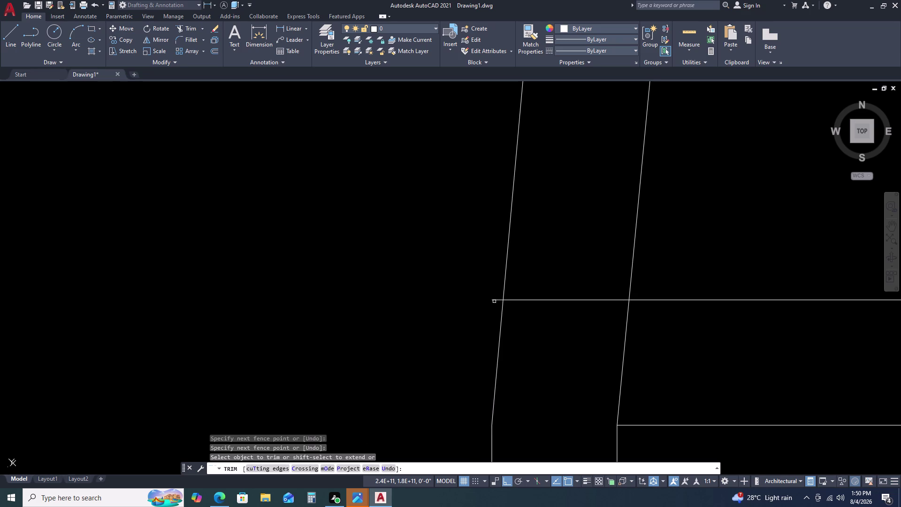
click(494, 300)
click(532, 284)
click(529, 301)
scroll(down, 3)
scroll(down, 3)
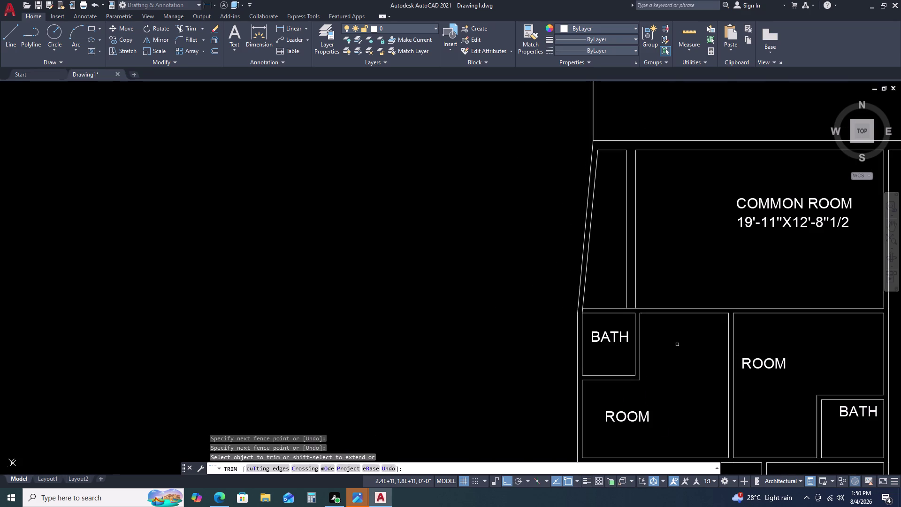
key(Escape)
Pan to the bath beside the slanted wall and begin a linear dimension.
scroll(down, 3)
middle_drag(681, 363, 613, 296)
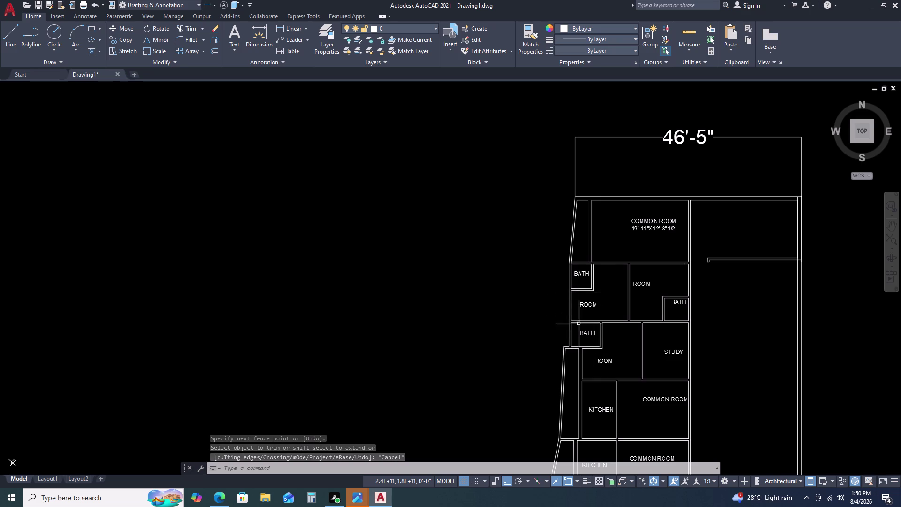
middle_drag(570, 344, 571, 311)
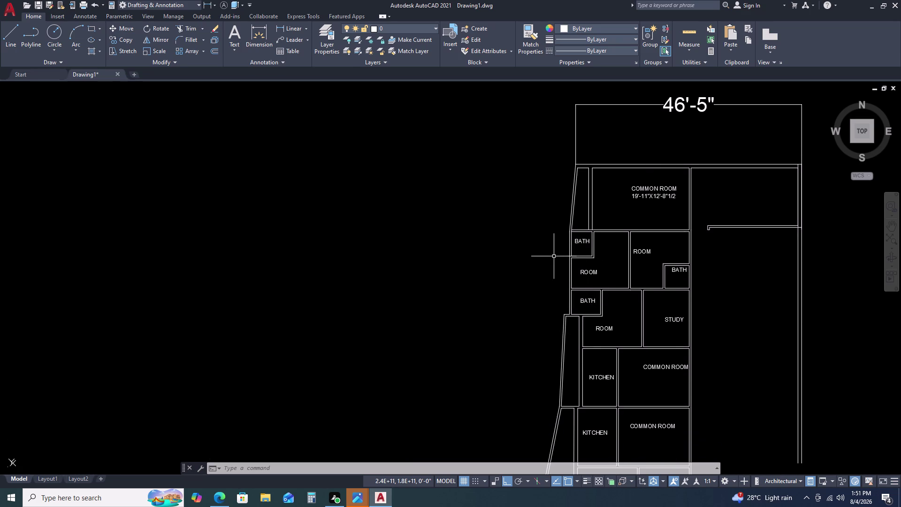
scroll(up, 3)
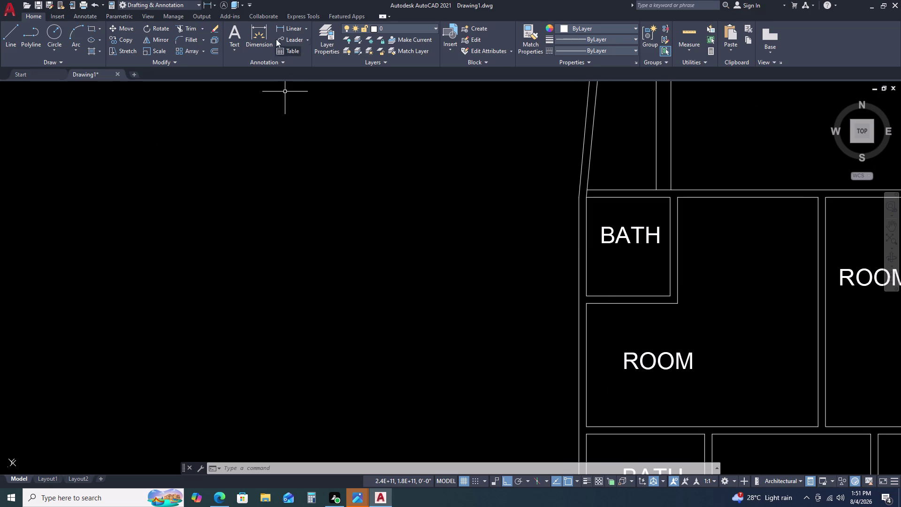
click(289, 25)
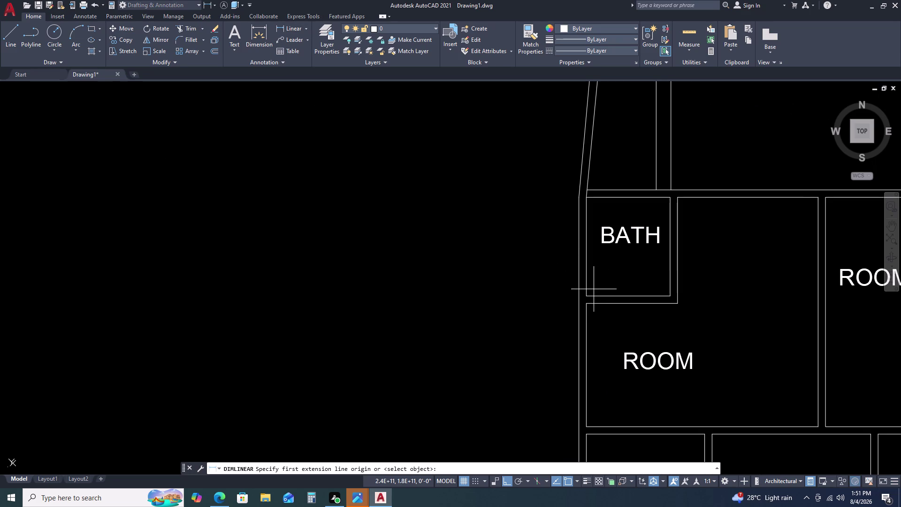
click(588, 294)
click(667, 296)
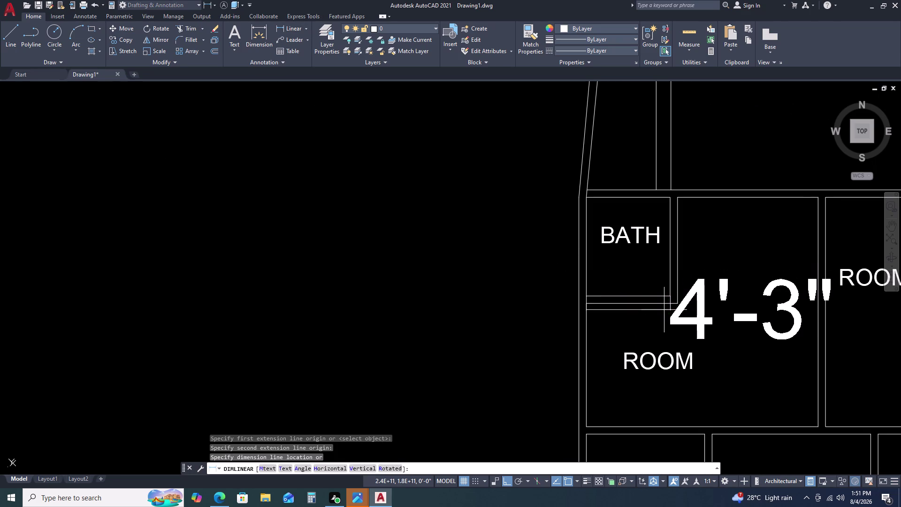
key(Escape)
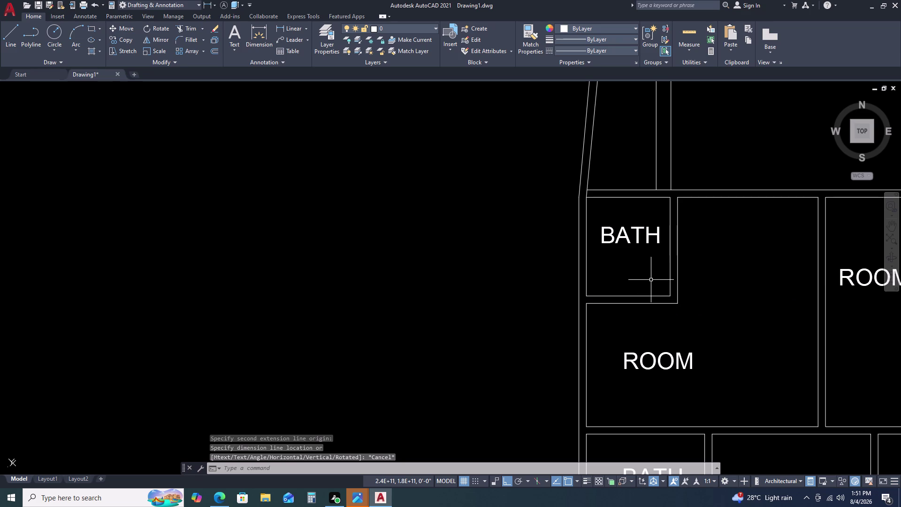
key(space)
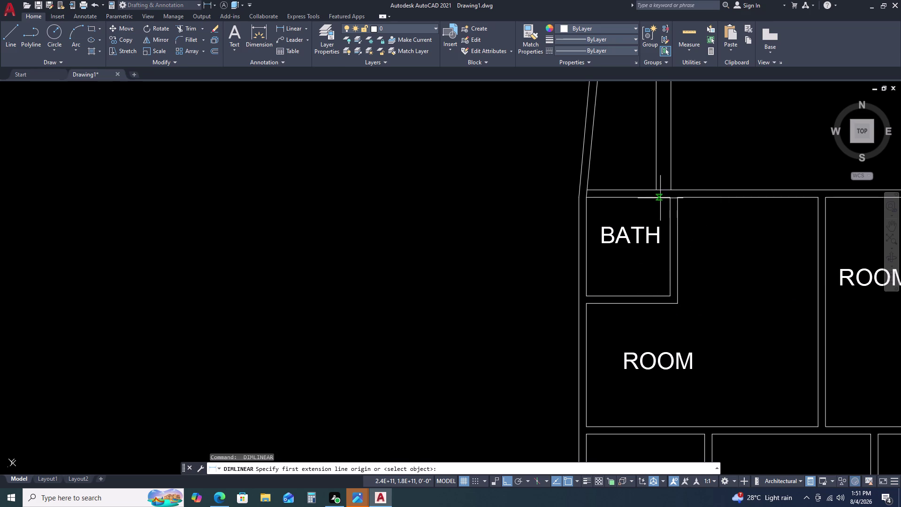
click(669, 198)
click(671, 297)
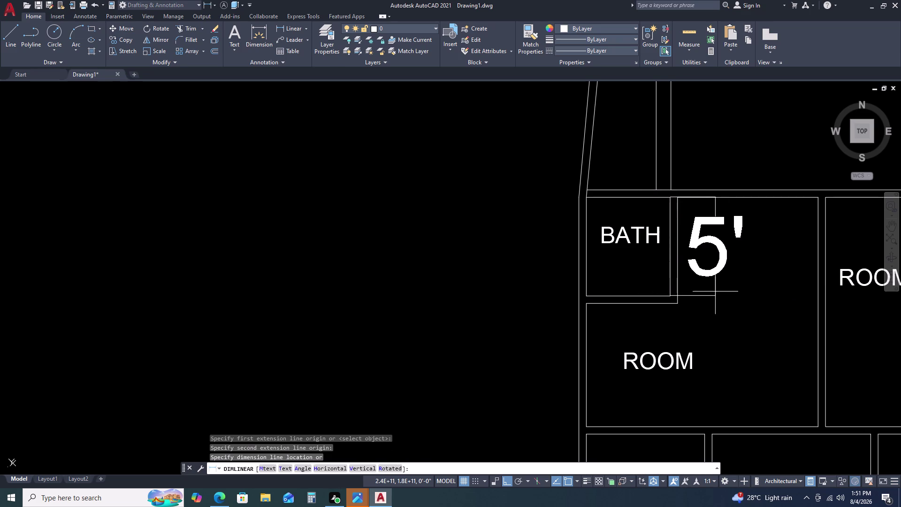
key(space)
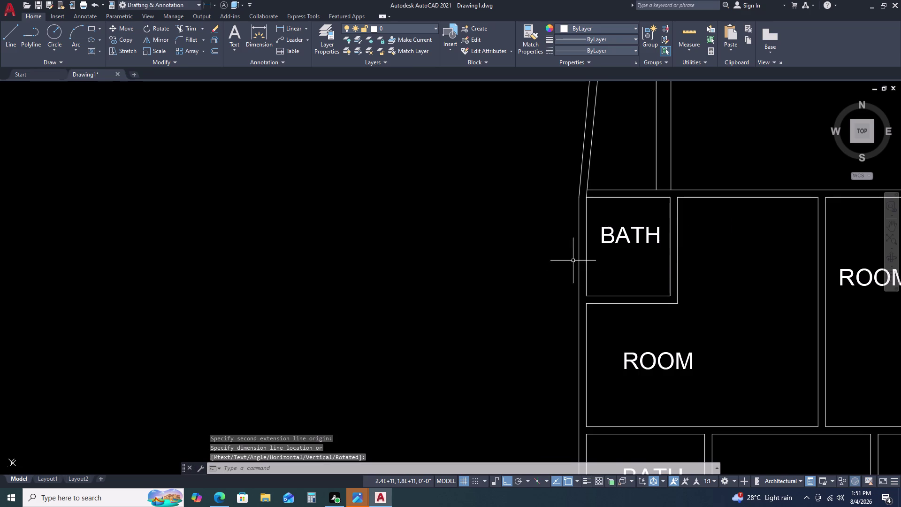
scroll(down, 3)
middle_drag(652, 249, 648, 246)
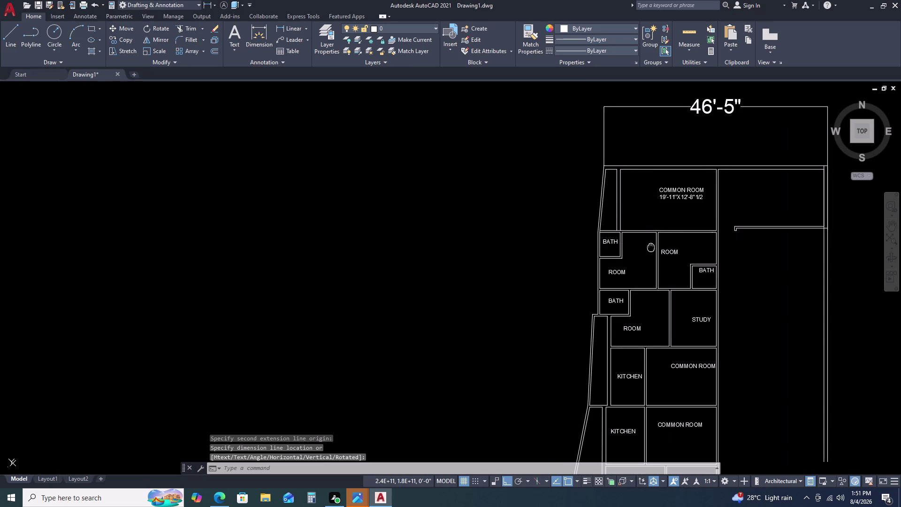
middle_drag(647, 246, 604, 220)
scroll(down, 3)
scroll(up, 3)
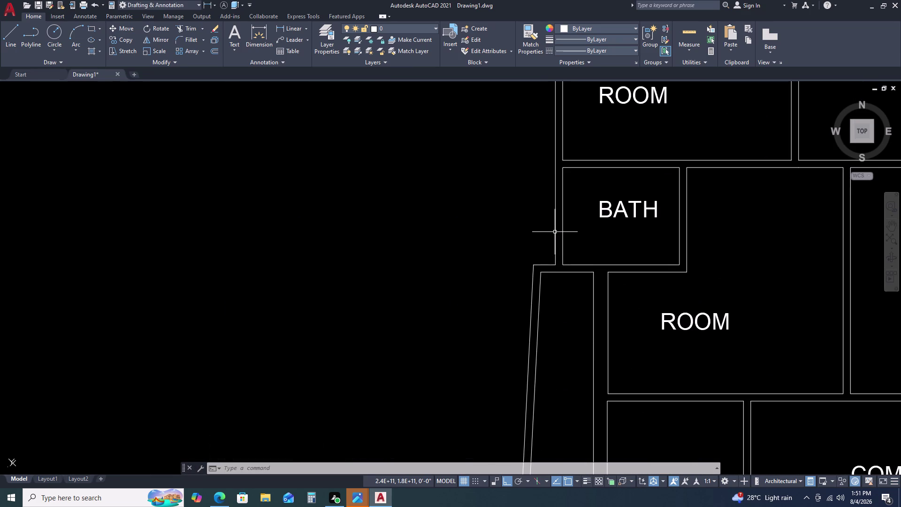
Try grip-stretching the wall lines beside the bath, then clear the selection.
click(555, 231)
click(555, 263)
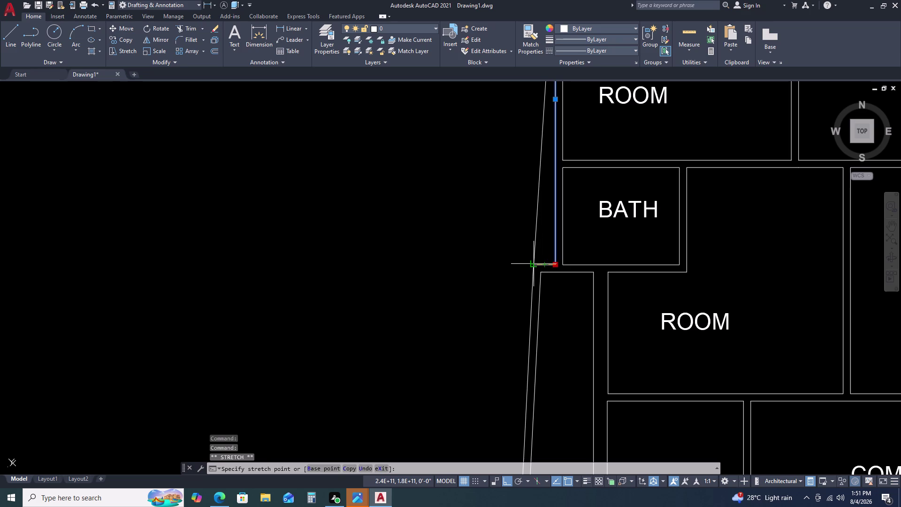
click(534, 263)
click(563, 261)
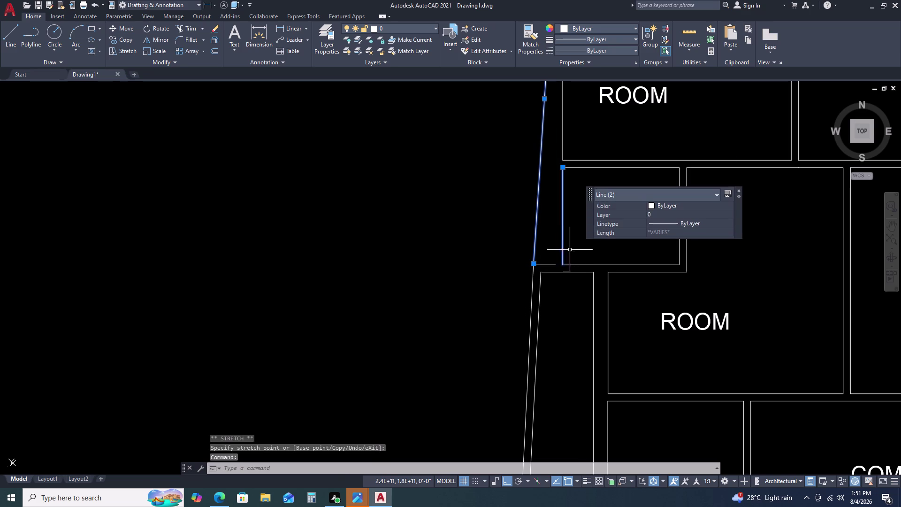
key(Escape)
scroll(down, 3)
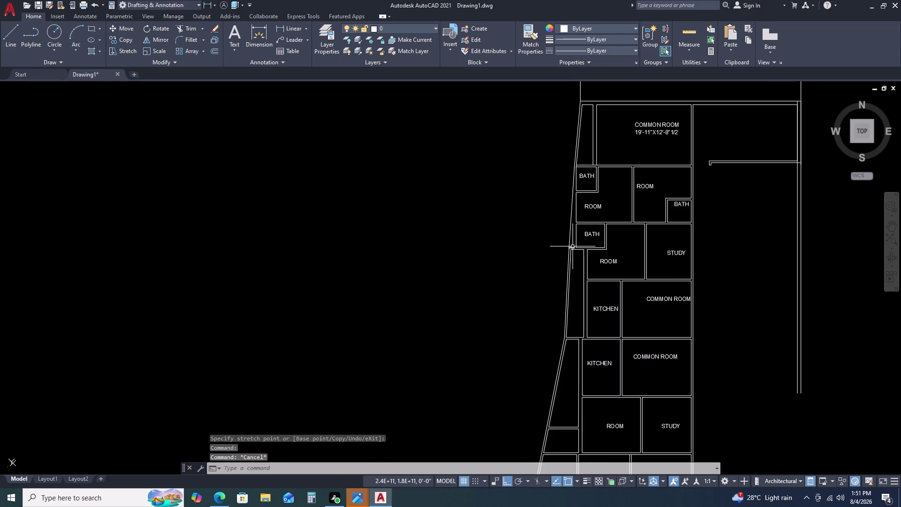
scroll(up, 3)
Try stretching the bath's left wall line and select the walls above, then cancel.
click(582, 235)
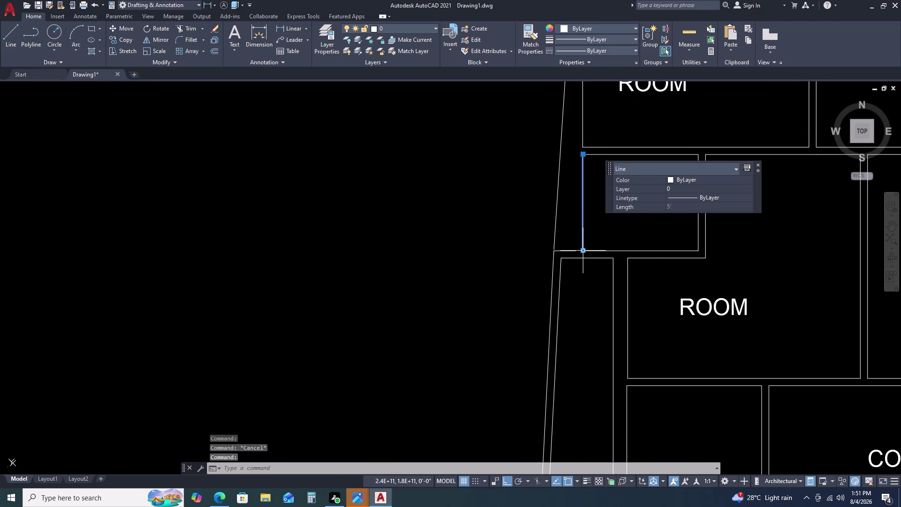
click(583, 249)
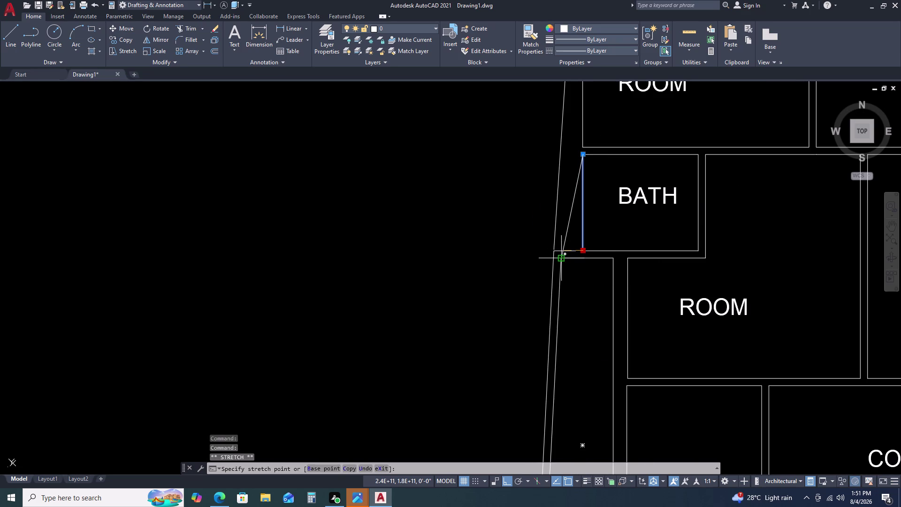
key(Escape)
scroll(down, 3)
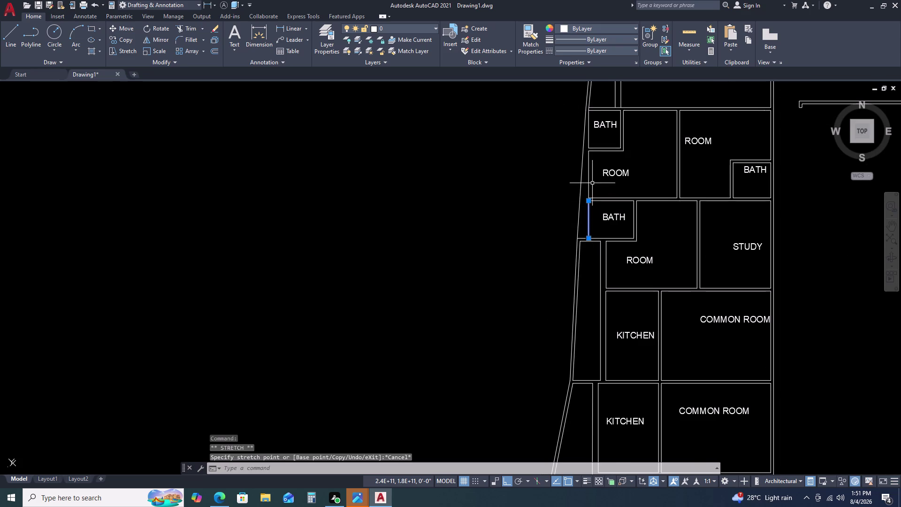
click(588, 180)
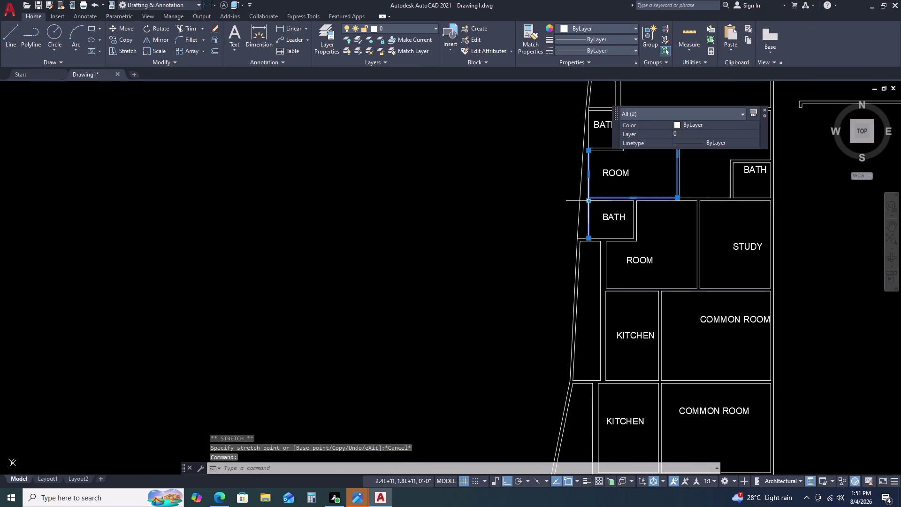
key(Escape)
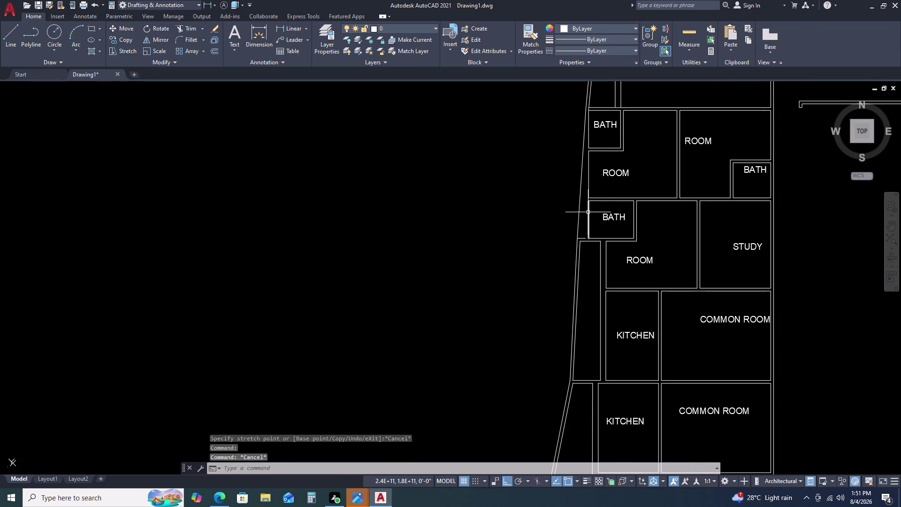
Delete the bath's 5'-long left wall line and select the room outline.
click(588, 212)
key(Delete)
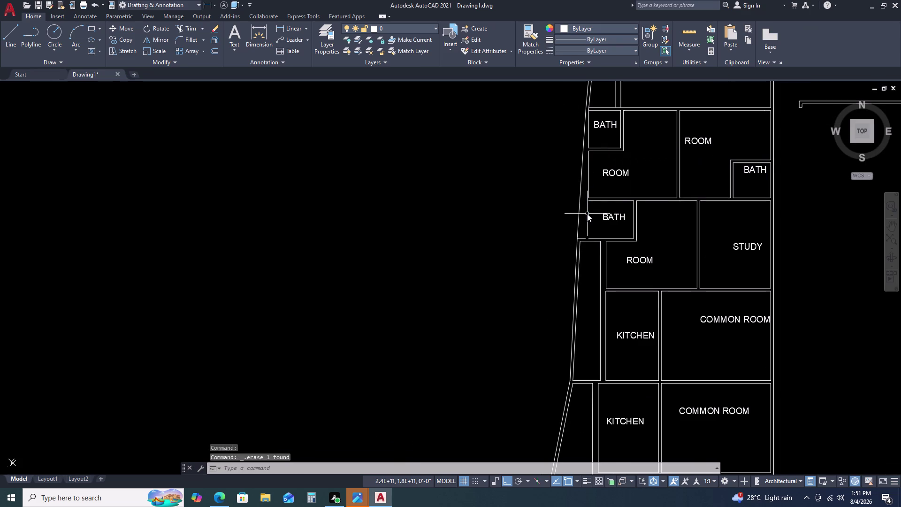
scroll(down, 3)
scroll(up, 3)
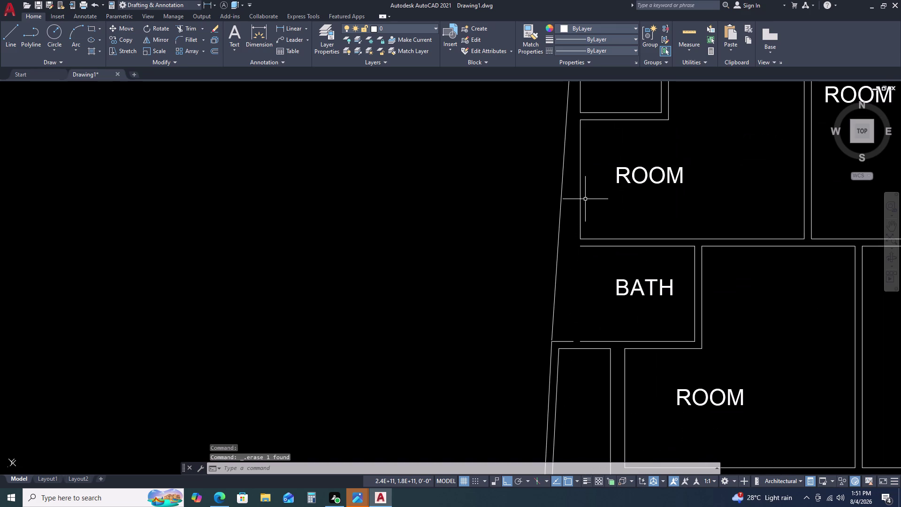
click(581, 204)
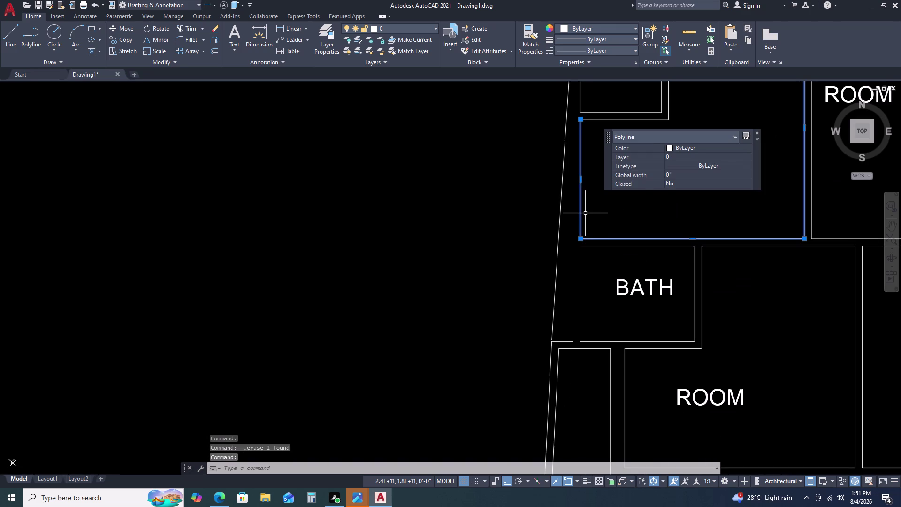
Explode the room polyline with X and erase its left edge.
key(x)
key(space)
click(580, 213)
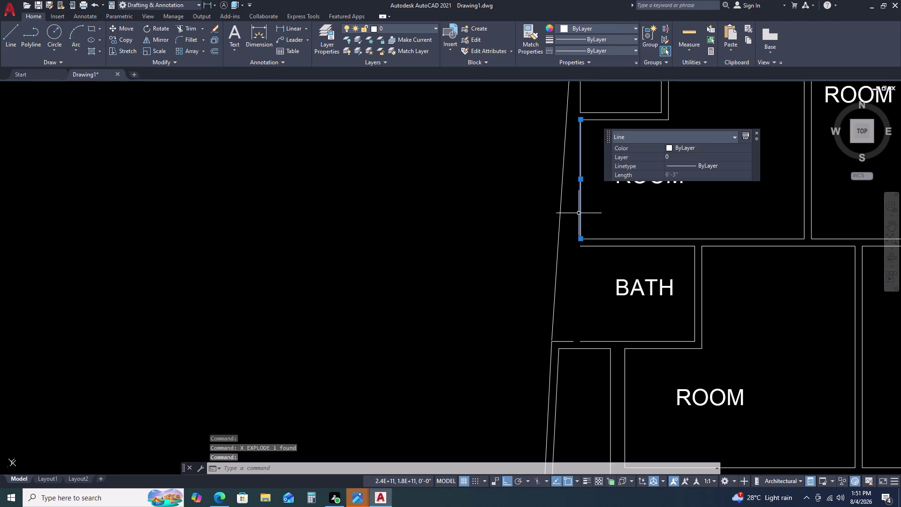
key(Delete)
scroll(down, 3)
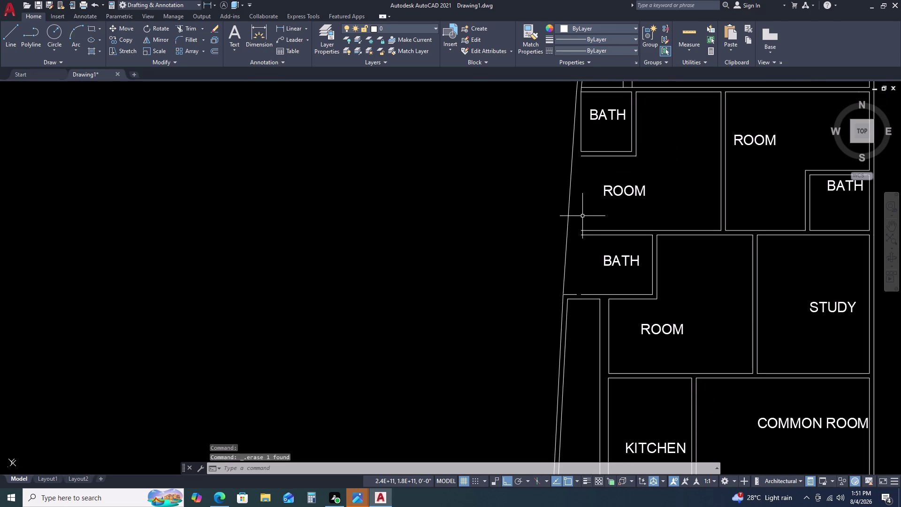
Abandon a new line and a first stretch of the upper bath's left wall line.
key(l)
key(space)
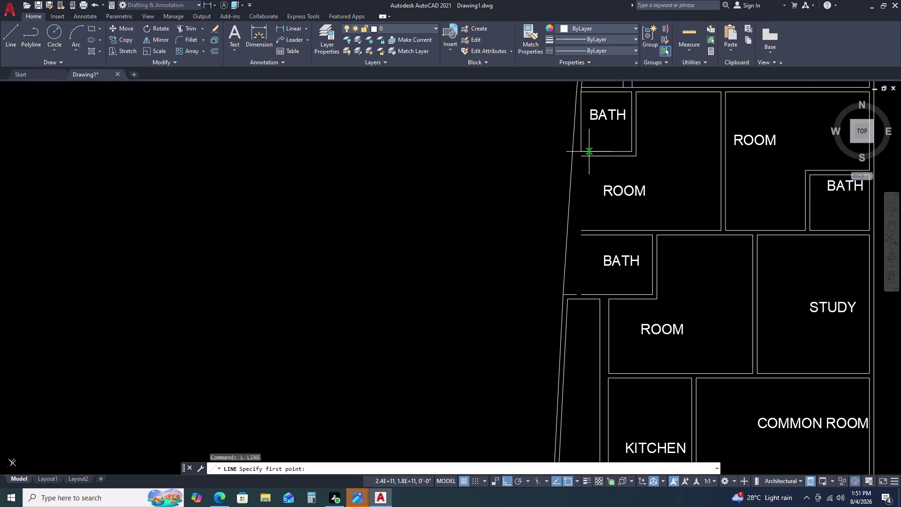
key(Escape)
click(581, 141)
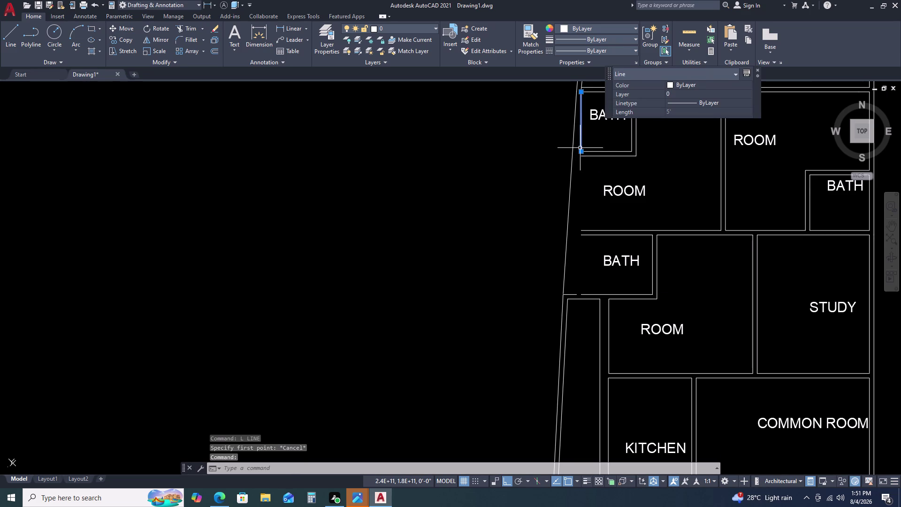
click(580, 150)
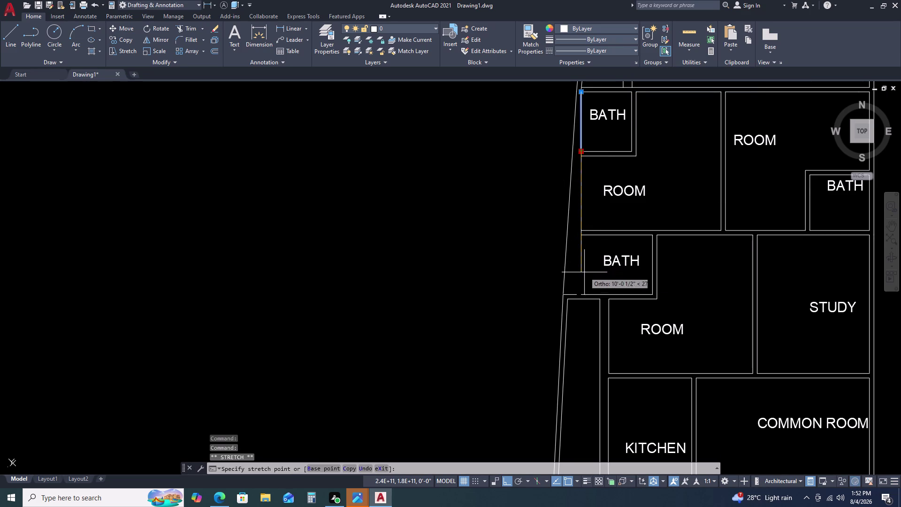
click(581, 292)
key(Escape)
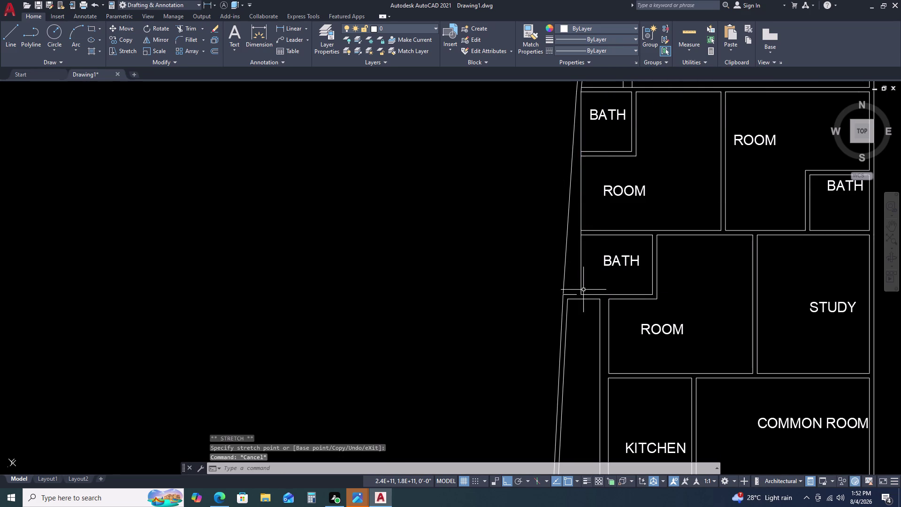
Stretch the upper bath's left wall line down to the lower bath's bottom corner.
click(583, 291)
click(582, 295)
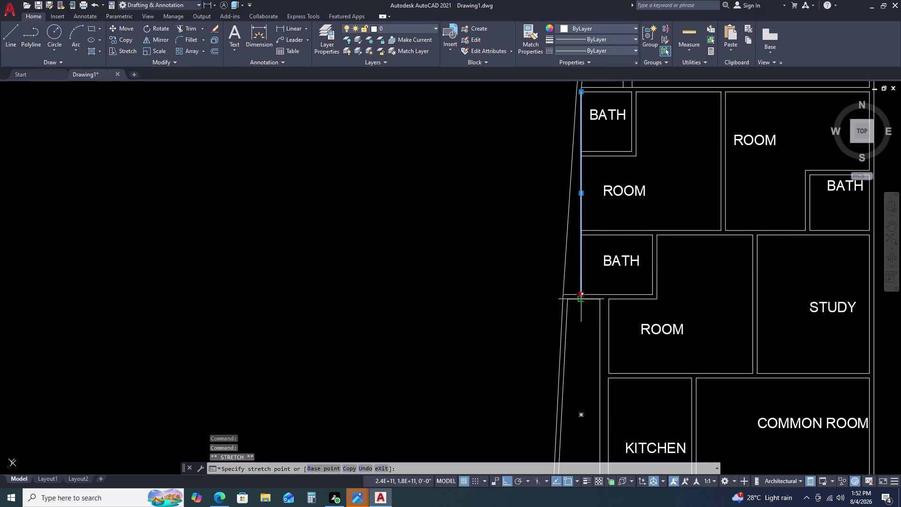
click(567, 299)
key(Escape)
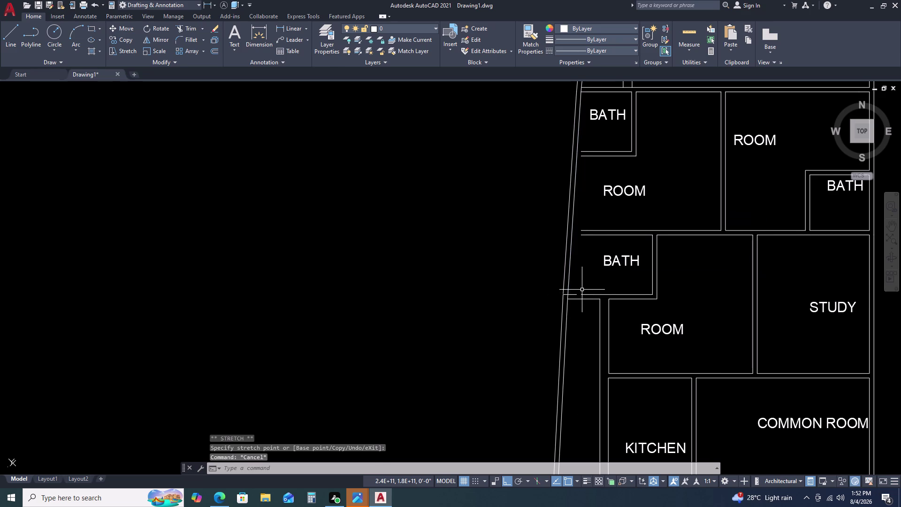
scroll(down, 3)
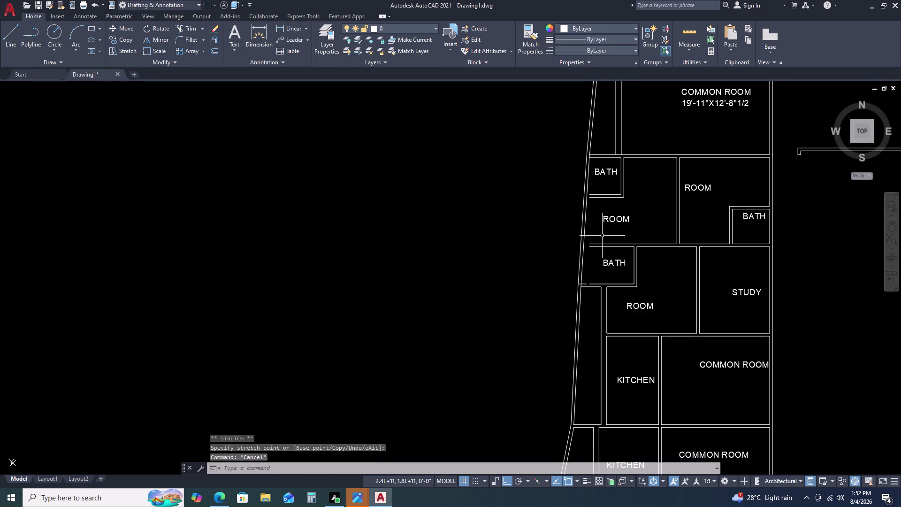
Extend the room's top edge and the bath's bottom edge to the slanted outer wall.
text(EX)
key(space)
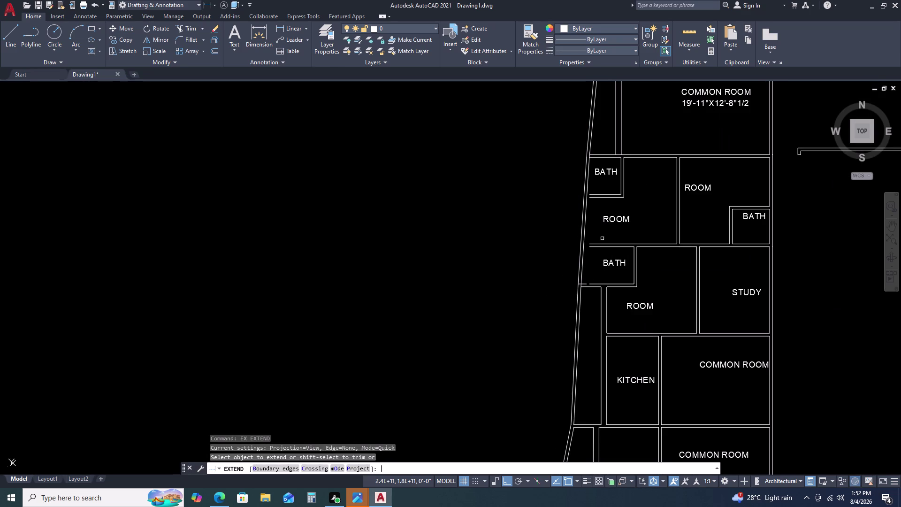
scroll(up, 3)
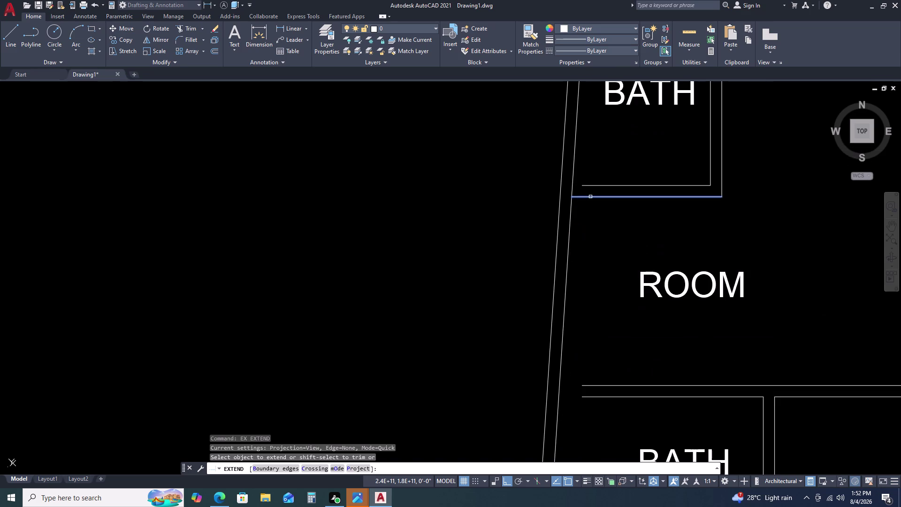
click(590, 197)
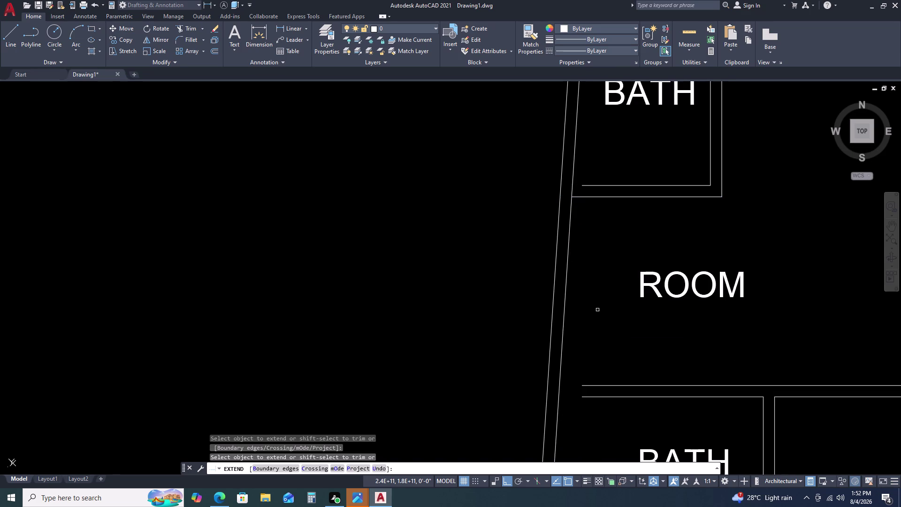
scroll(down, 3)
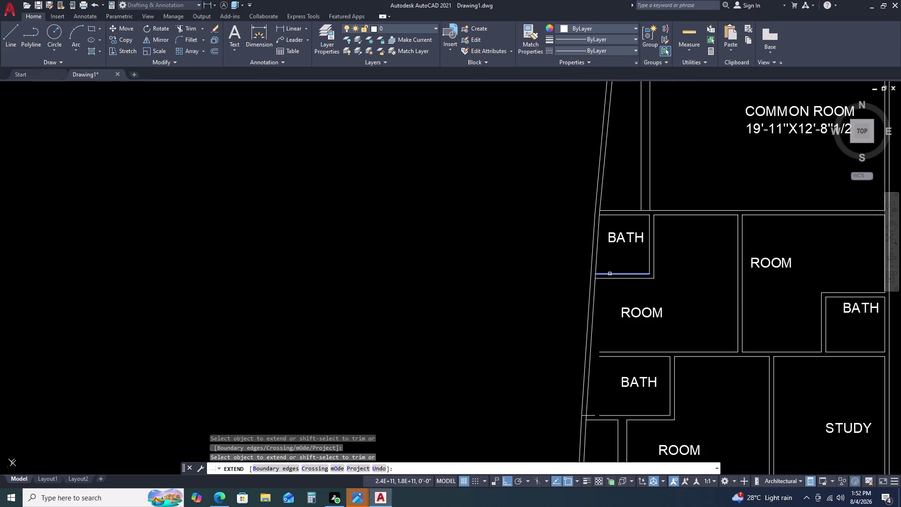
click(610, 274)
Extend three more wall lines beside the bath to the left wall, then select a stray line.
middle_click(628, 357)
middle_drag(620, 333, 597, 276)
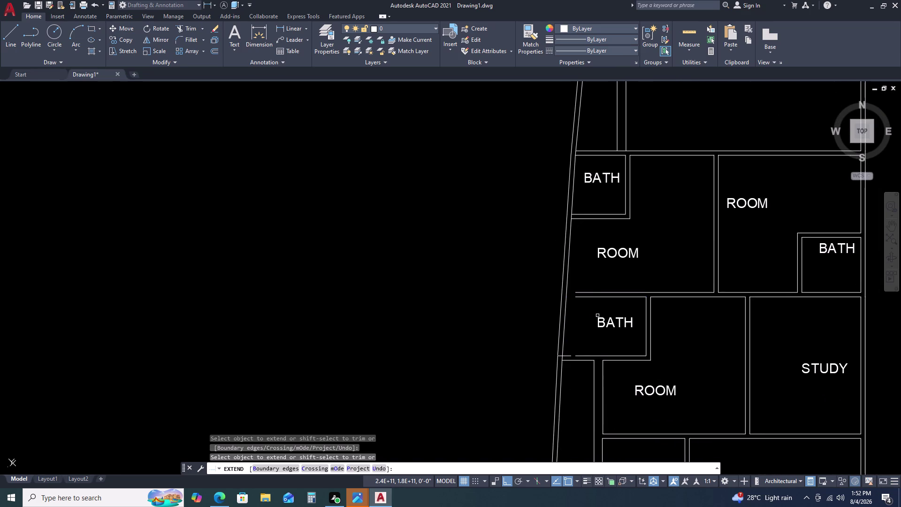
scroll(up, 3)
click(556, 280)
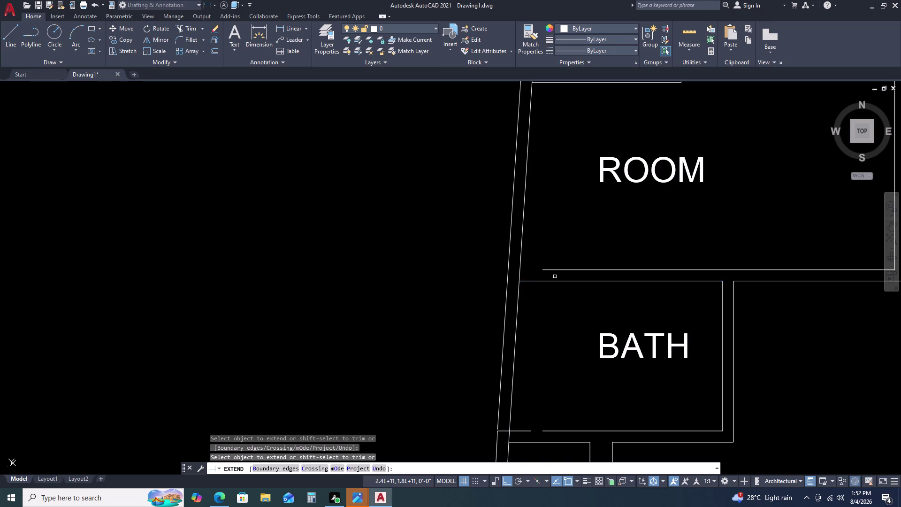
click(555, 269)
scroll(down, 3)
scroll(up, 3)
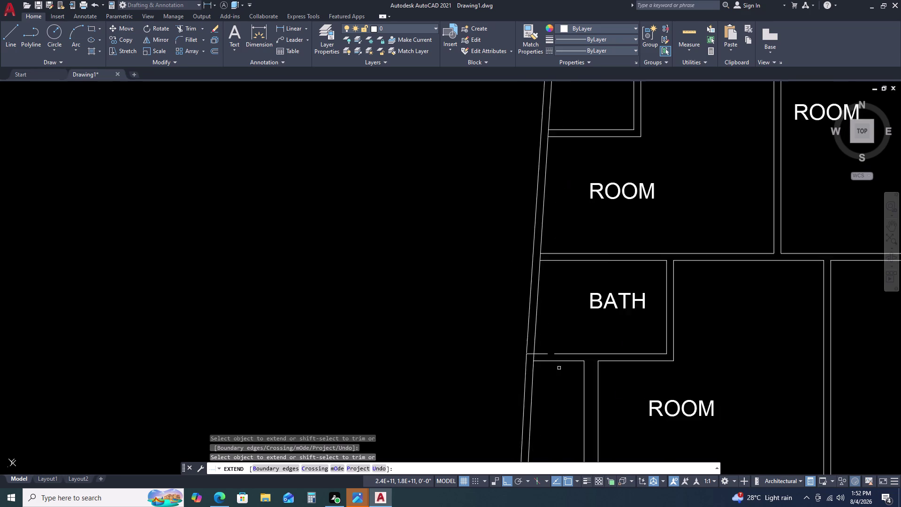
scroll(up, 3)
click(553, 346)
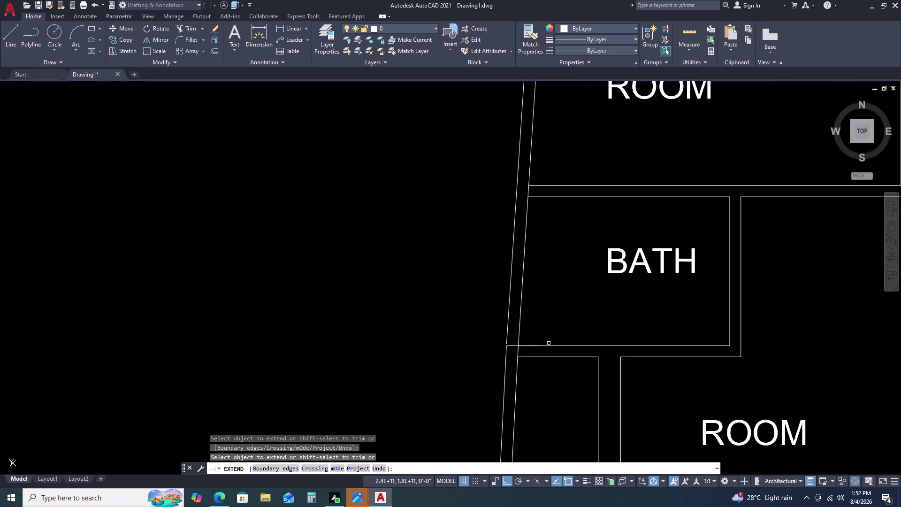
key(Escape)
click(515, 345)
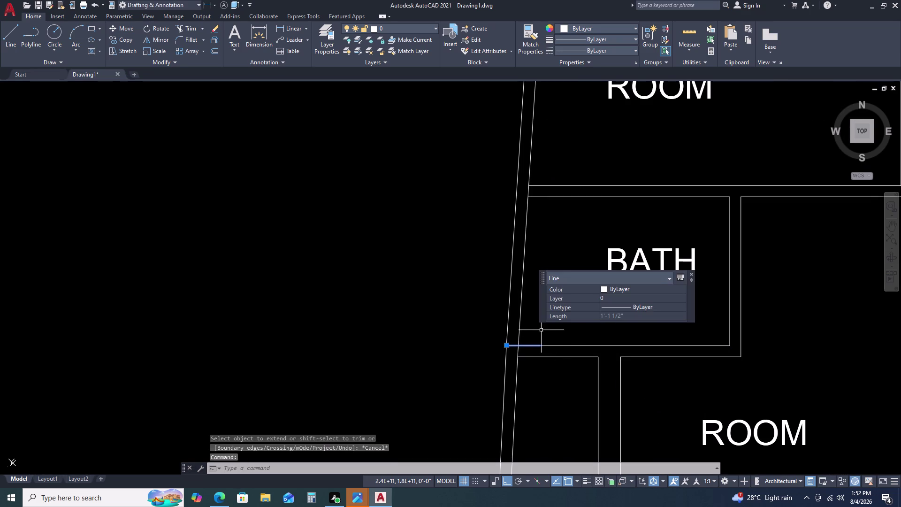
Delete the short stray line and select the slanted left wall line.
key(Delete)
scroll(up, 3)
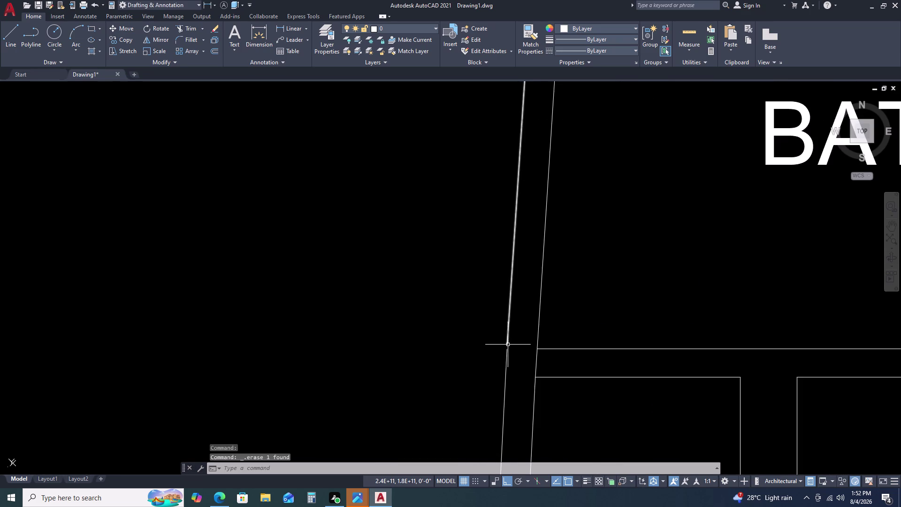
click(505, 334)
click(505, 343)
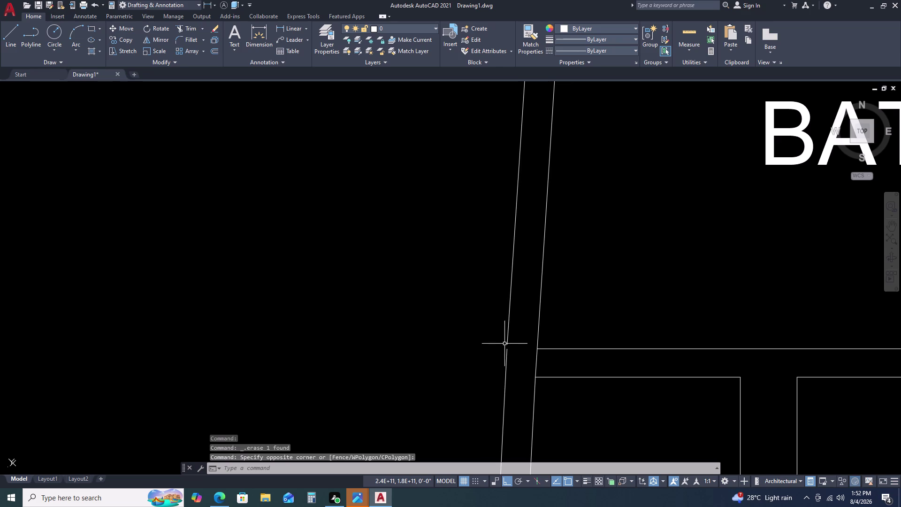
Try stretching the slanted wall line's lower endpoint, then cancel.
click(507, 345)
click(507, 344)
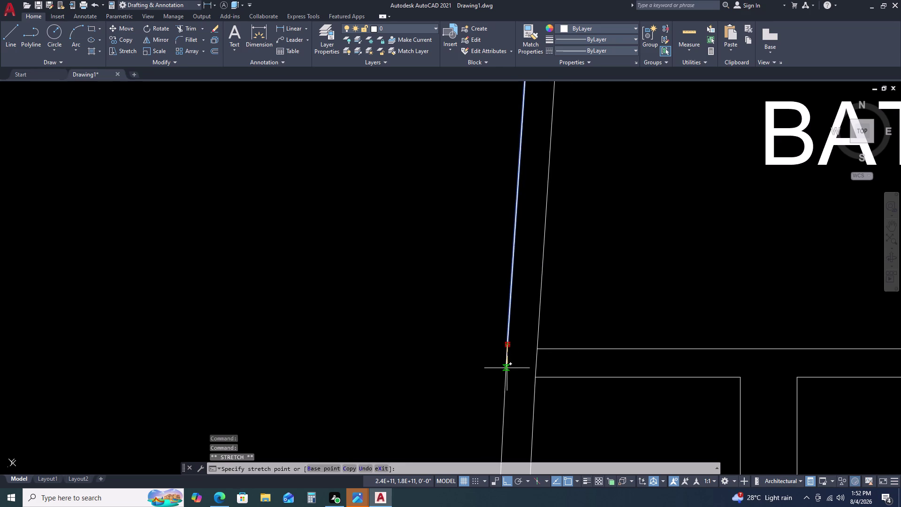
click(506, 374)
key(Escape)
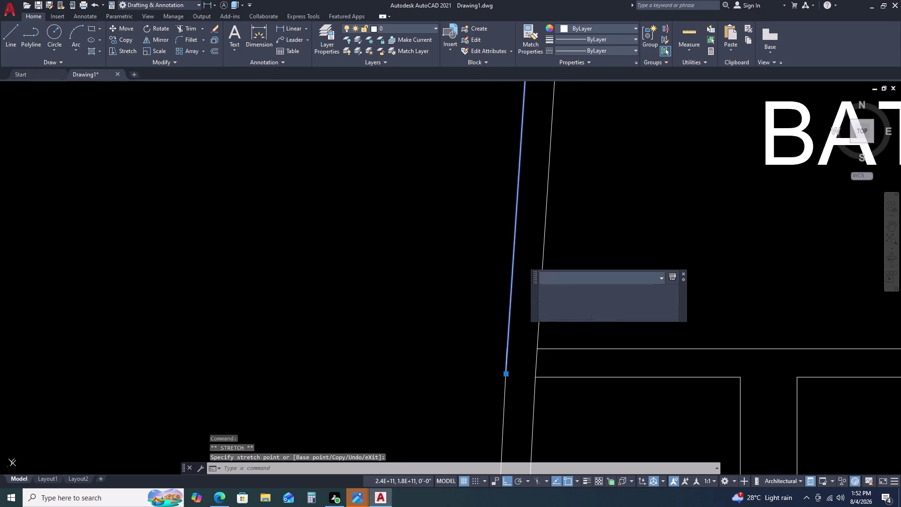
scroll(down, 3)
scroll(up, 3)
scroll(up, 3)
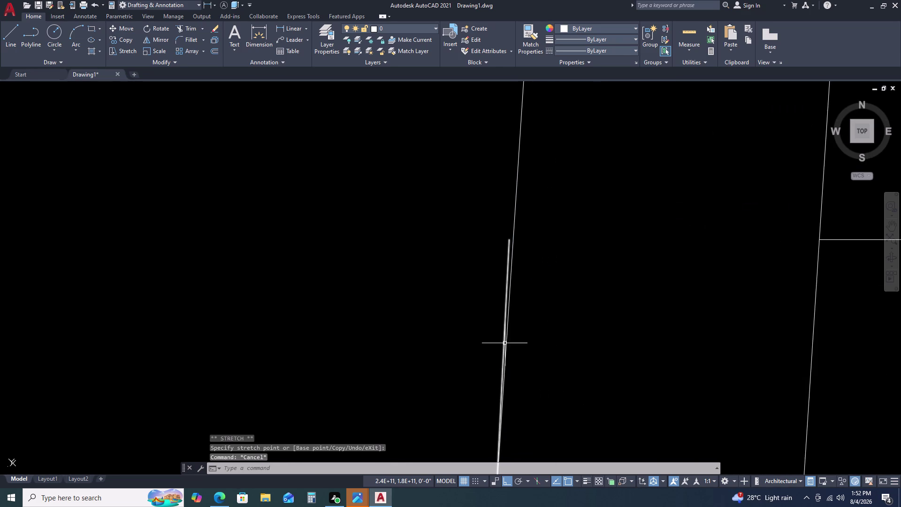
scroll(down, 3)
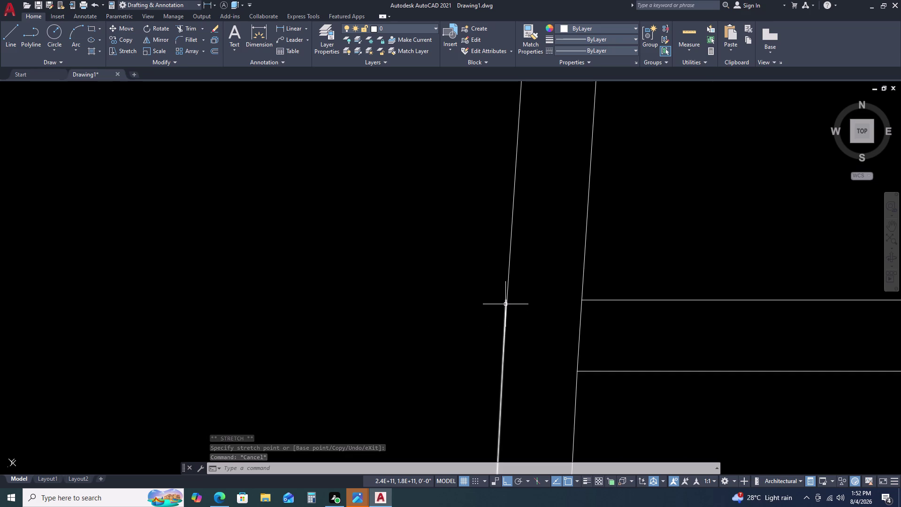
Trim the leftover stub off the slanted left wall with TR.
text(TR)
key(space)
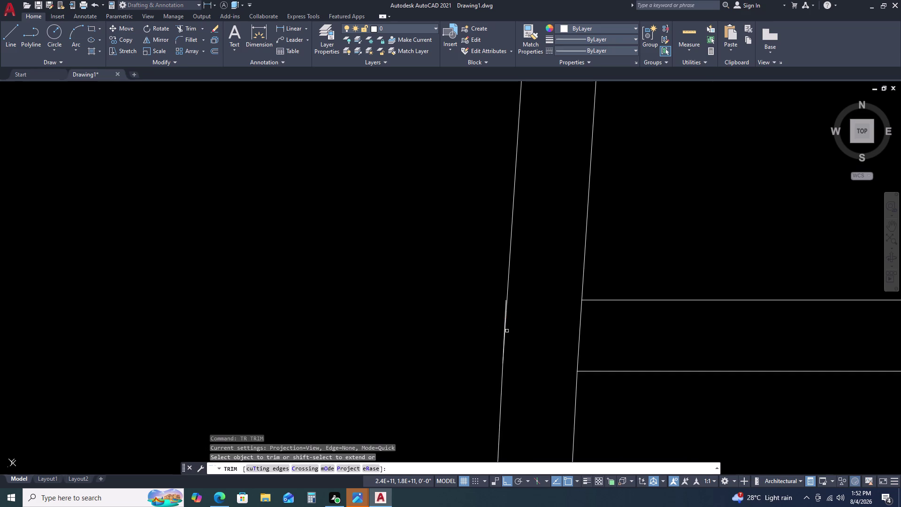
scroll(down, 3)
scroll(up, 3)
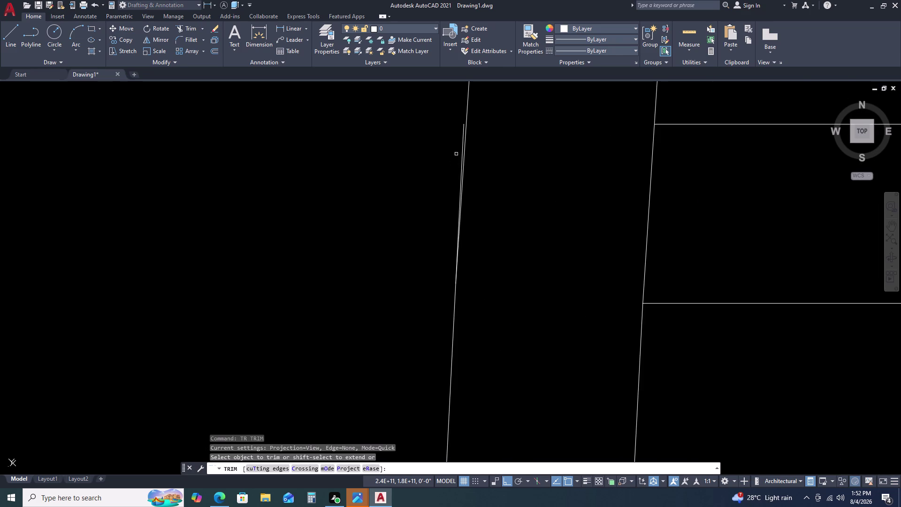
click(462, 146)
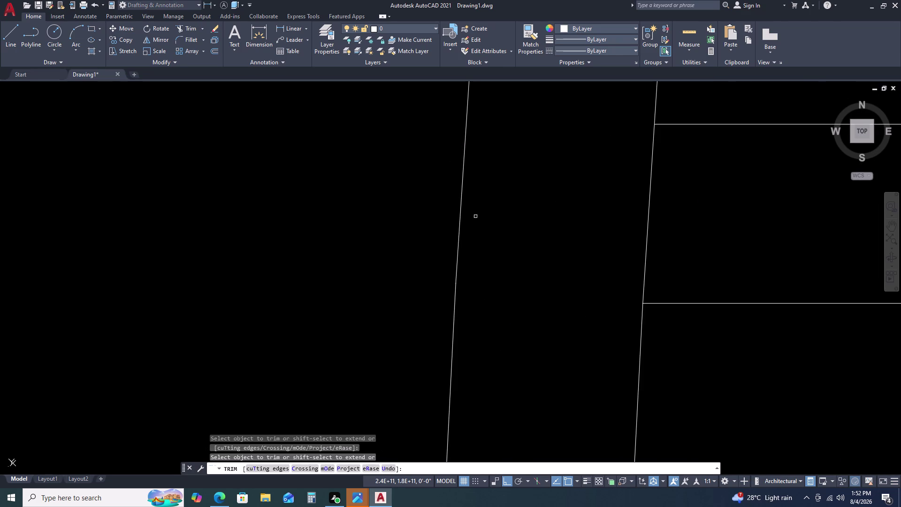
scroll(down, 3)
key(Escape)
Zoom out and pan along the rooms by the left wall.
scroll(down, 3)
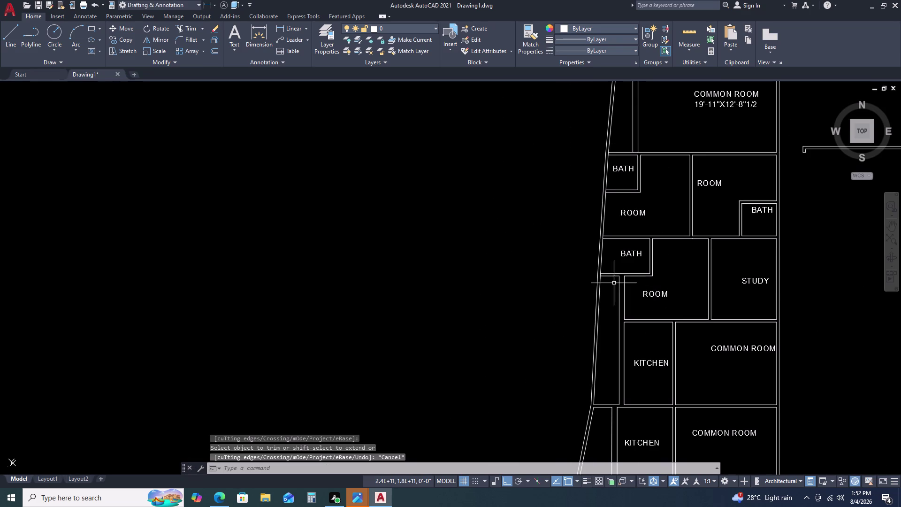
scroll(down, 3)
middle_drag(711, 286, 654, 285)
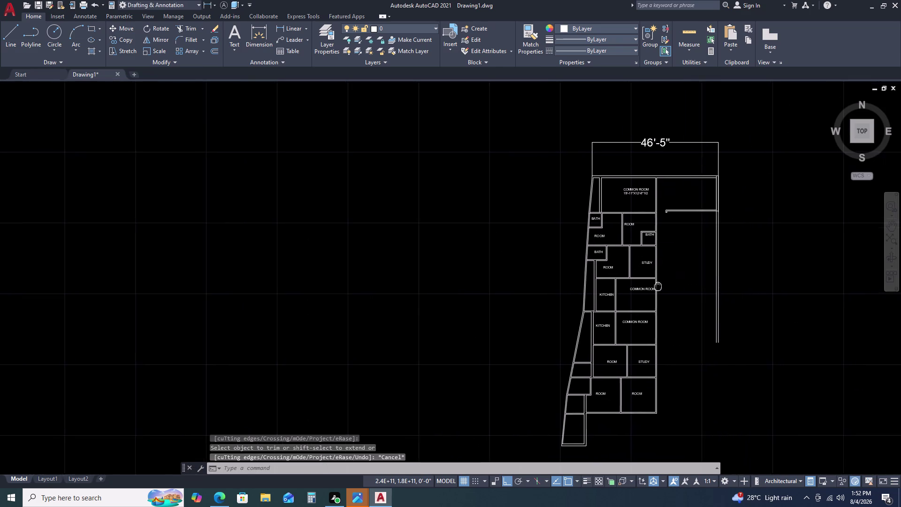
middle_drag(654, 284, 636, 266)
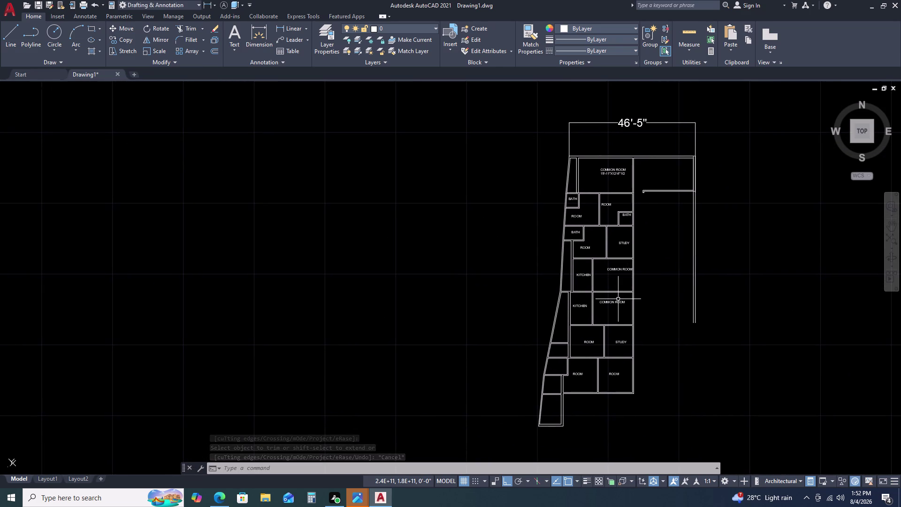
scroll(up, 3)
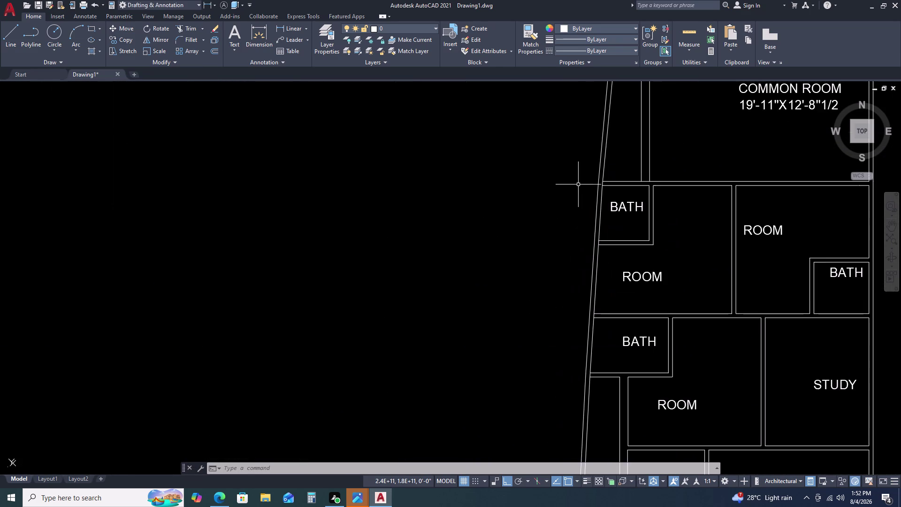
middle_drag(587, 184, 575, 202)
middle_drag(563, 212, 490, 243)
middle_drag(603, 234, 509, 202)
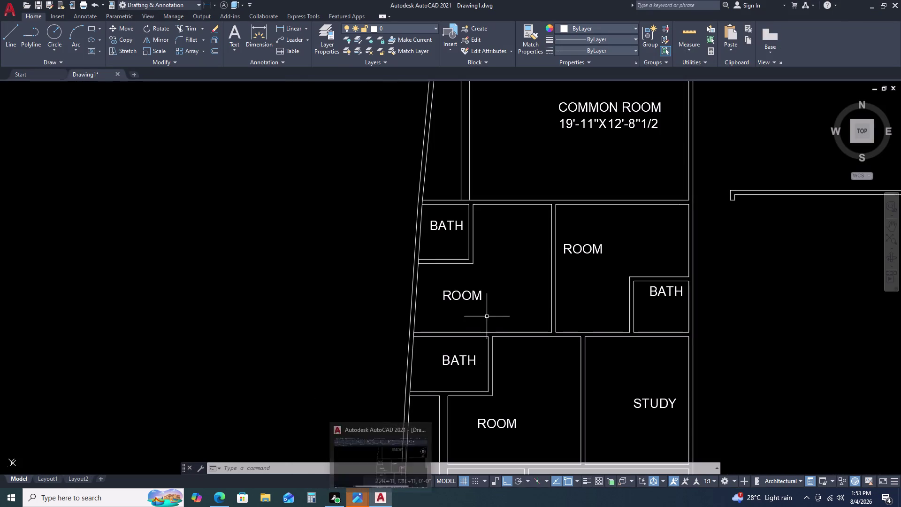
scroll(down, 3)
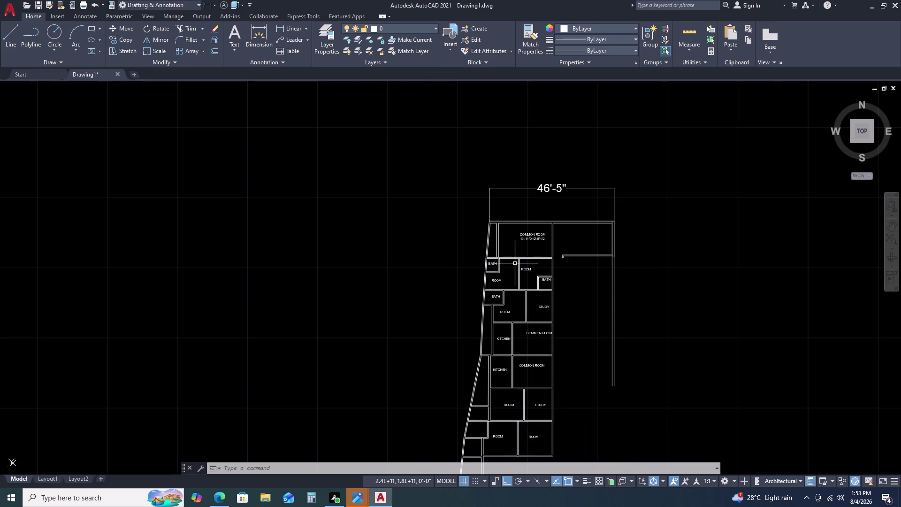
click(290, 25)
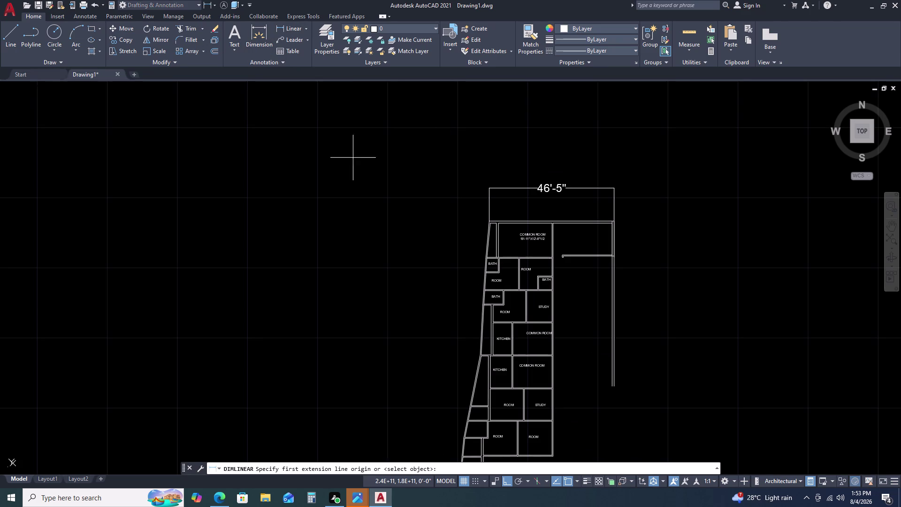
Pick two points for a 12'-8 1/2" linear dimension of the slanted wall.
scroll(up, 3)
scroll(down, 3)
scroll(up, 3)
scroll(up, 3)
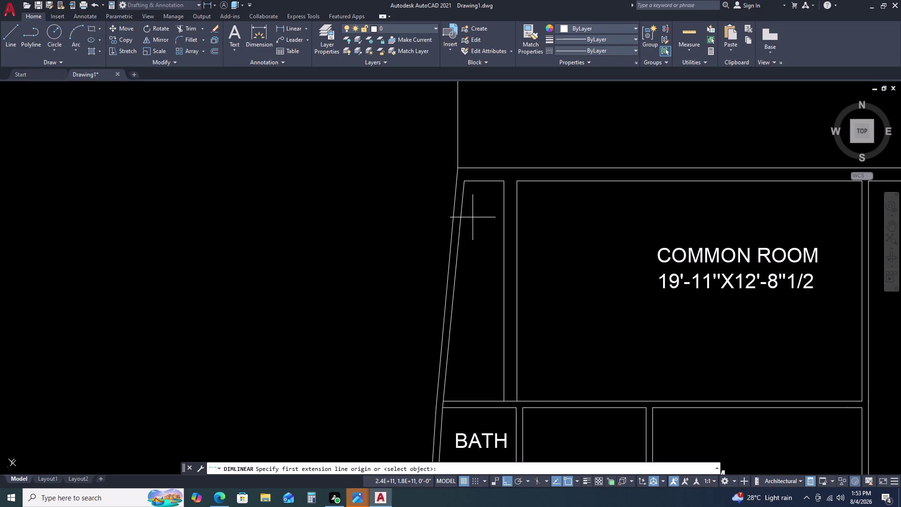
click(467, 181)
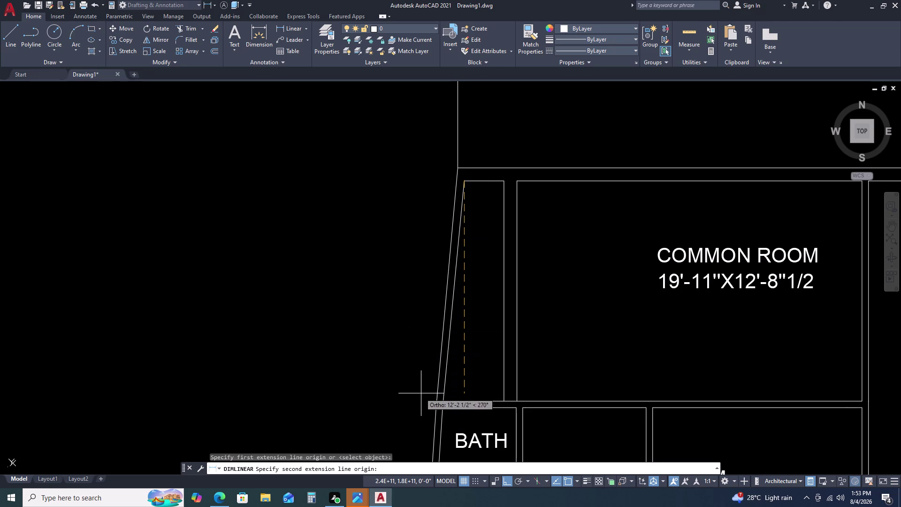
click(444, 403)
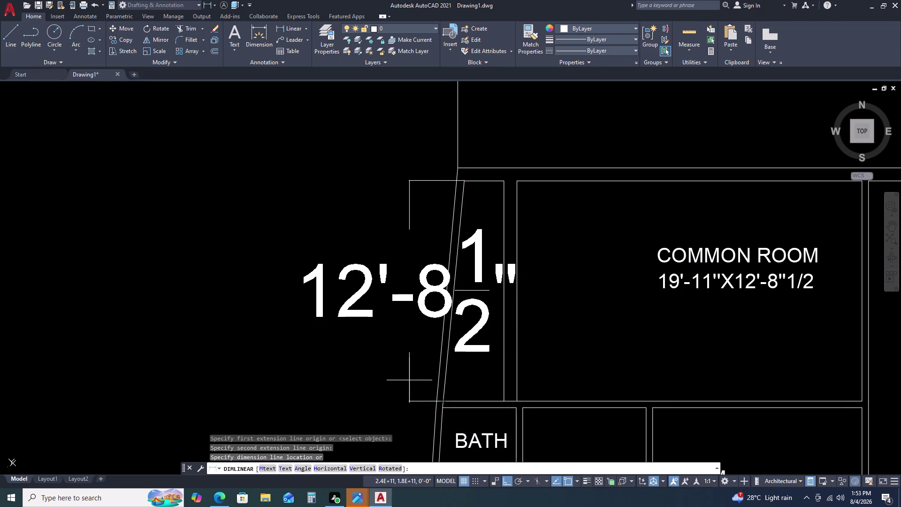
Cancel that linear dimension and bring up the dimension-type dropdown.
key(Escape)
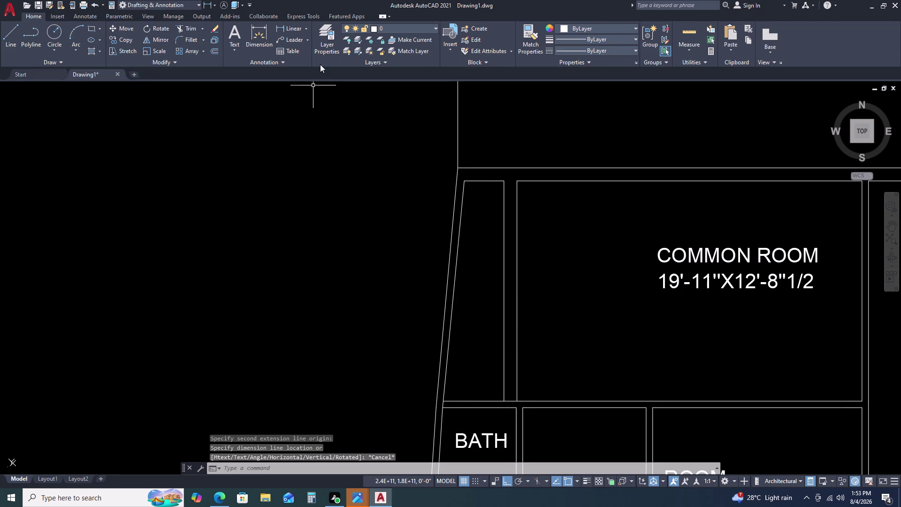
click(303, 27)
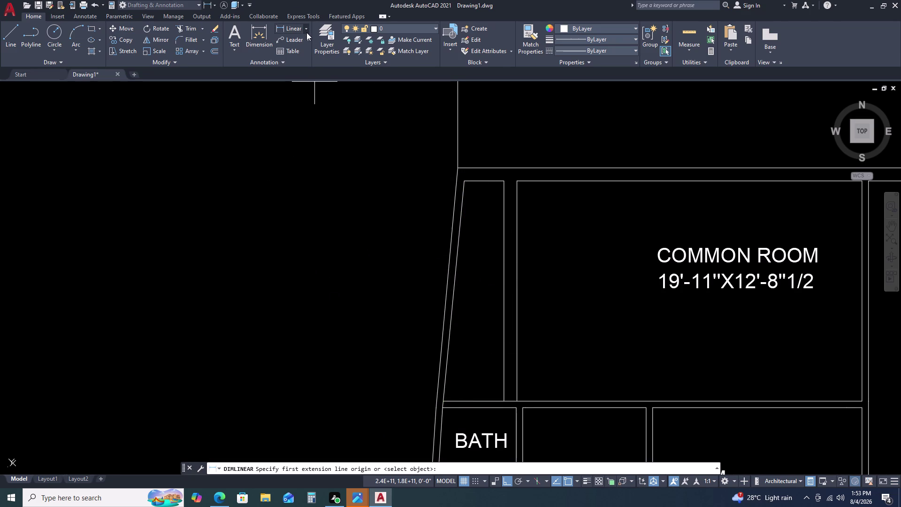
click(306, 31)
Switch to Aligned and try a first aligned dimension, then cancel it.
click(303, 67)
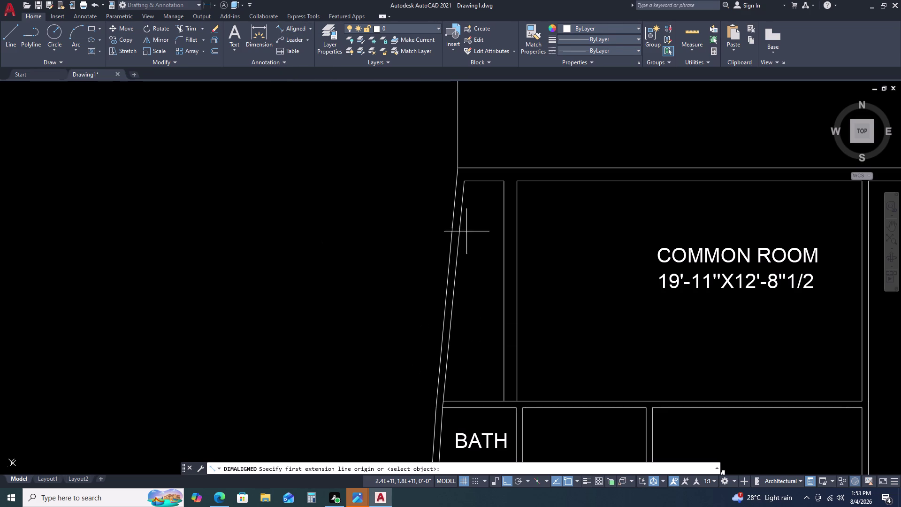
click(466, 182)
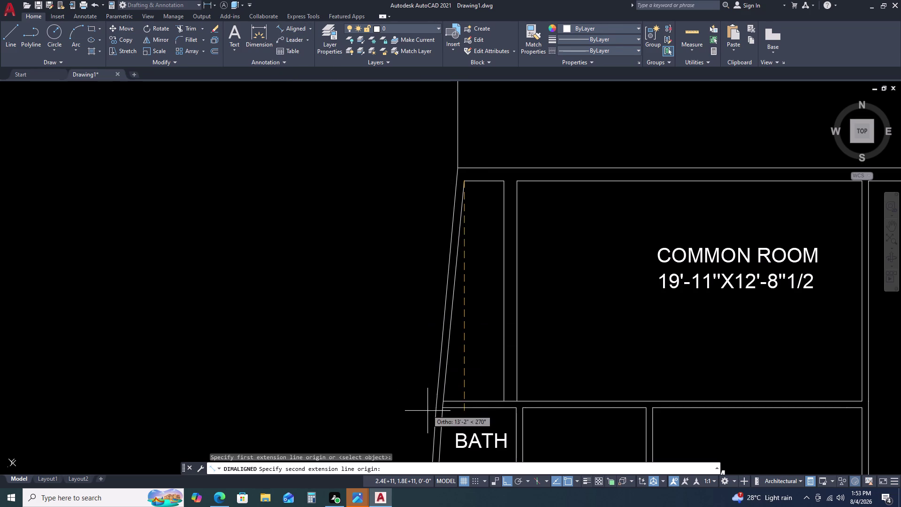
click(443, 402)
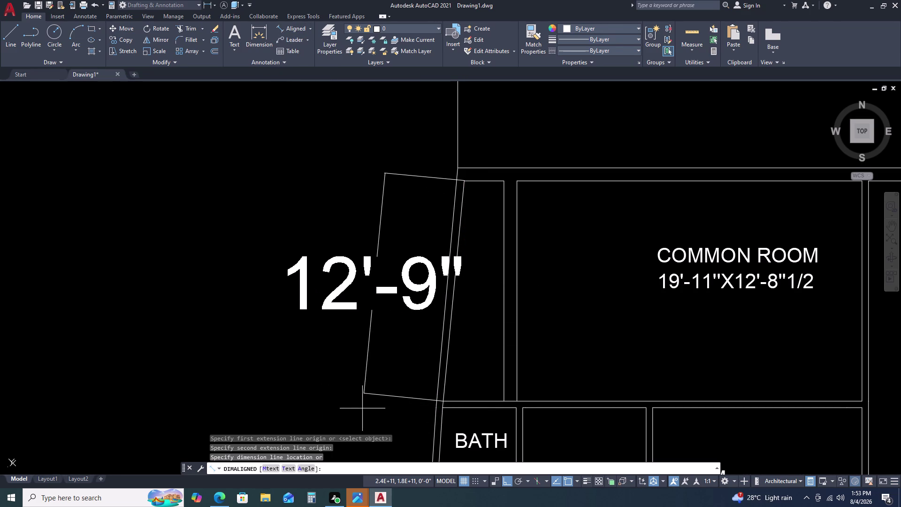
key(Escape)
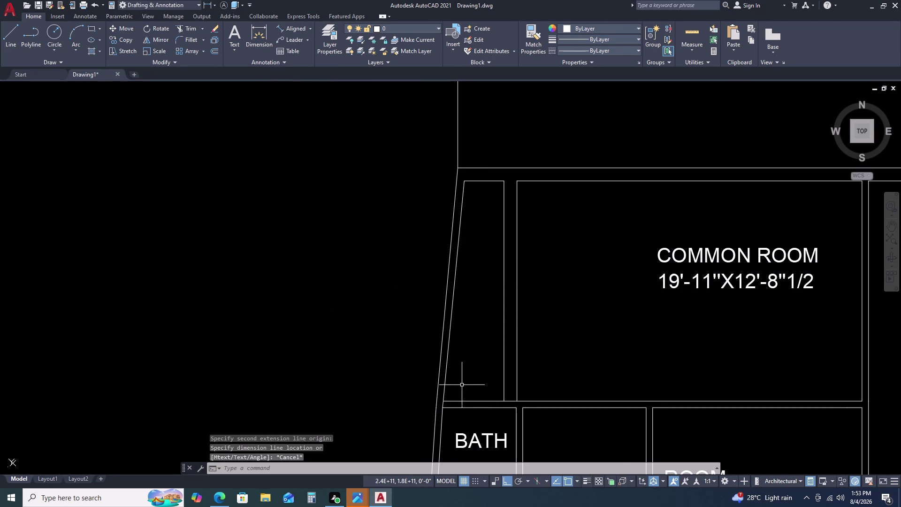
scroll(down, 3)
Place the 13'-10 1/2" aligned dimension from the wall corner along the slanted wall.
key(space)
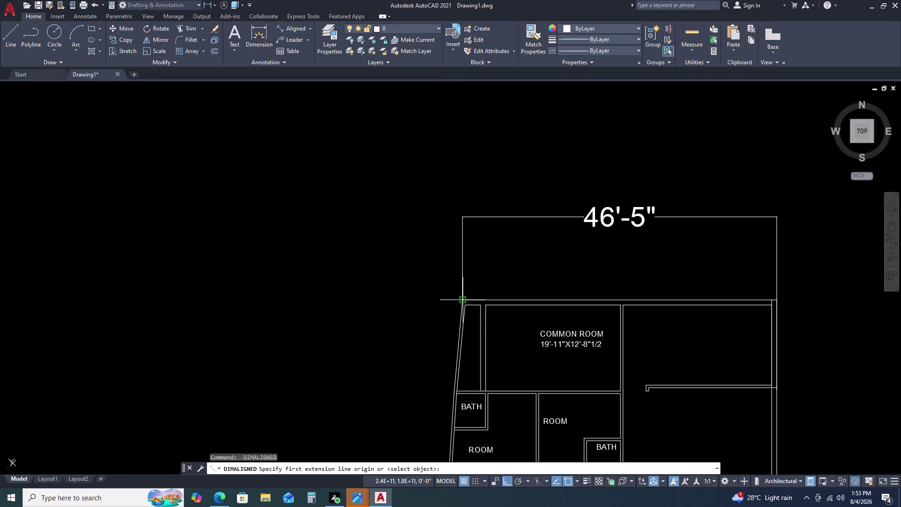
click(463, 296)
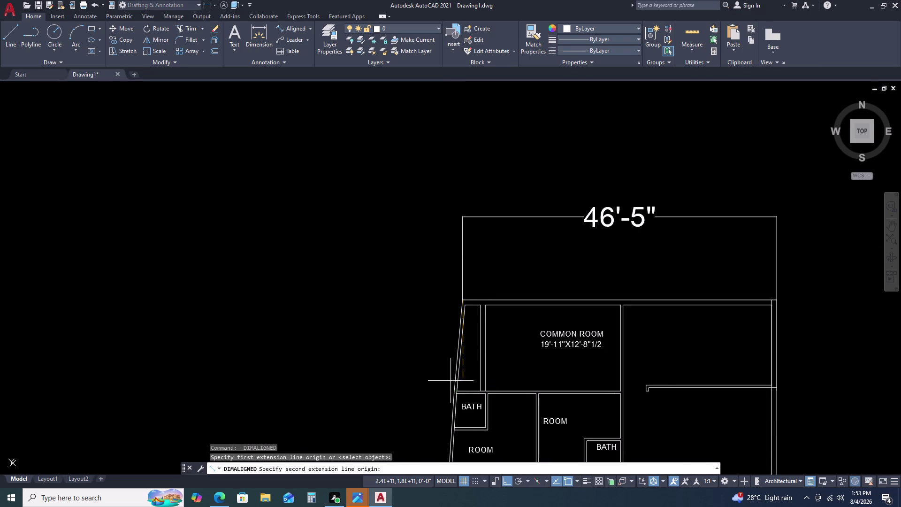
scroll(up, 3)
click(462, 380)
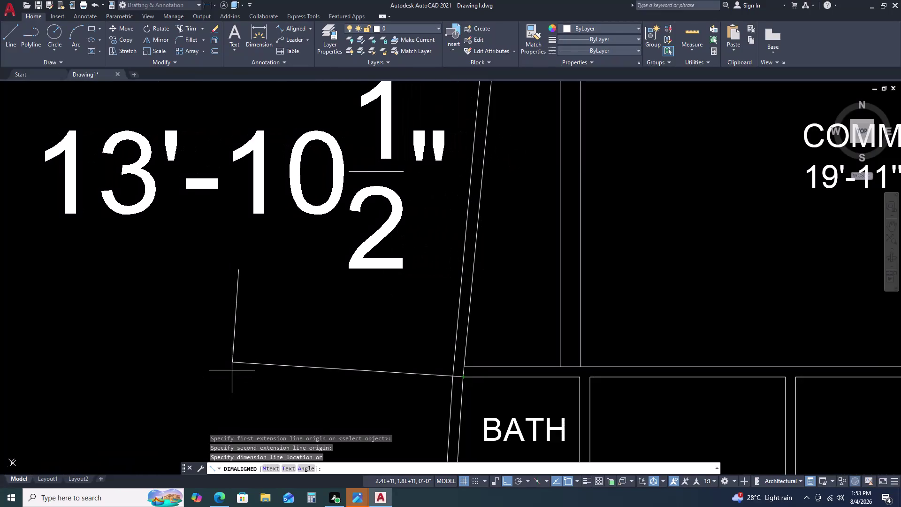
click(243, 364)
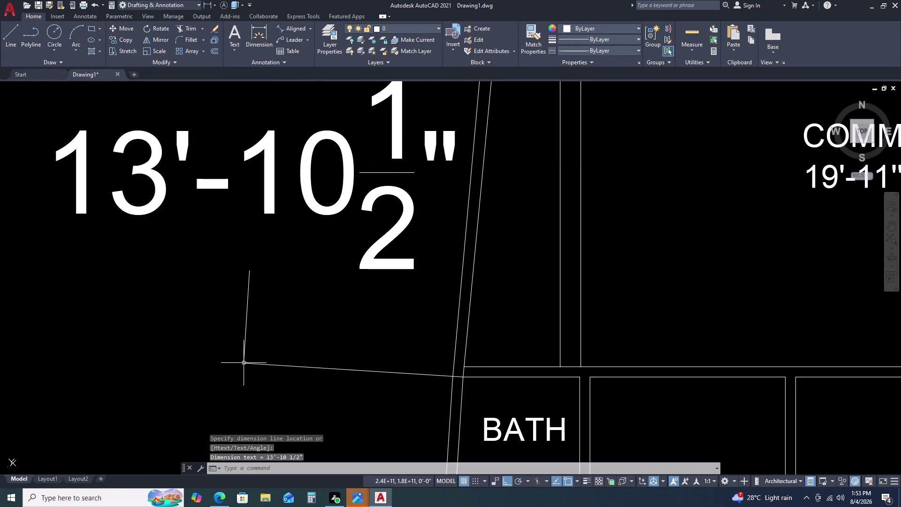
scroll(down, 3)
scroll(down, 3)
middle_drag(315, 348, 350, 302)
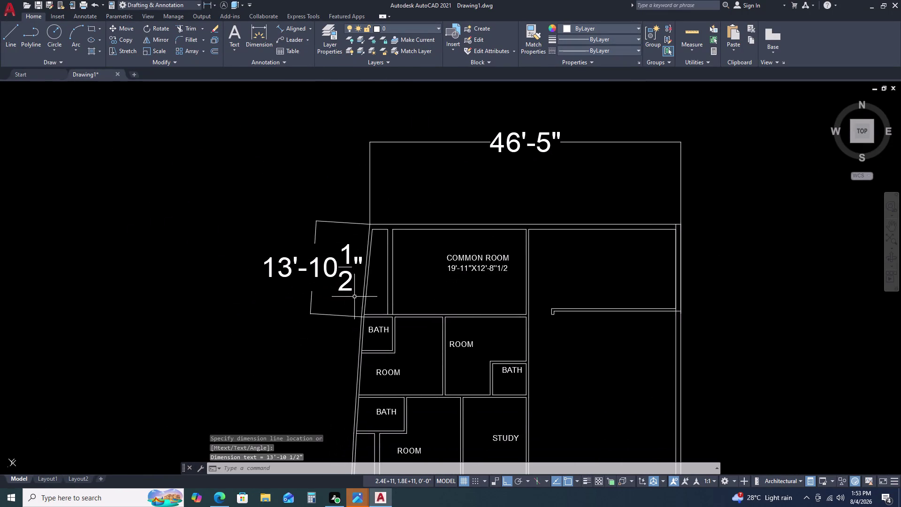
key(space)
key(space)
key(space)
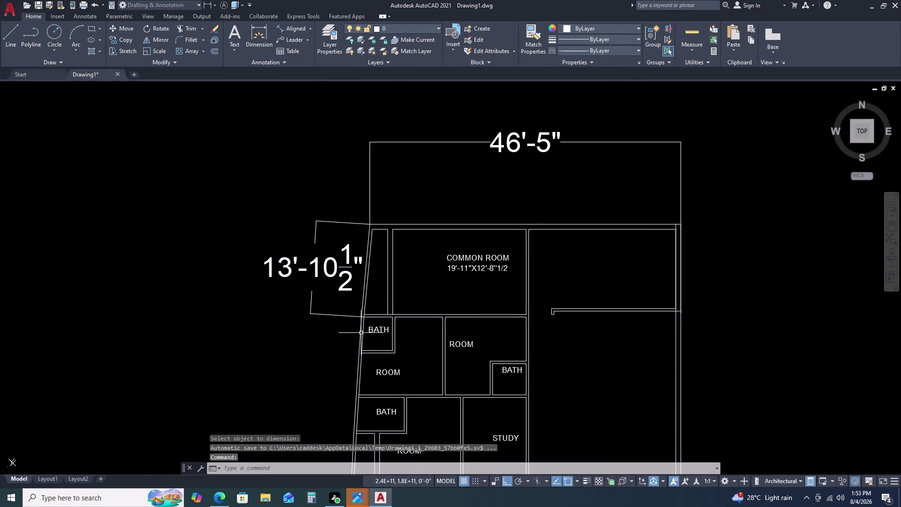
Try a 35'-11" aligned dimension to the kitchen wall corner, then abandon it.
scroll(down, 3)
middle_drag(343, 350, 390, 277)
key(space)
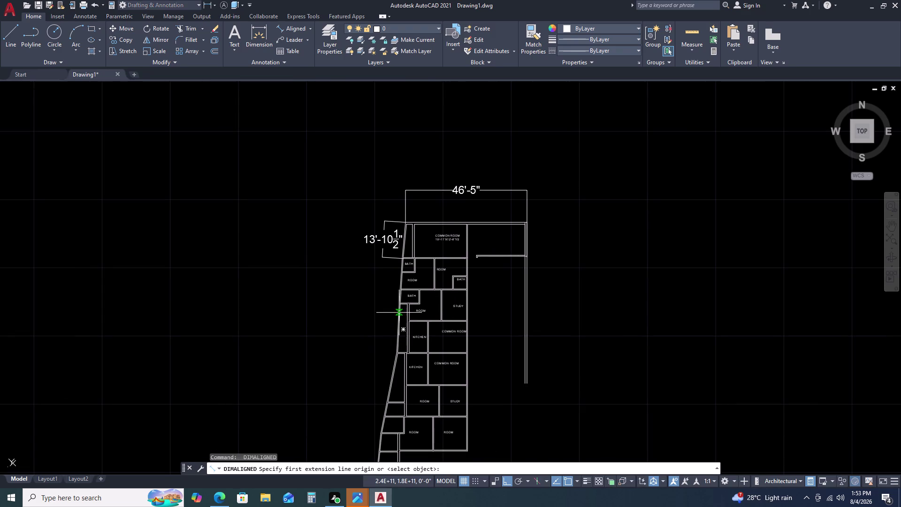
scroll(up, 3)
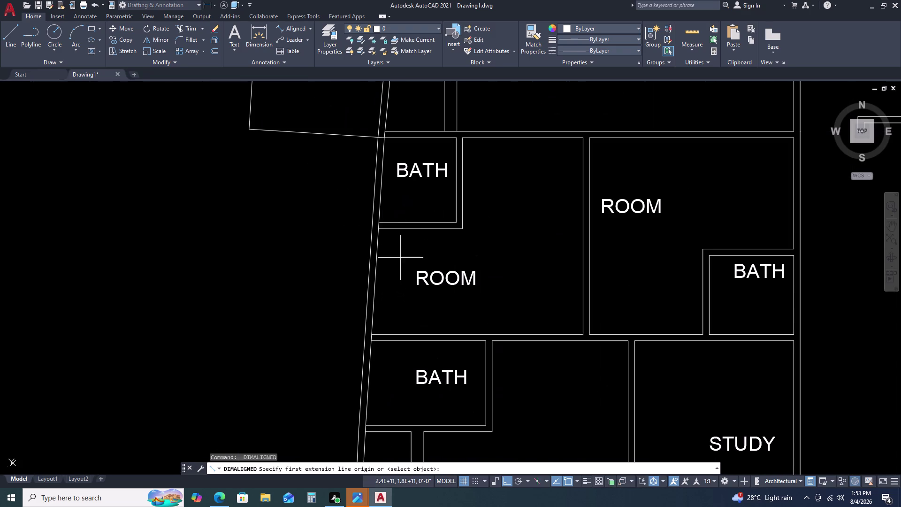
middle_drag(403, 264, 453, 314)
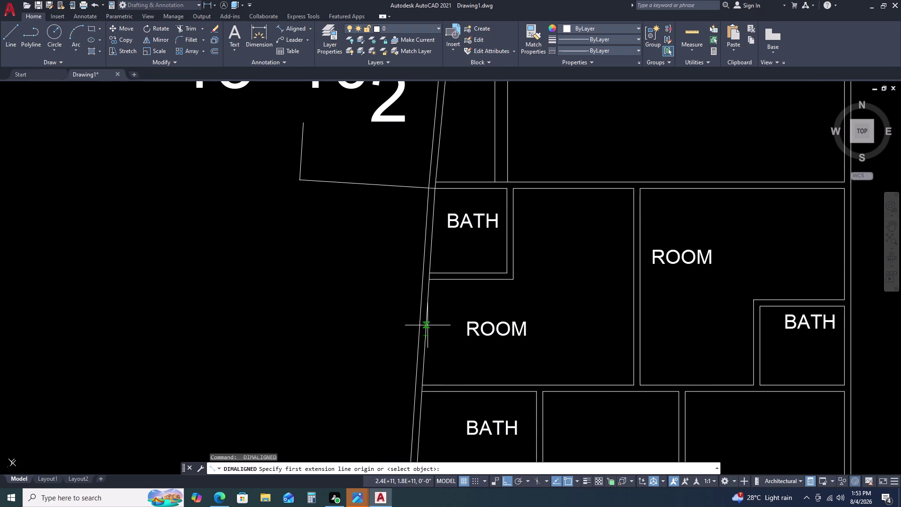
click(430, 189)
scroll(down, 3)
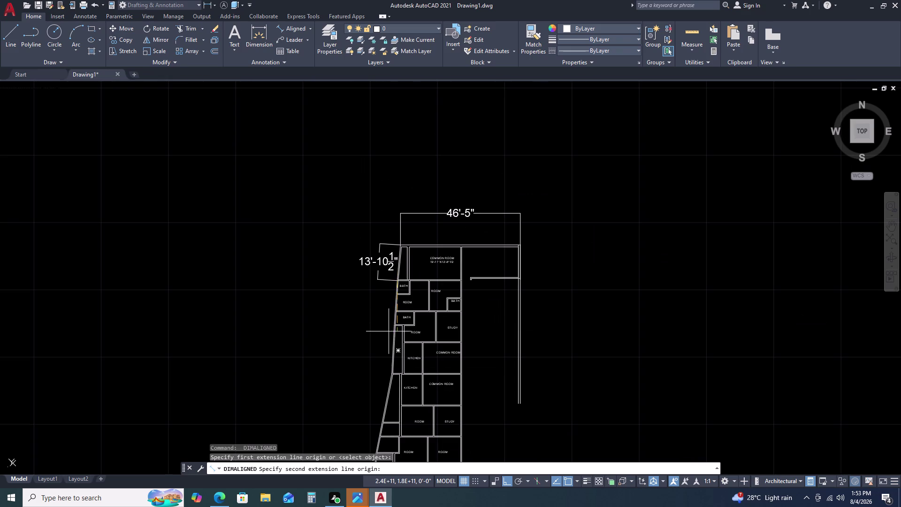
scroll(up, 3)
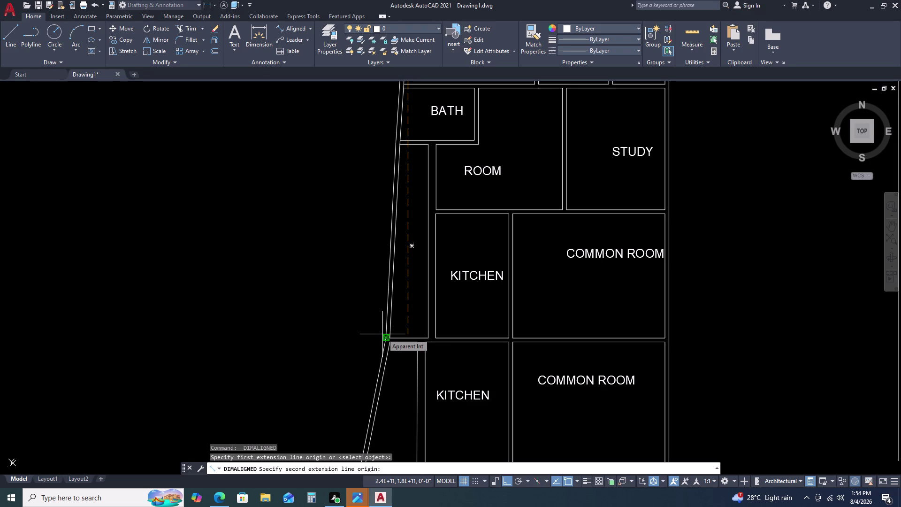
click(383, 337)
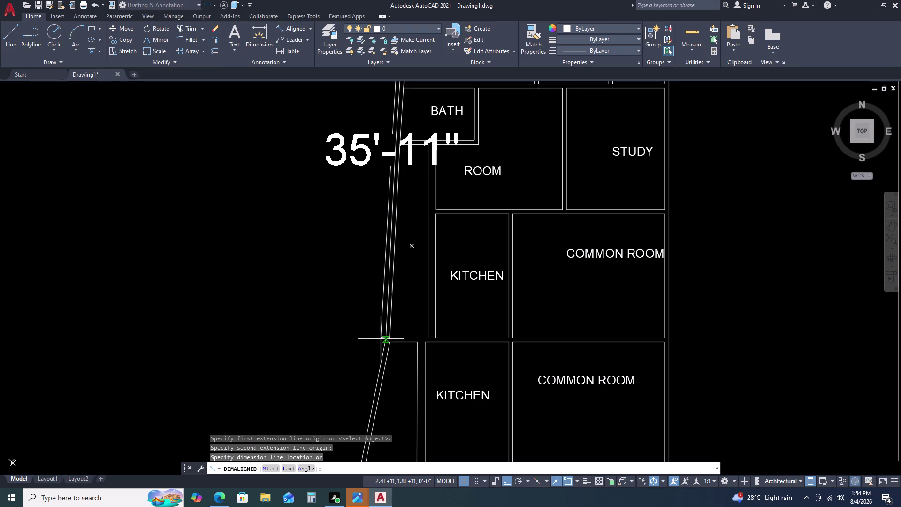
scroll(down, 3)
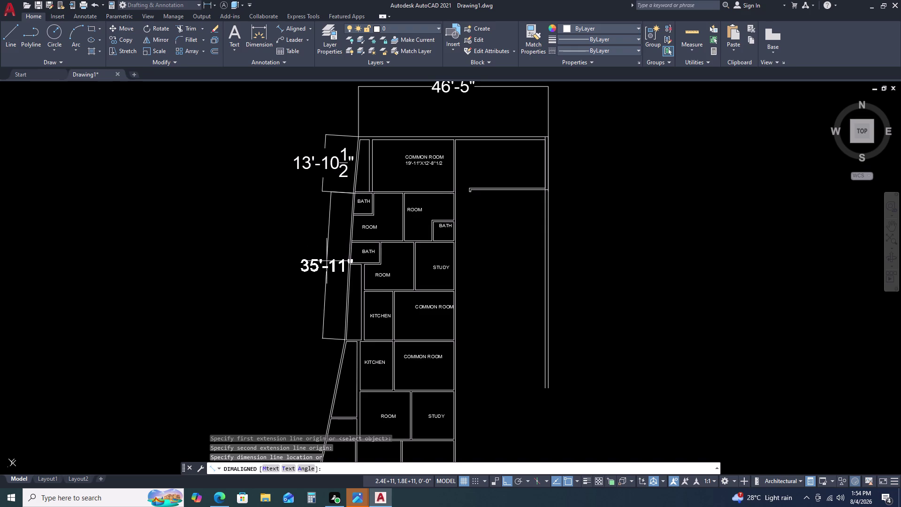
key(Escape)
Try a 49'-9 1/2" aligned dimension from the top wall corner, then abandon it.
key(space)
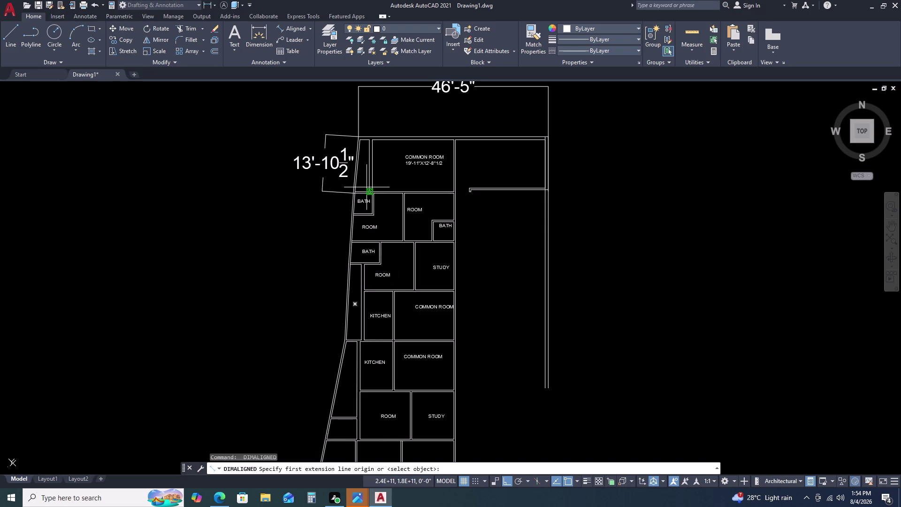
scroll(up, 3)
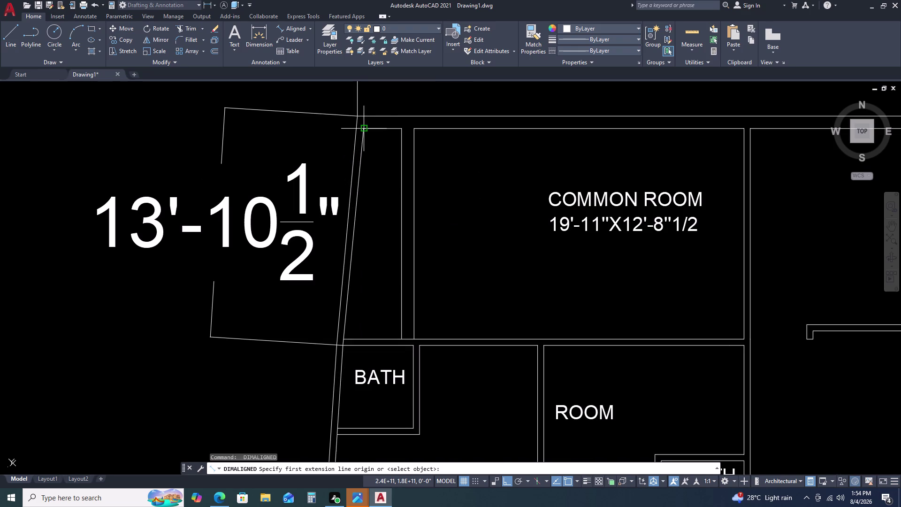
click(356, 119)
scroll(down, 3)
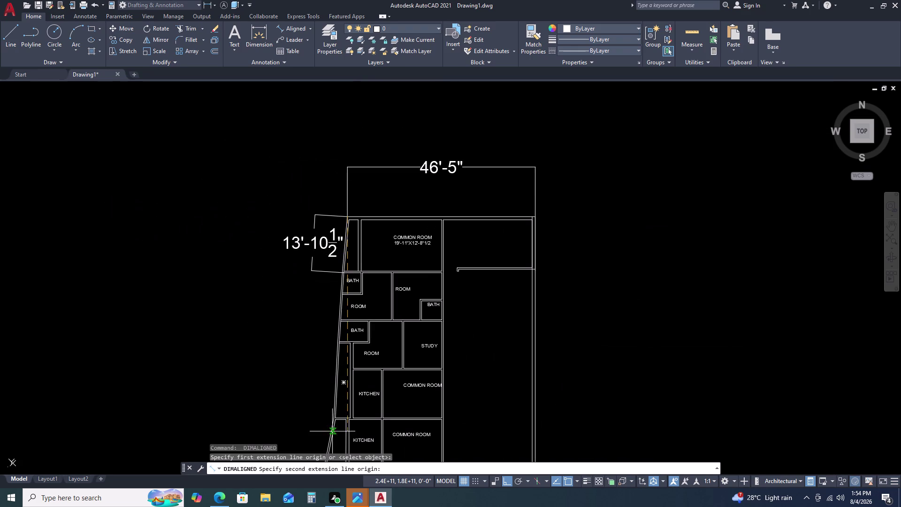
scroll(up, 3)
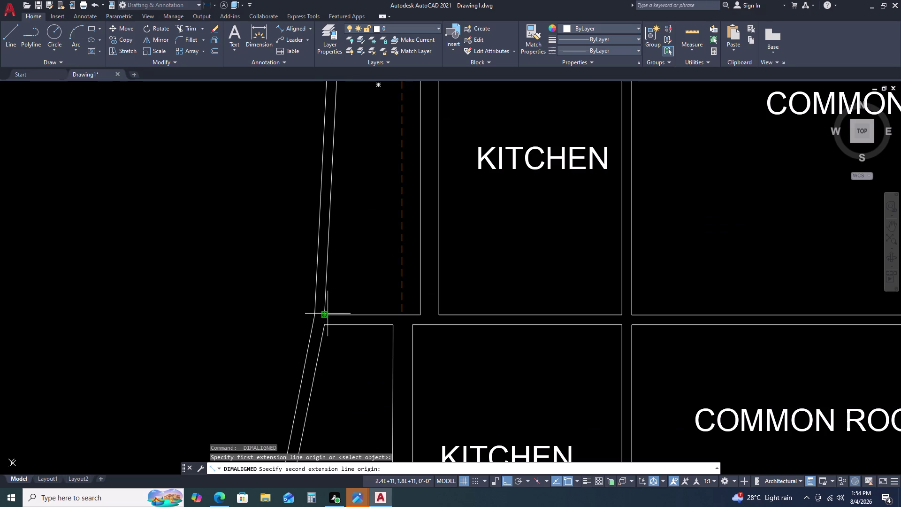
click(325, 314)
scroll(down, 3)
scroll(down, 3)
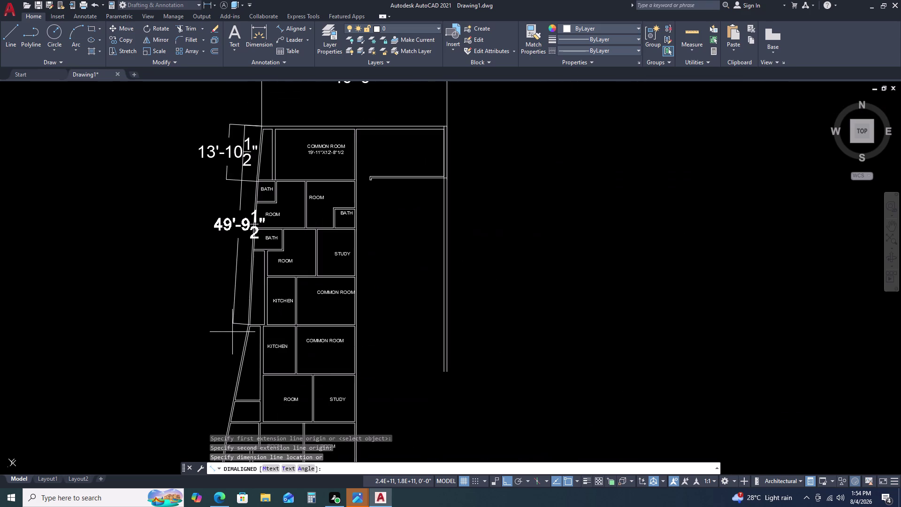
key(Escape)
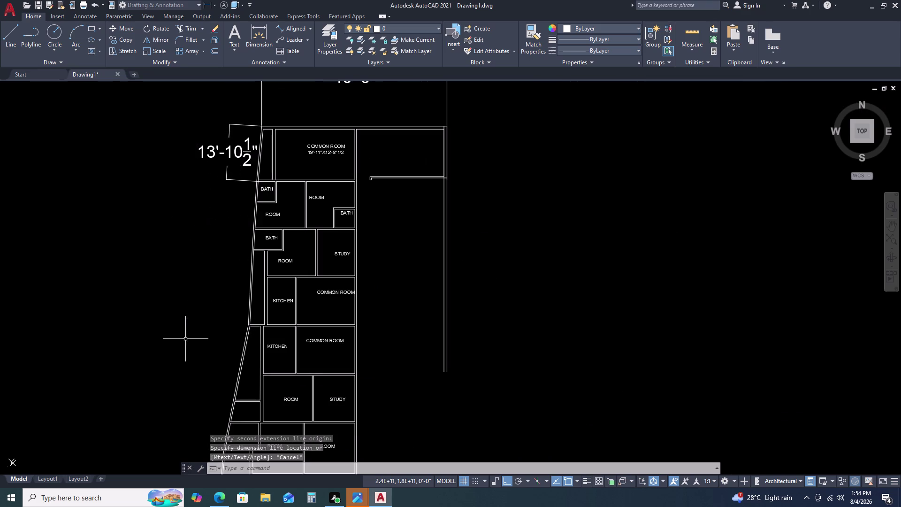
Place the 50'-2" aligned dimension left of the full slanted wall.
key(space)
scroll(up, 3)
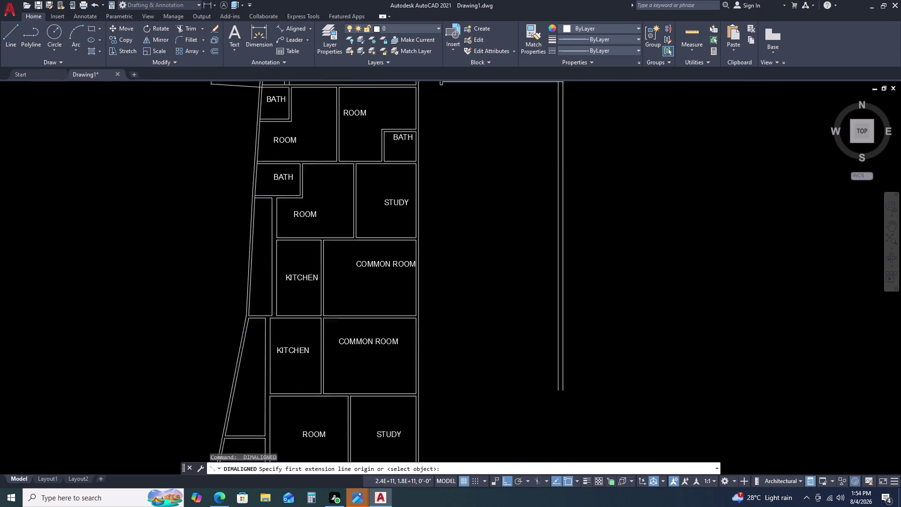
scroll(up, 3)
click(236, 253)
scroll(down, 3)
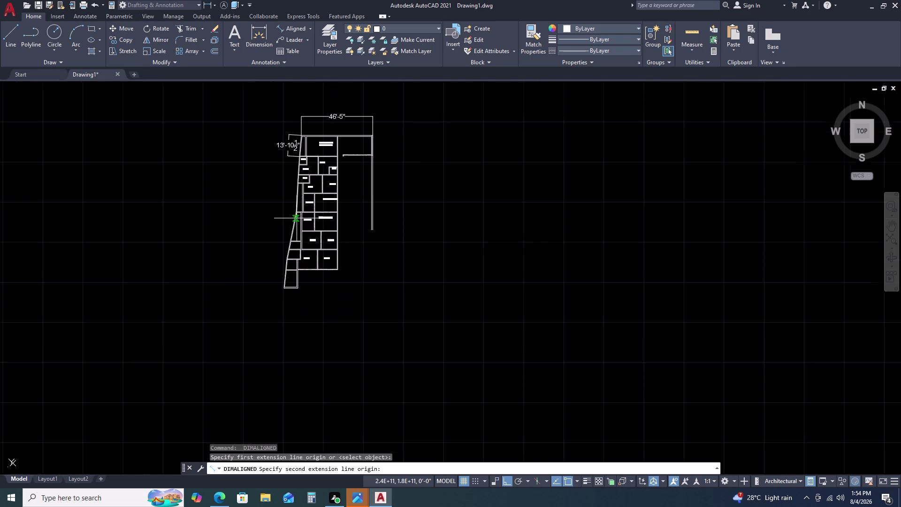
scroll(up, 3)
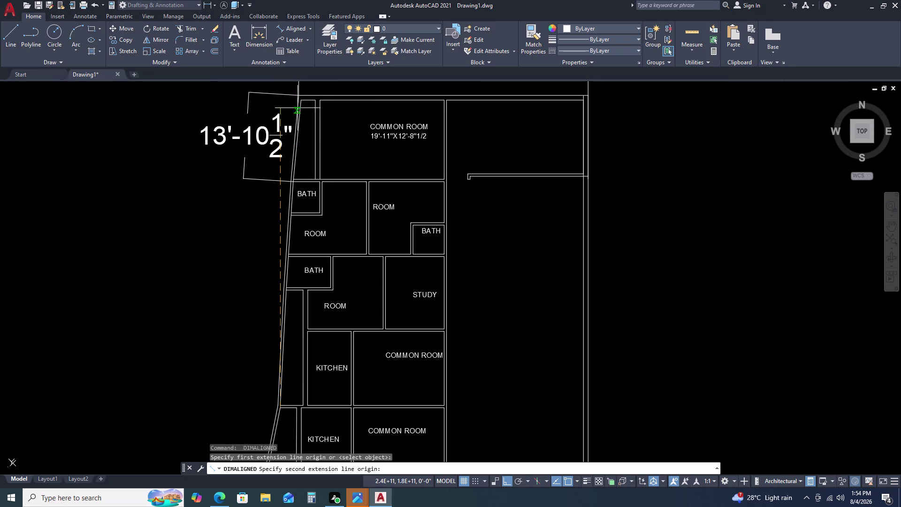
click(299, 98)
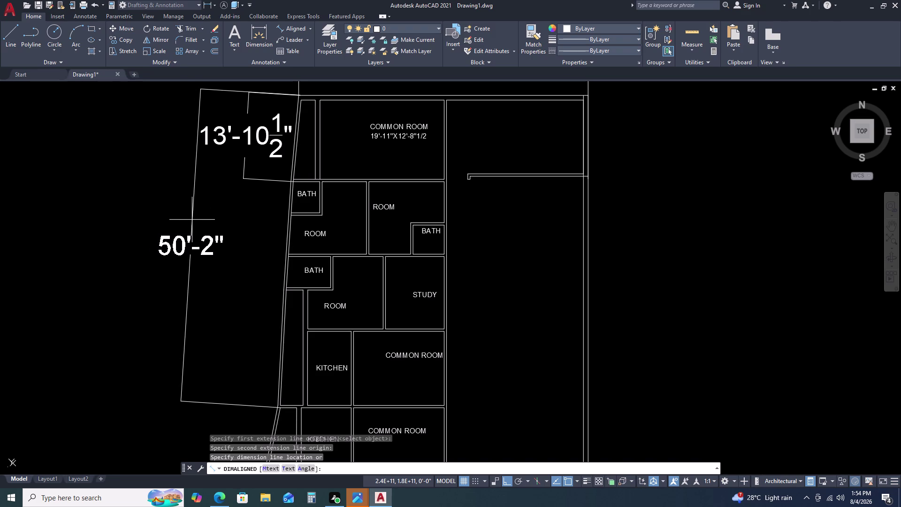
click(177, 214)
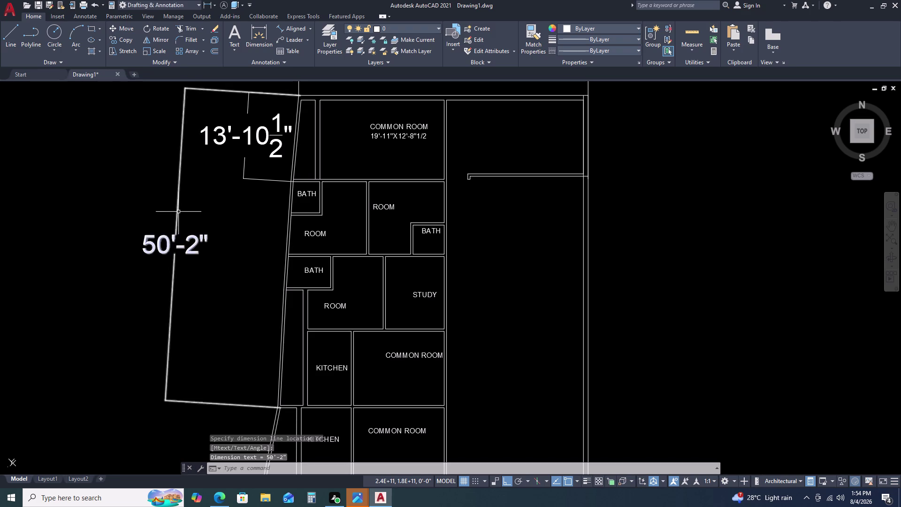
scroll(down, 3)
middle_drag(271, 252, 274, 239)
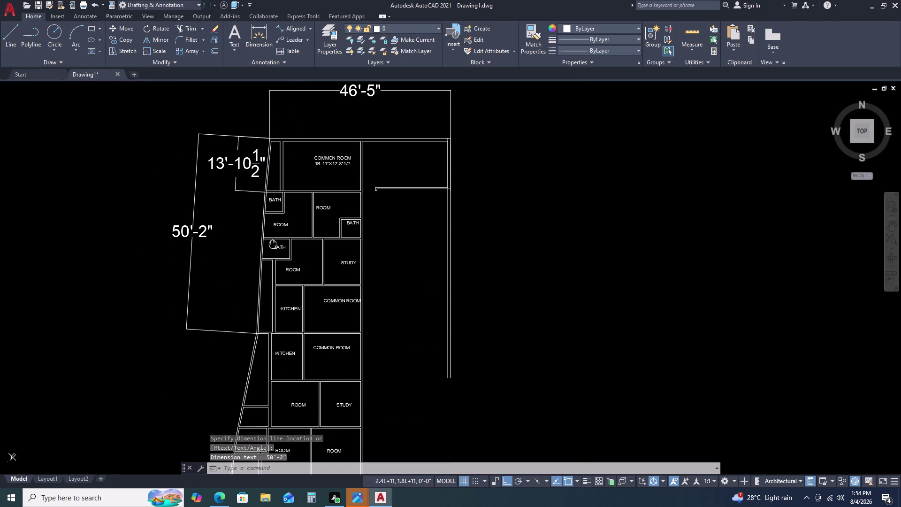
middle_drag(274, 239, 336, 122)
Try an aligned dimension down the left wall, then abandon the 18'-10 1/2" result.
key(space)
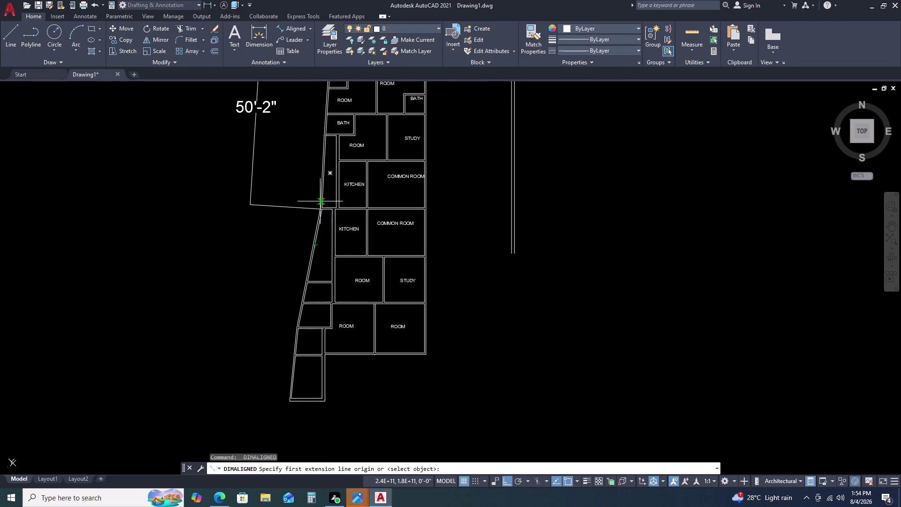
scroll(up, 3)
scroll(up, 3)
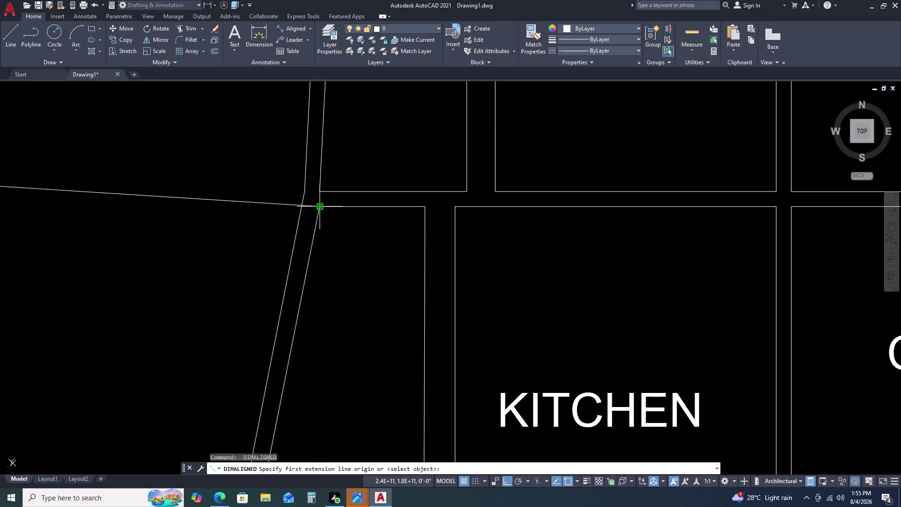
click(320, 207)
scroll(down, 3)
scroll(up, 3)
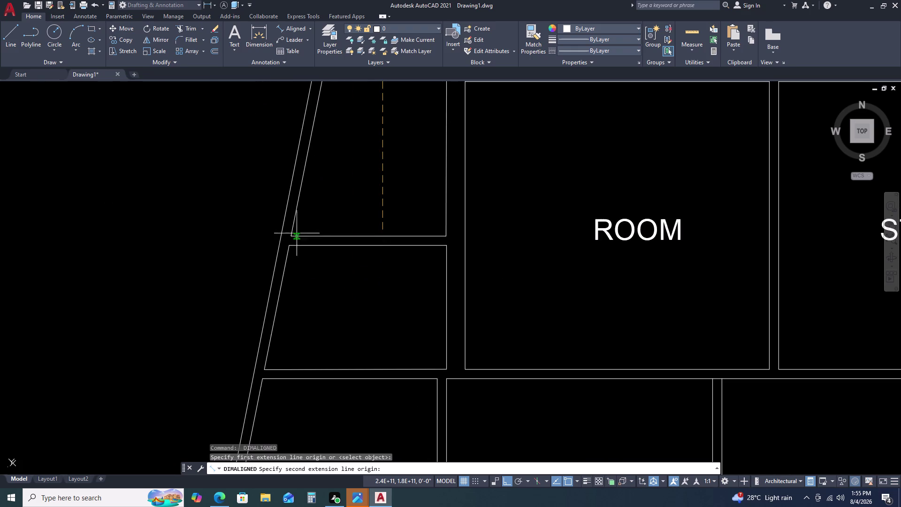
click(289, 236)
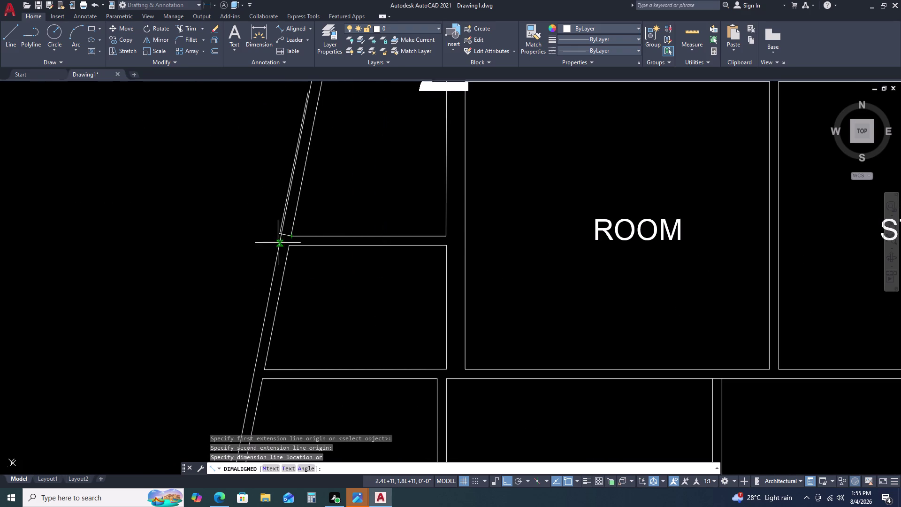
scroll(down, 3)
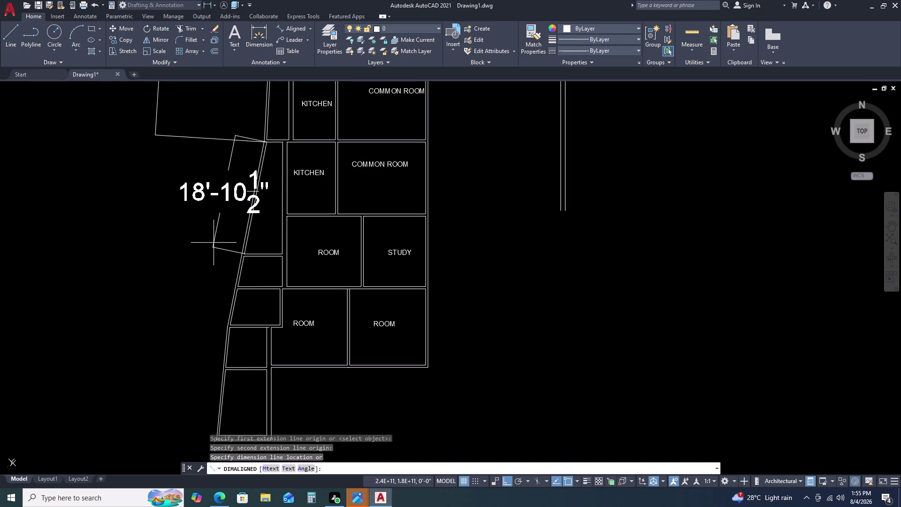
key(Escape)
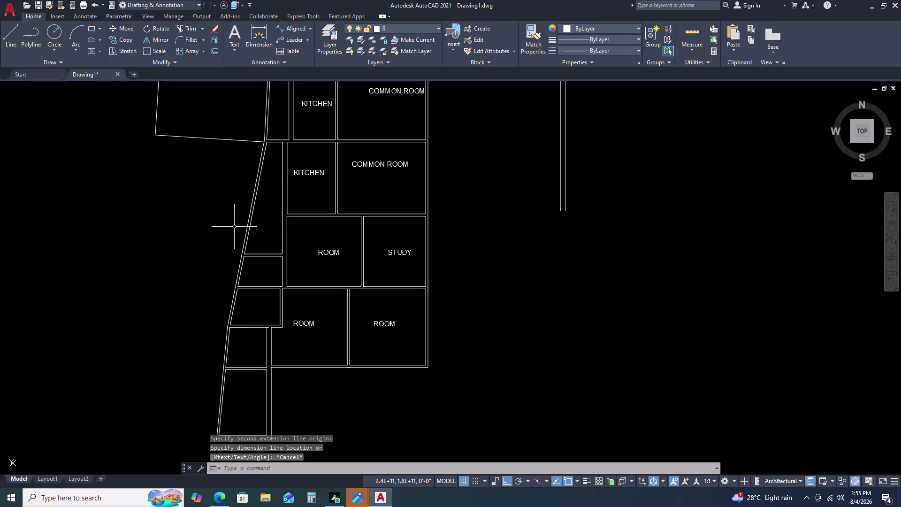
Pan along the plan, start an aligned dimension at the bath's top corner, then cancel it.
middle_click(255, 205)
middle_drag(255, 208, 269, 239)
middle_drag(272, 244, 302, 315)
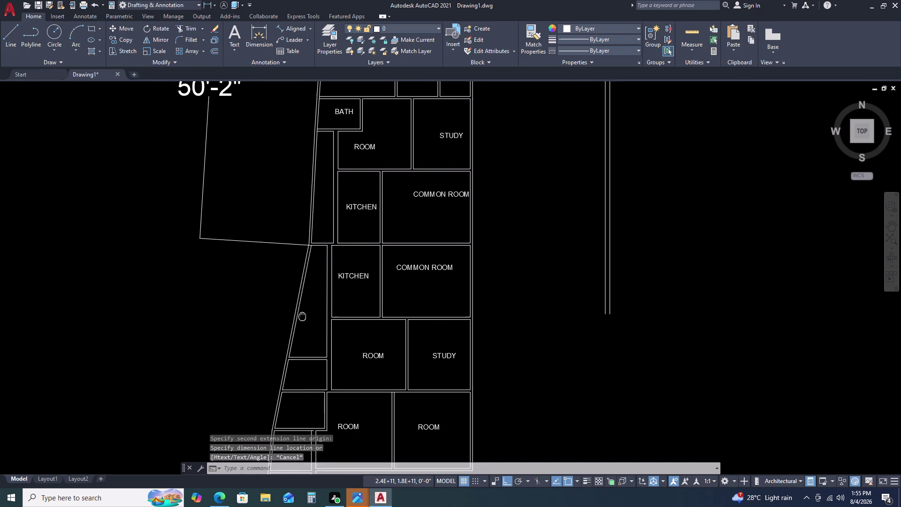
middle_drag(303, 316, 304, 321)
scroll(down, 3)
key(space)
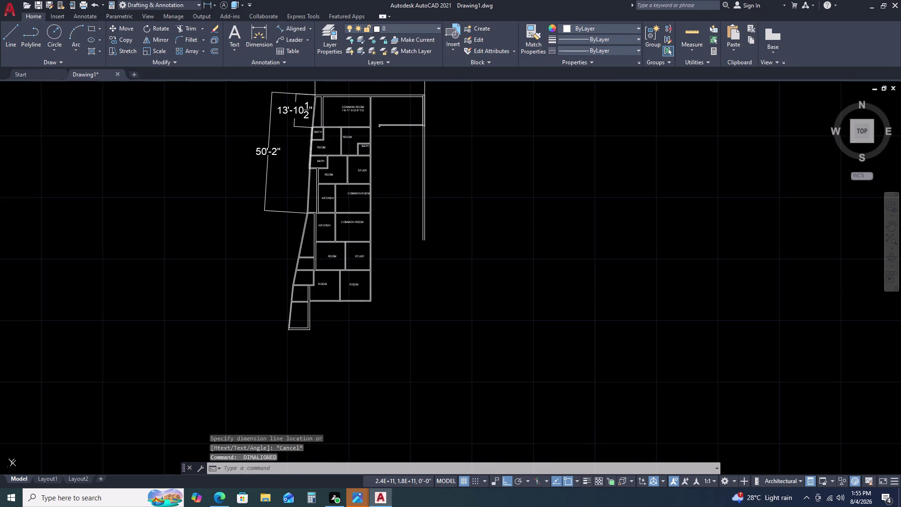
scroll(up, 3)
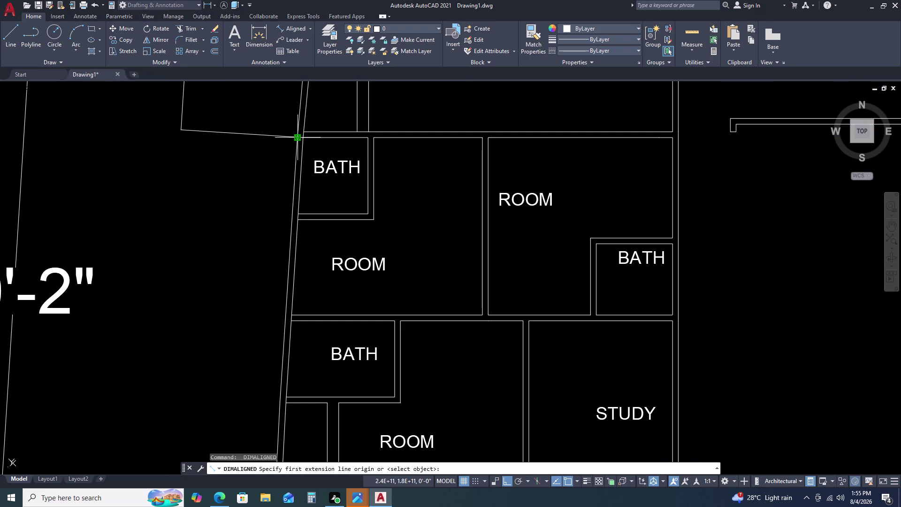
click(298, 134)
scroll(down, 3)
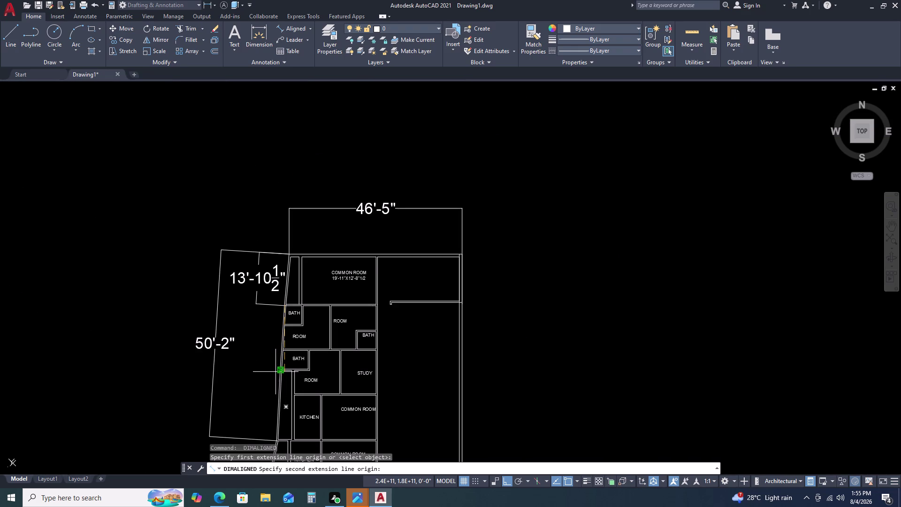
scroll(up, 3)
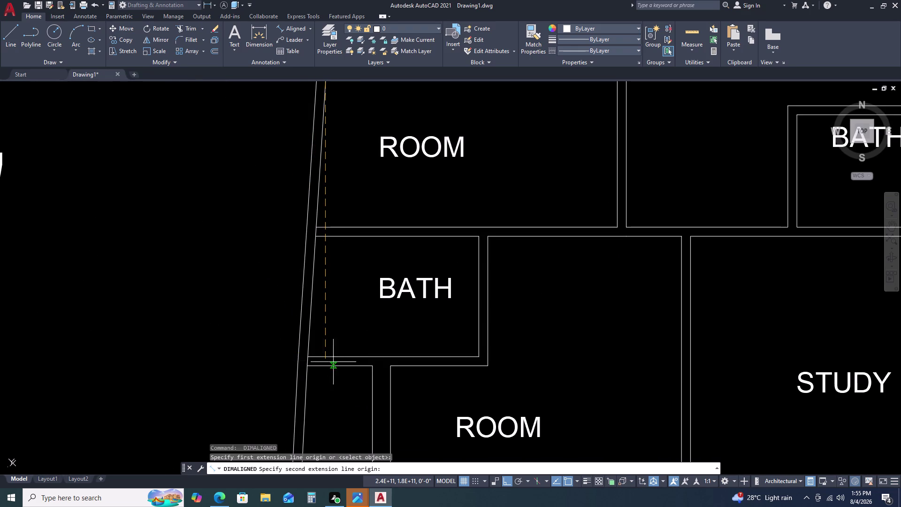
scroll(down, 3)
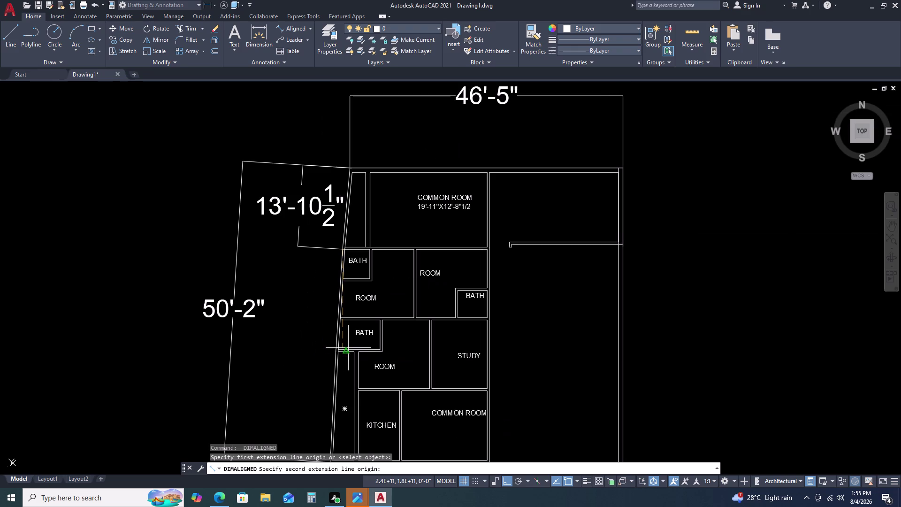
key(Escape)
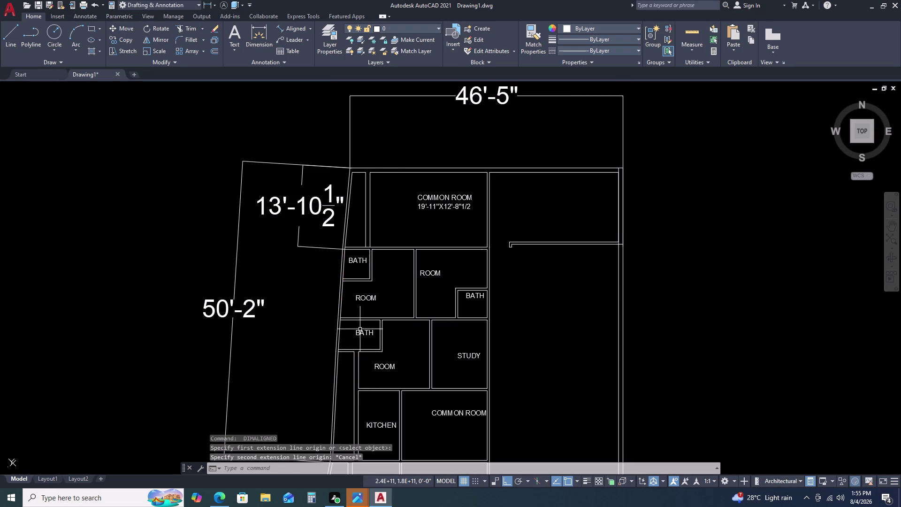
Dimension the left wall below the bath as 18'-6", placed left of the wall.
middle_drag(360, 308, 367, 263)
middle_click(372, 202)
key(space)
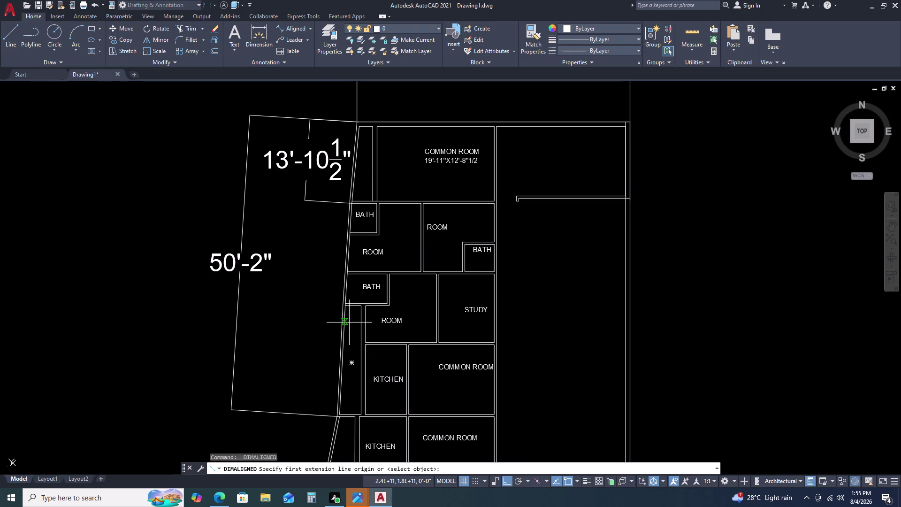
click(347, 306)
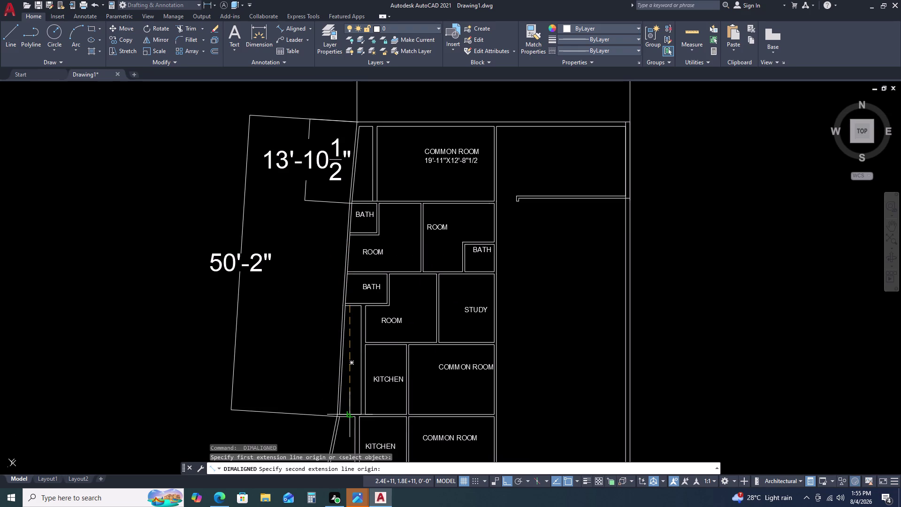
click(348, 416)
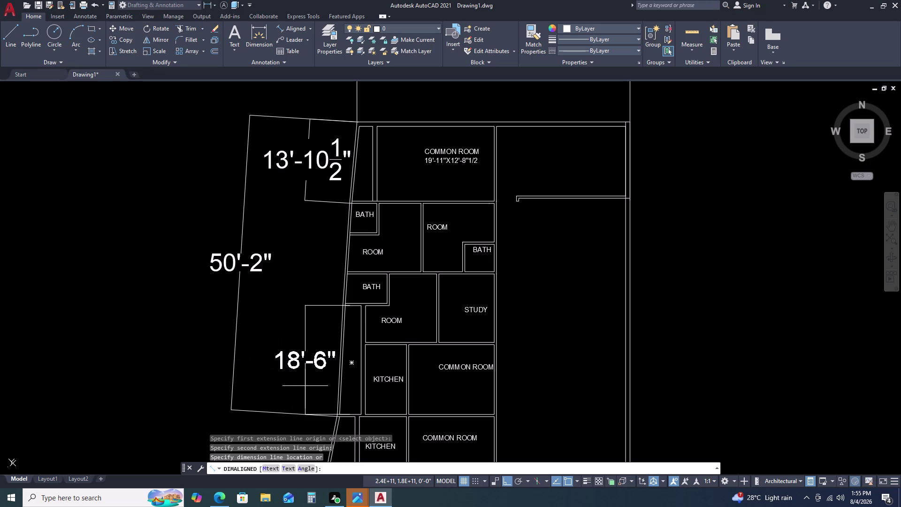
click(308, 386)
scroll(down, 3)
middle_drag(360, 329, 377, 240)
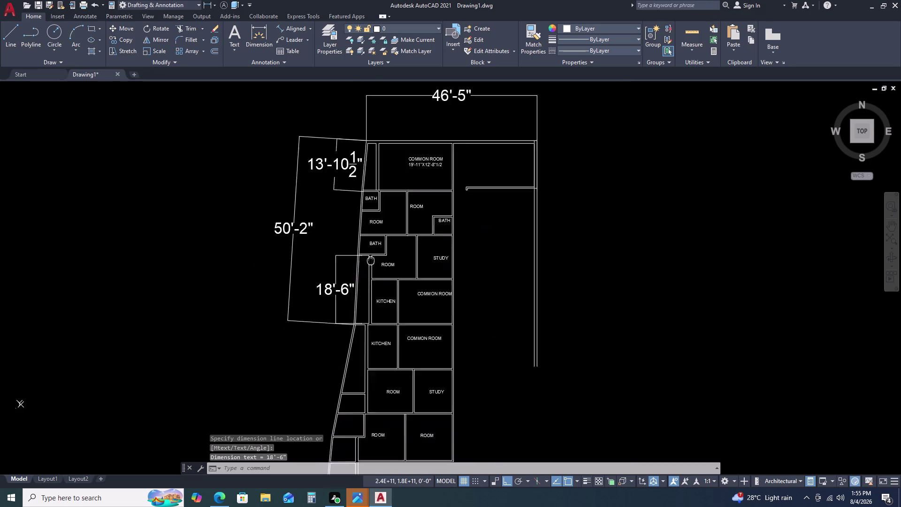
middle_drag(377, 239, 391, 197)
Add a second 18'-6" aligned dimension from the kitchen wall corner to the lower corner.
key(space)
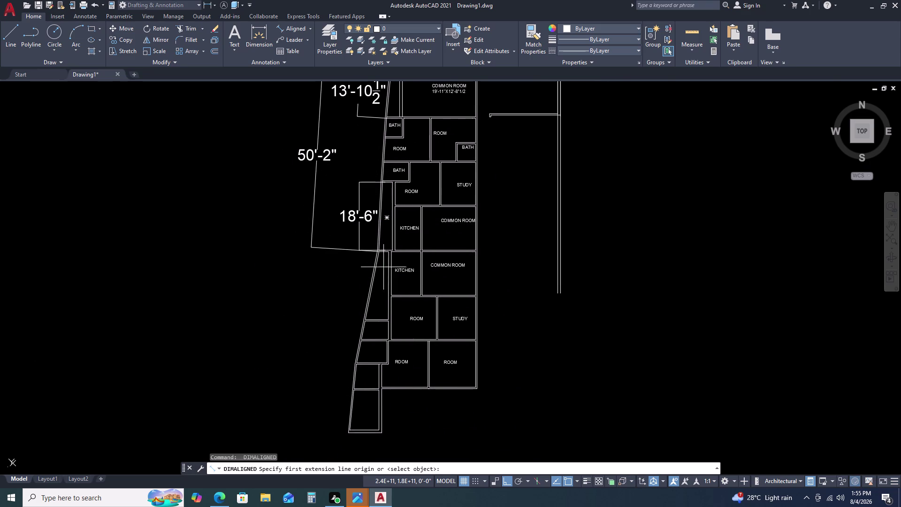
scroll(up, 3)
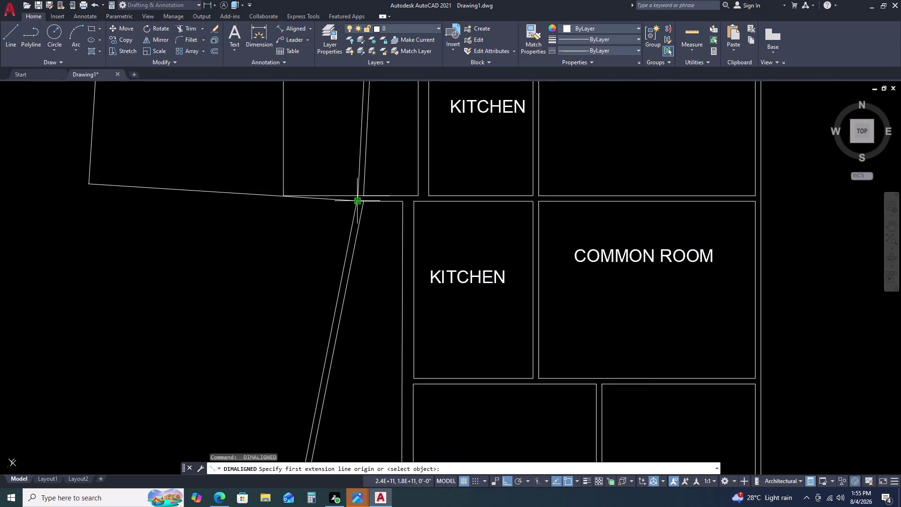
click(365, 203)
scroll(down, 3)
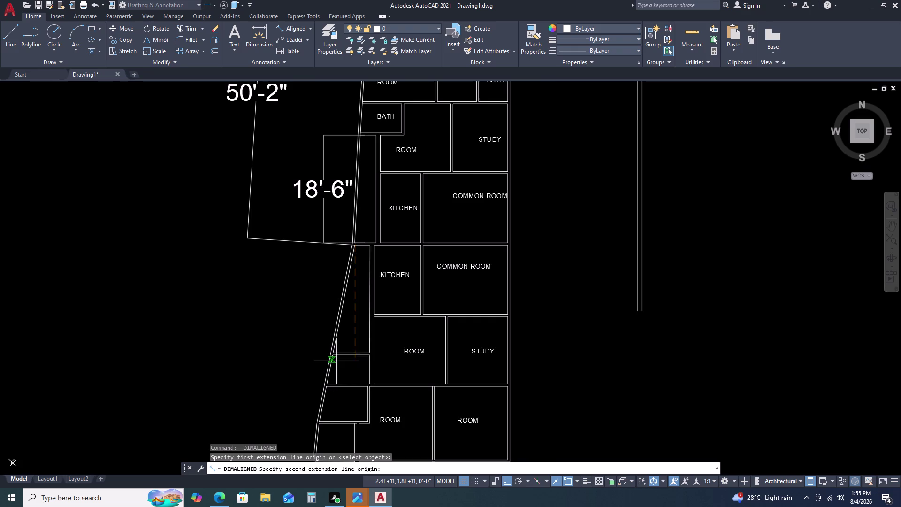
scroll(up, 3)
click(405, 337)
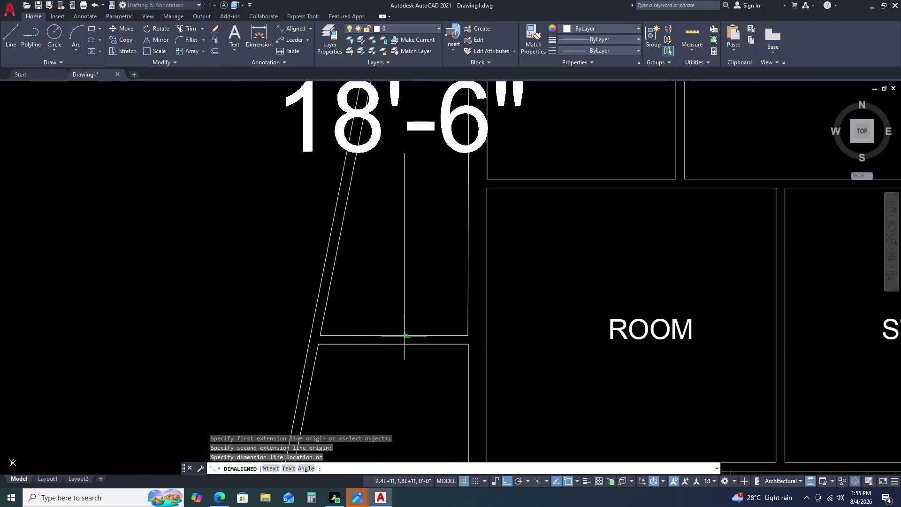
scroll(down, 3)
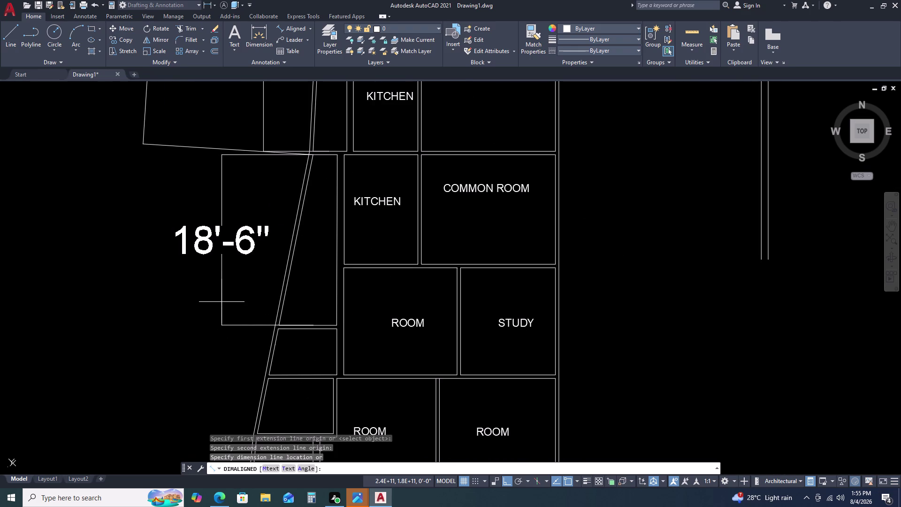
click(223, 271)
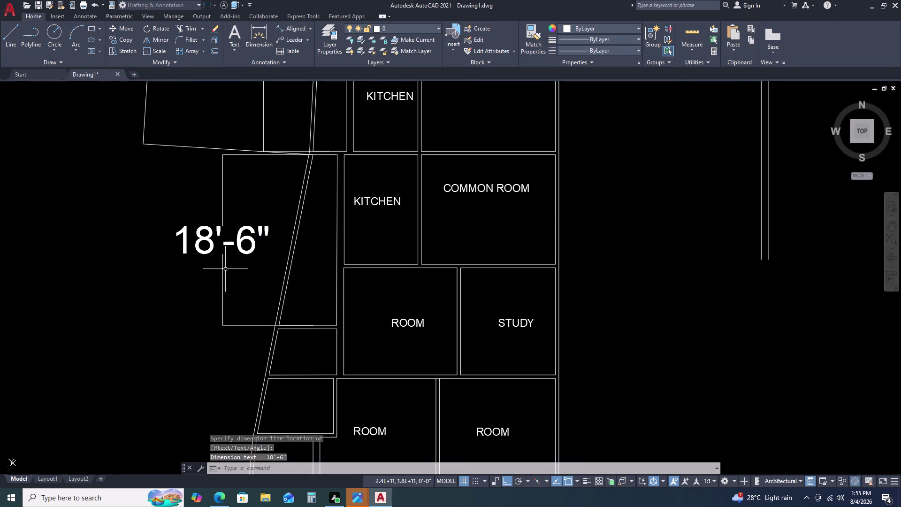
Zoom out to fit the whole drawing in view.
middle_drag(308, 301, 344, 199)
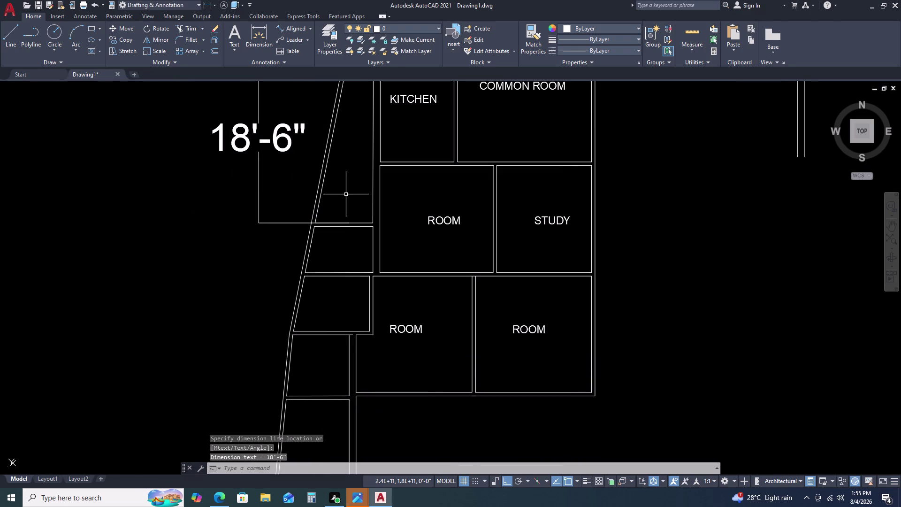
scroll(down, 3)
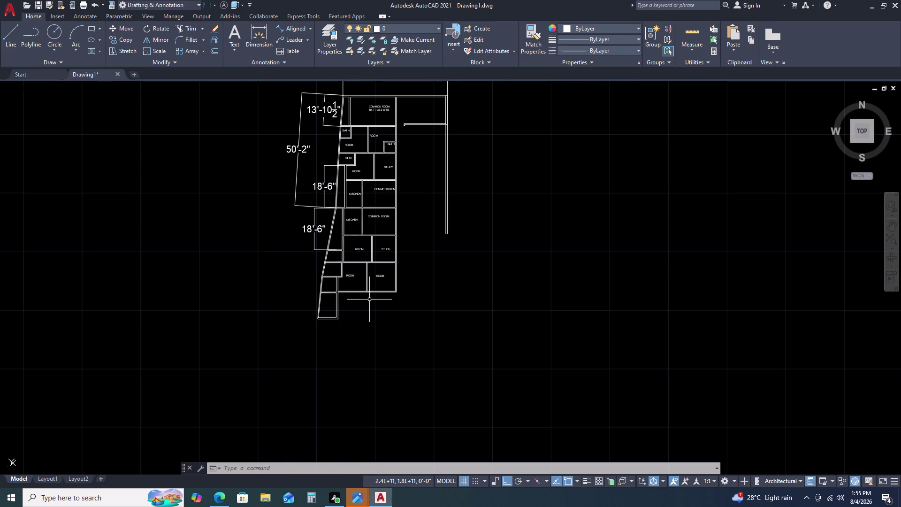
middle_click(407, 324)
middle_click(414, 323)
middle_click(414, 324)
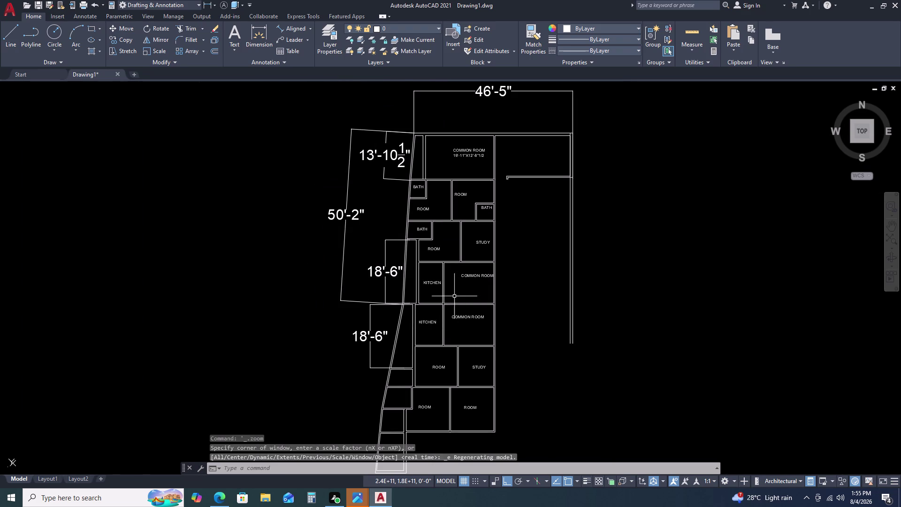
key(space)
scroll(up, 3)
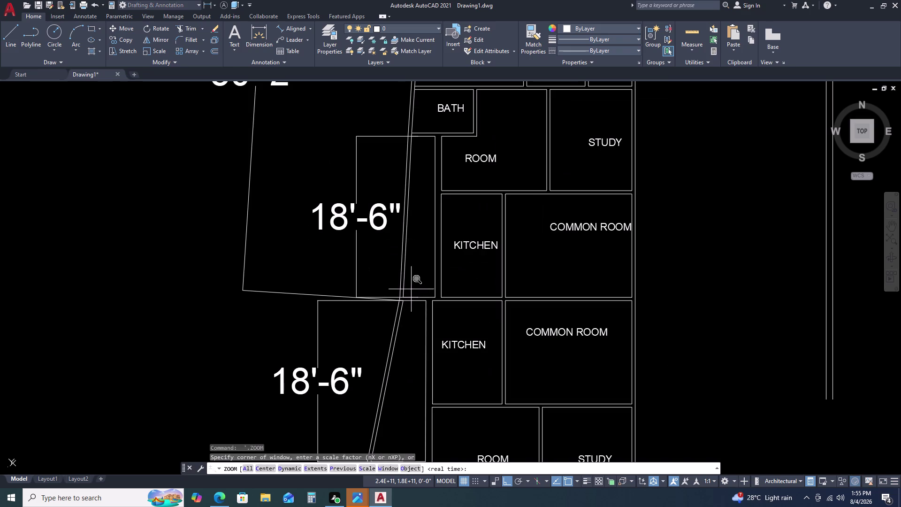
key(Escape)
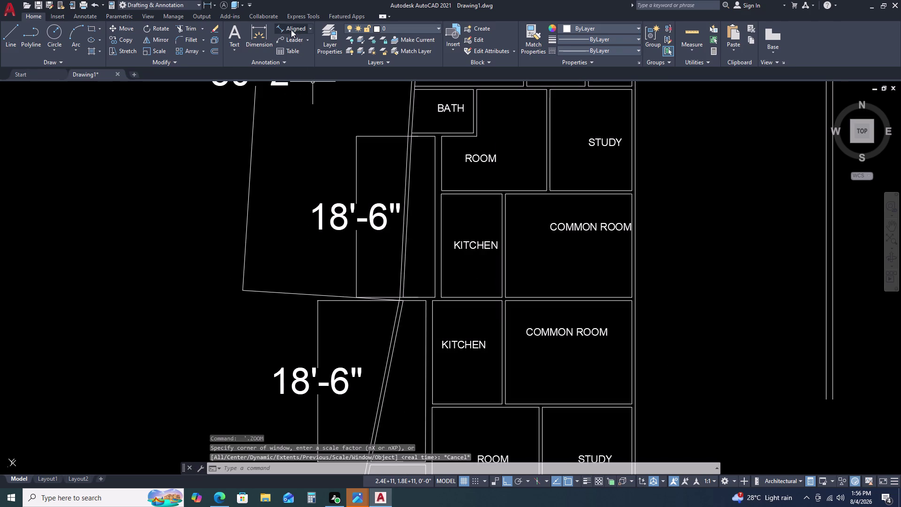
Start an aligned dimension at the wall junction and pan toward the bottom of the strip.
click(292, 29)
scroll(up, 3)
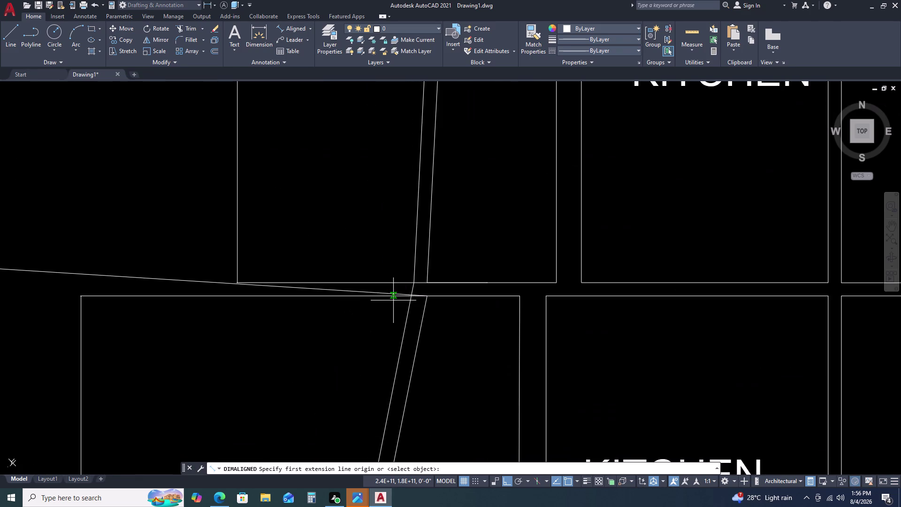
click(427, 297)
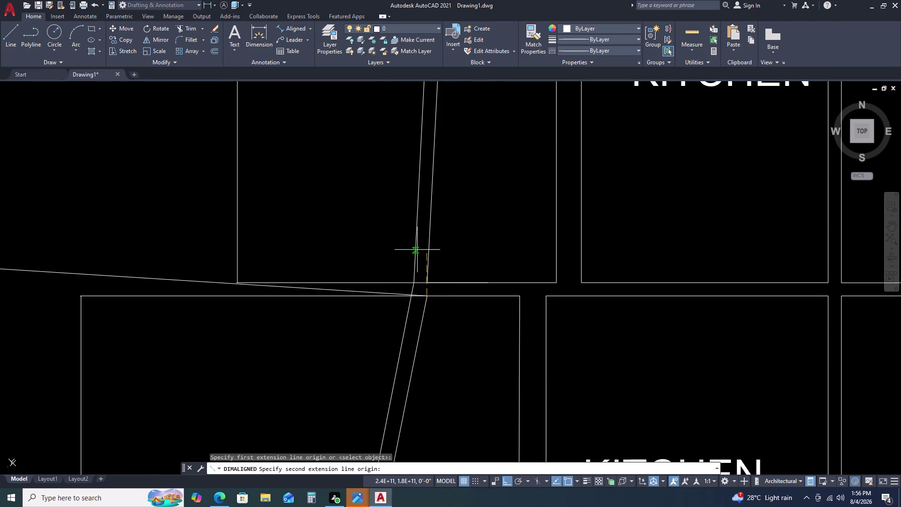
scroll(down, 3)
middle_drag(410, 423, 413, 411)
middle_drag(420, 388, 421, 384)
middle_drag(422, 381, 440, 313)
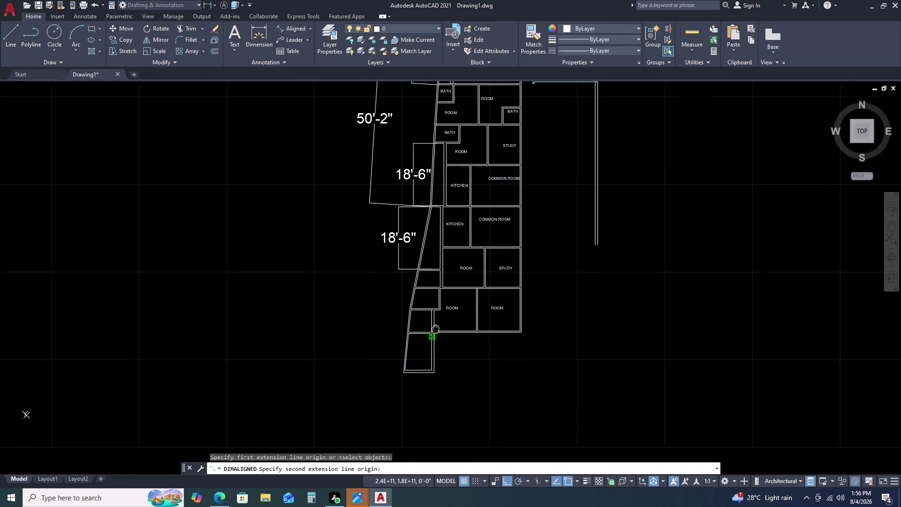
middle_drag(440, 313, 442, 305)
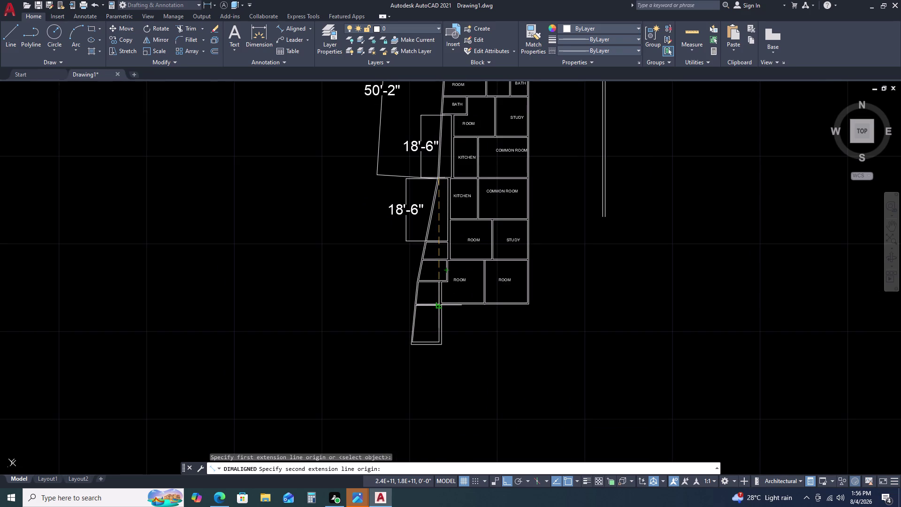
End the dimension at the bottom corner, placing the 49'-3" dimension left of the plan.
scroll(up, 3)
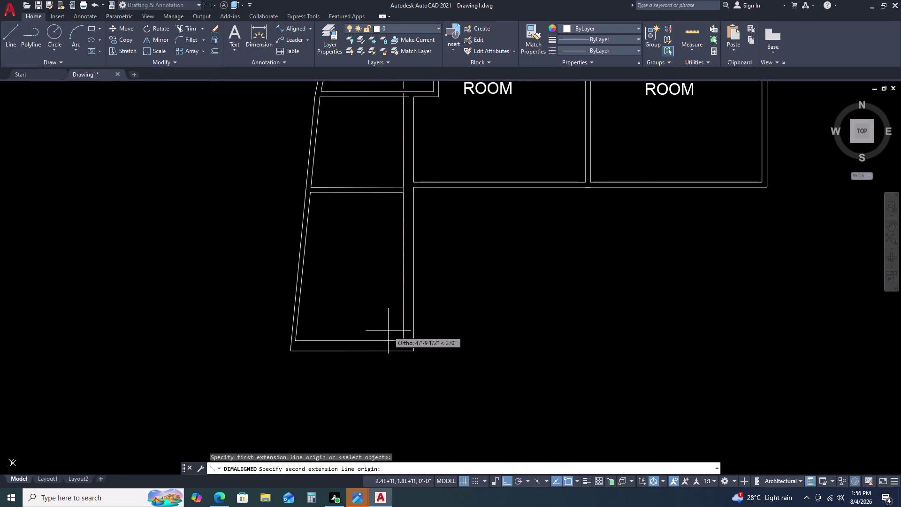
scroll(down, 3)
scroll(down, 3)
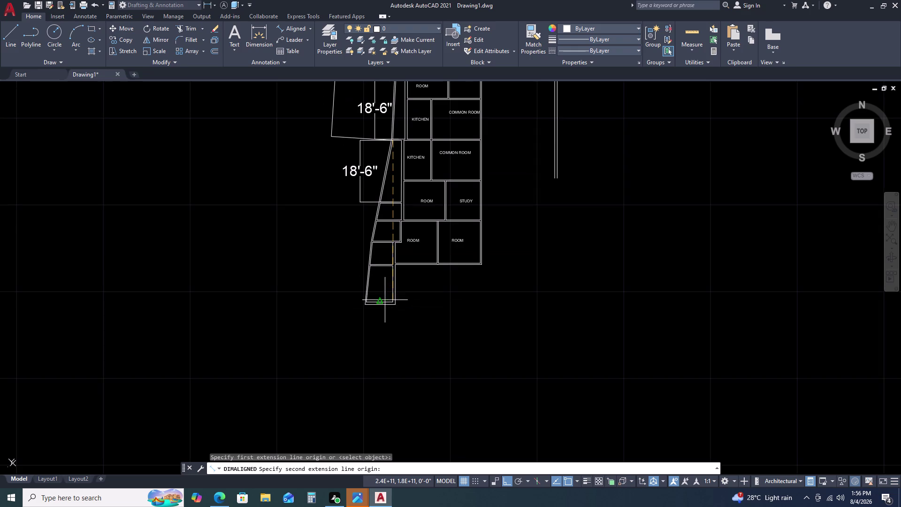
scroll(up, 3)
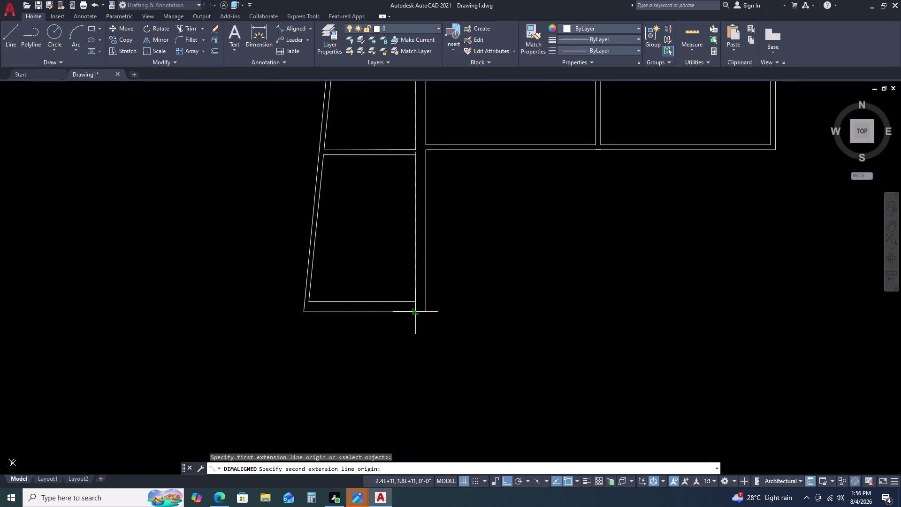
click(417, 312)
scroll(down, 3)
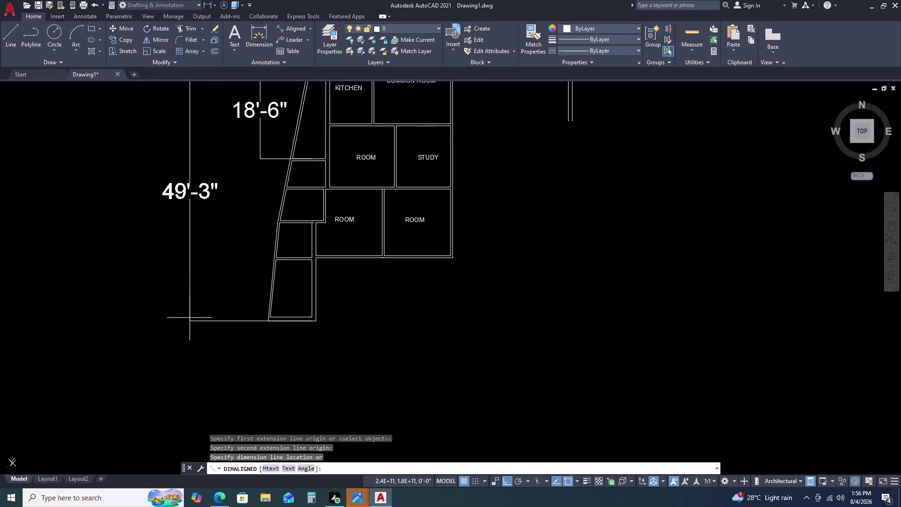
click(188, 315)
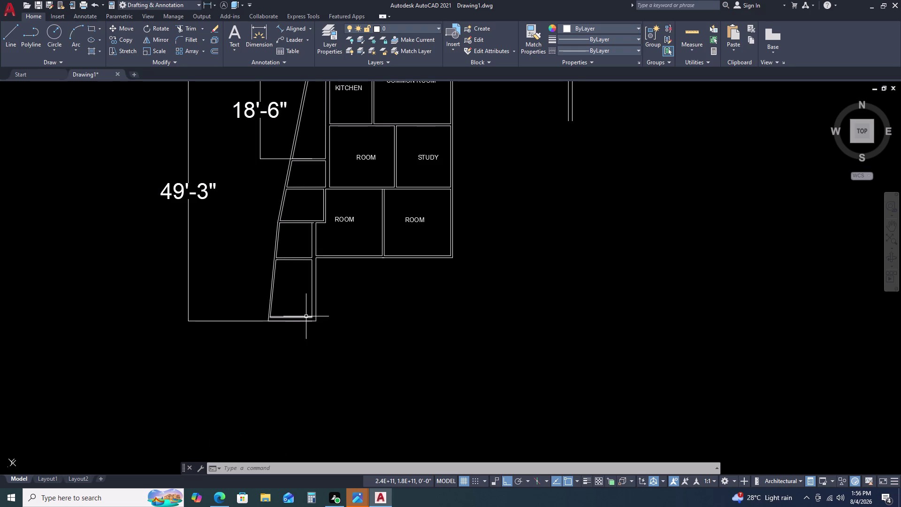
middle_drag(295, 329, 326, 283)
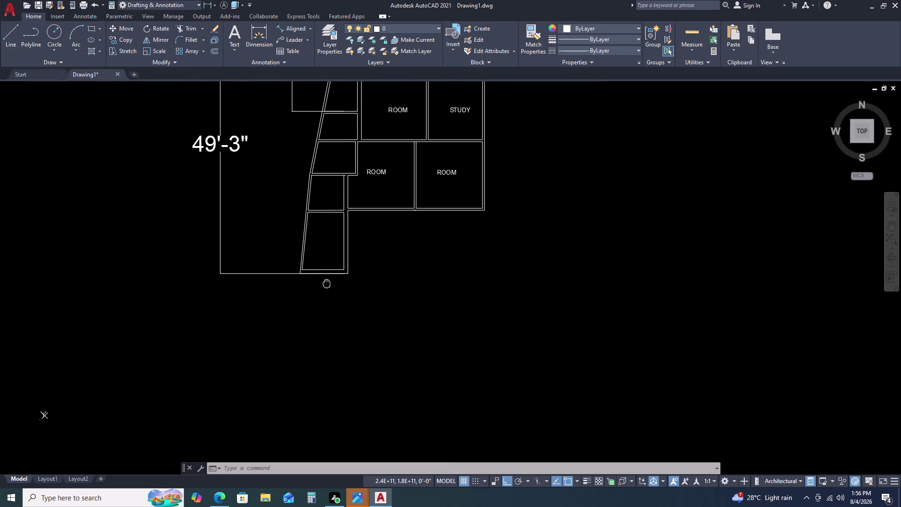
middle_drag(326, 283, 336, 271)
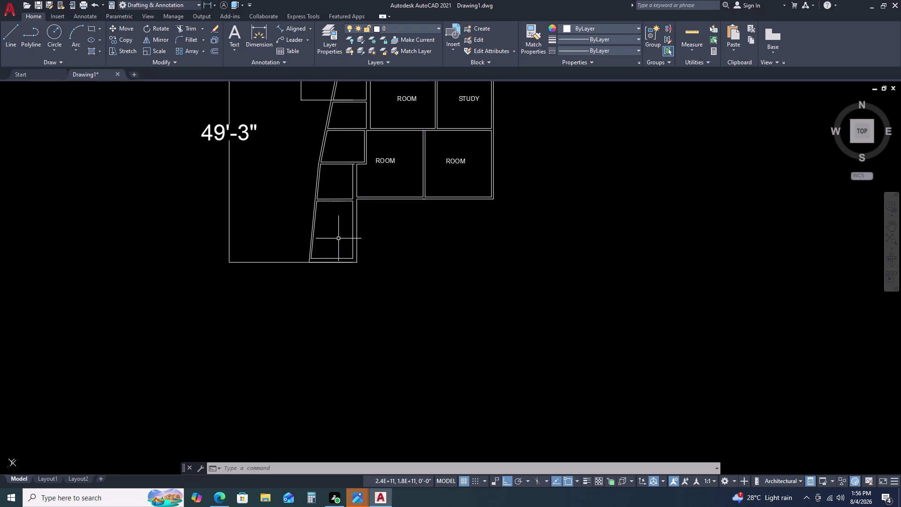
Draw the strip's new bottom and right edge lines, then window-select both.
text(L)
key(space)
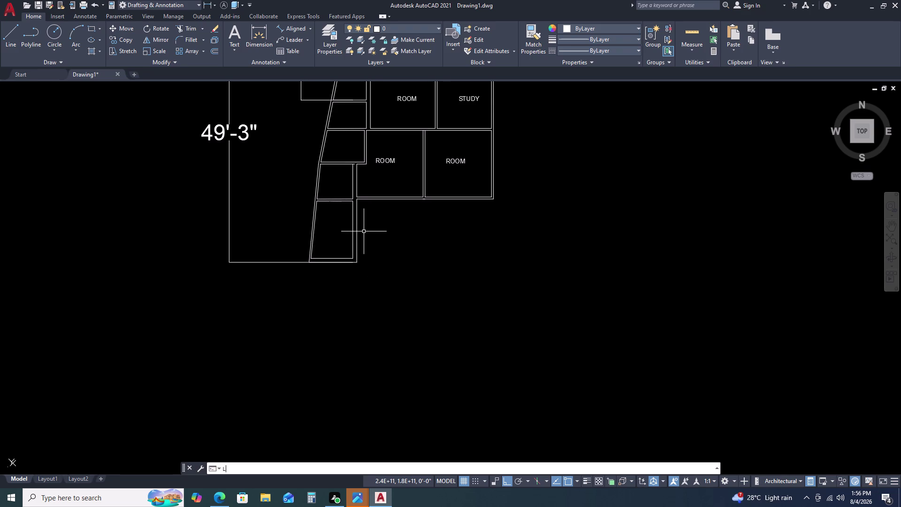
click(355, 228)
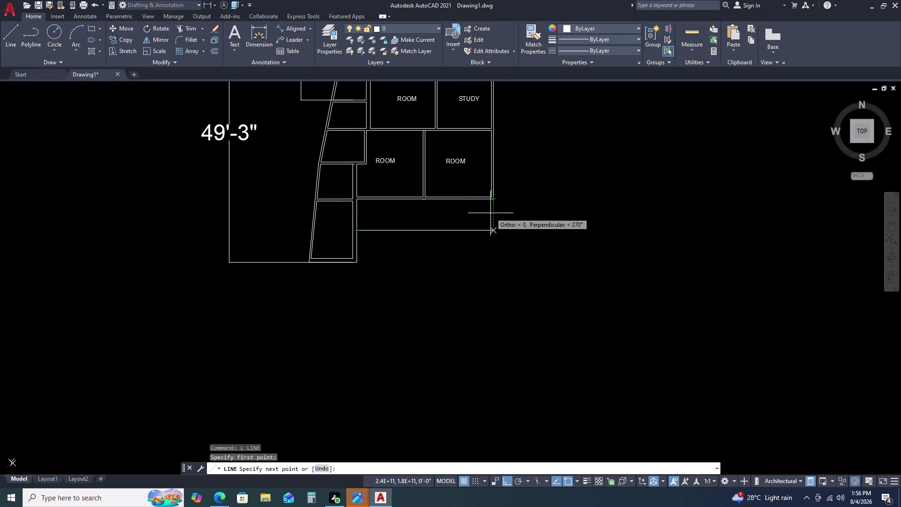
click(493, 233)
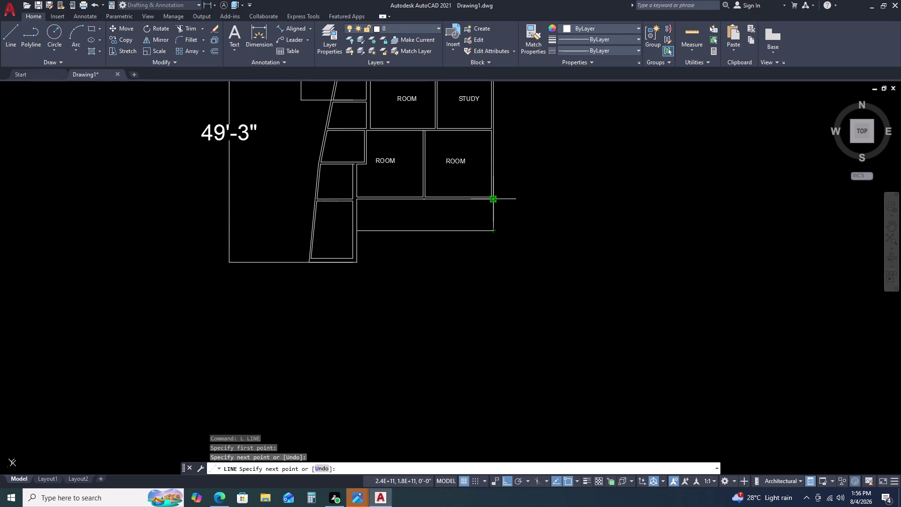
scroll(up, 3)
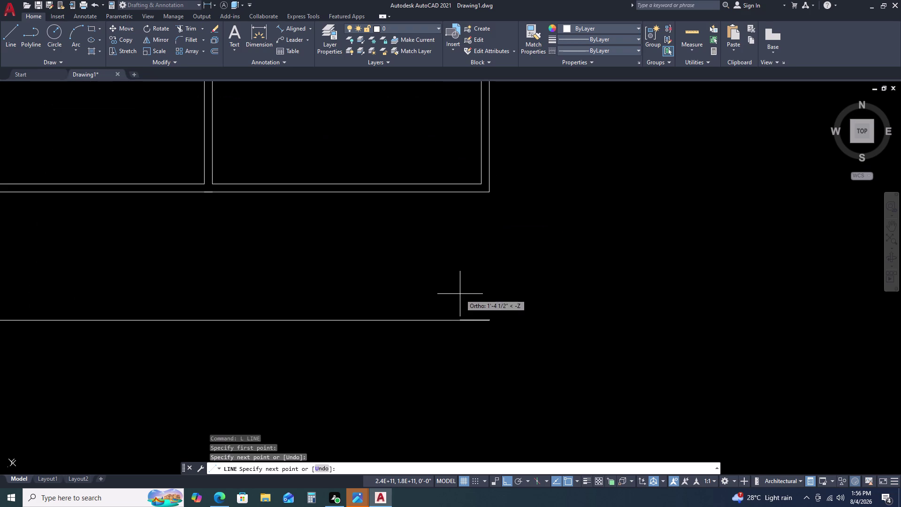
click(491, 192)
key(Escape)
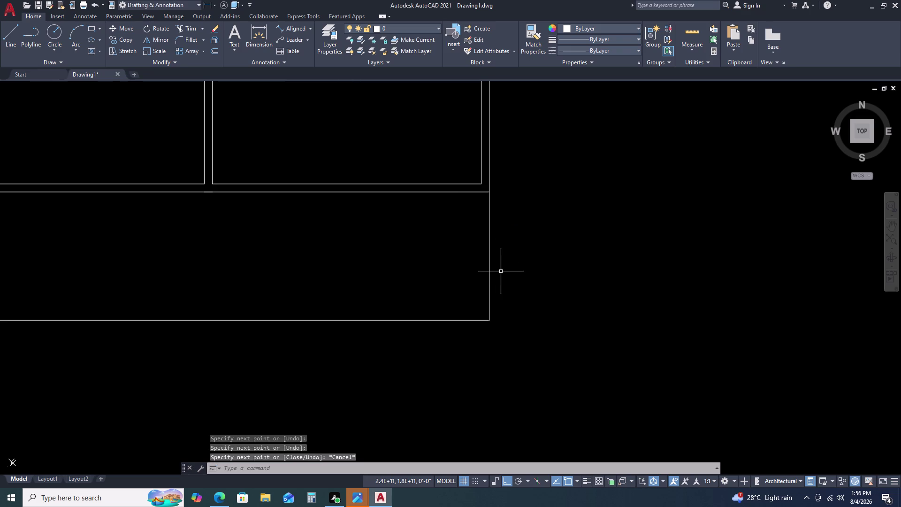
drag(498, 281, 493, 286)
click(385, 345)
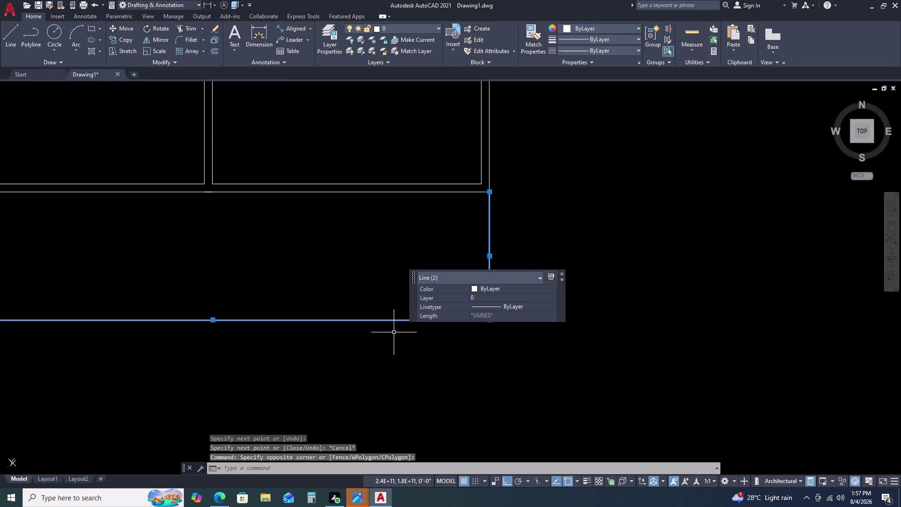
Offset the strip's bottom line downward and right edge outward by 4.5.
text(O)
key(space)
key(4)
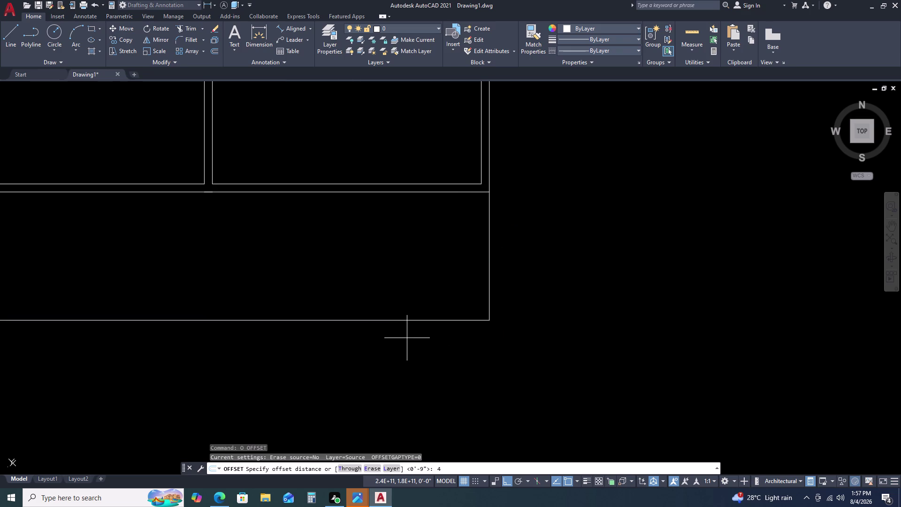
key(period)
key(5)
key(Return)
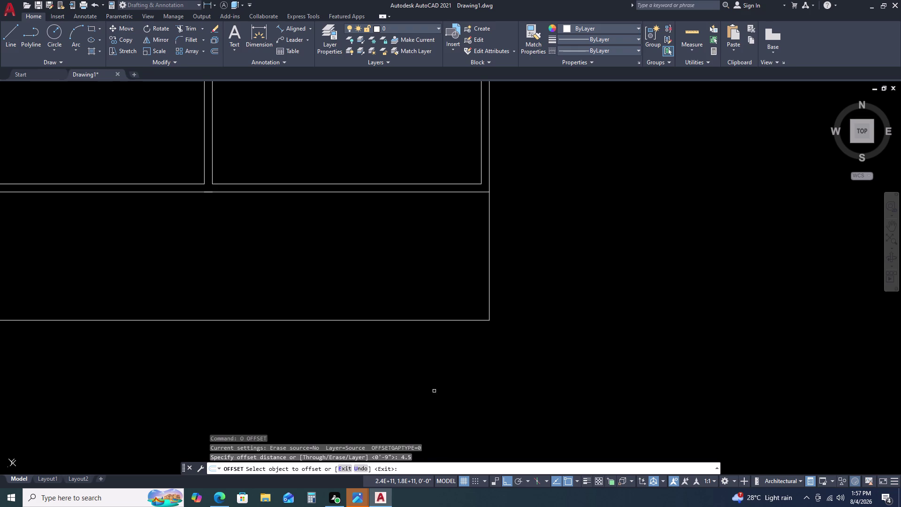
click(415, 320)
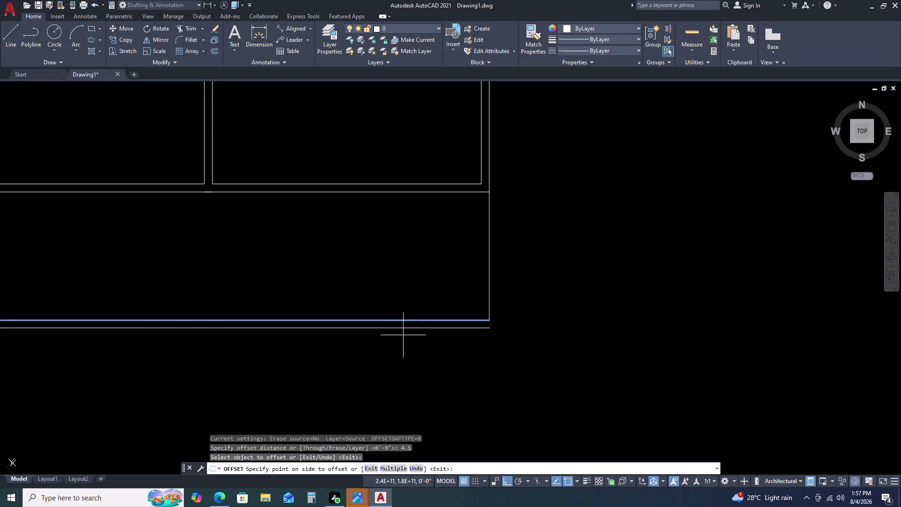
click(404, 341)
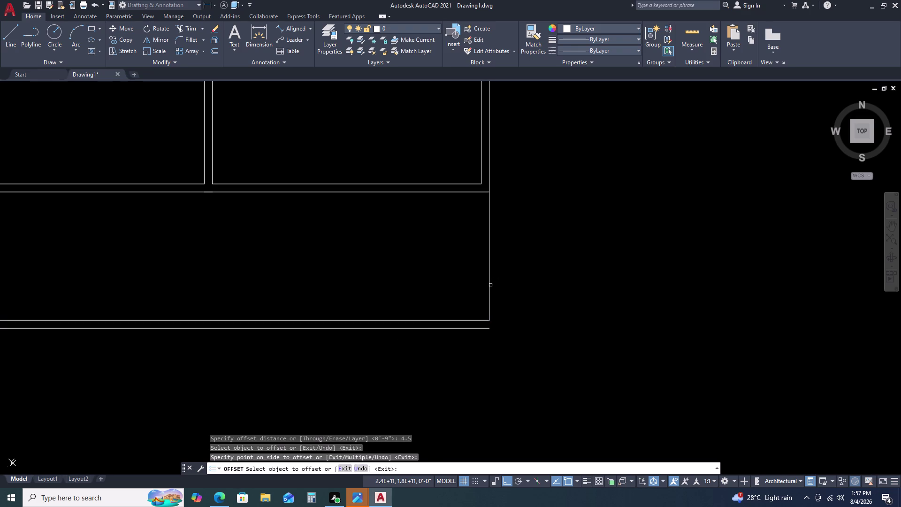
click(489, 286)
click(471, 286)
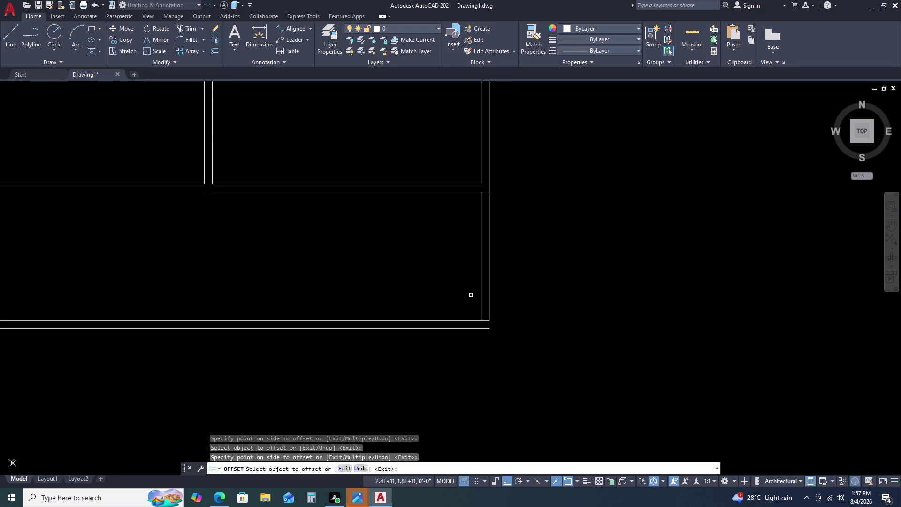
scroll(down, 3)
key(Escape)
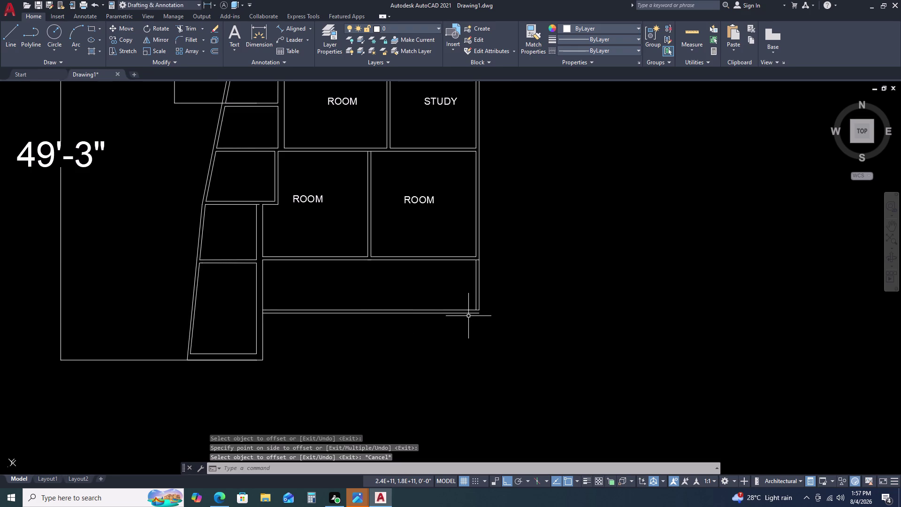
scroll(up, 3)
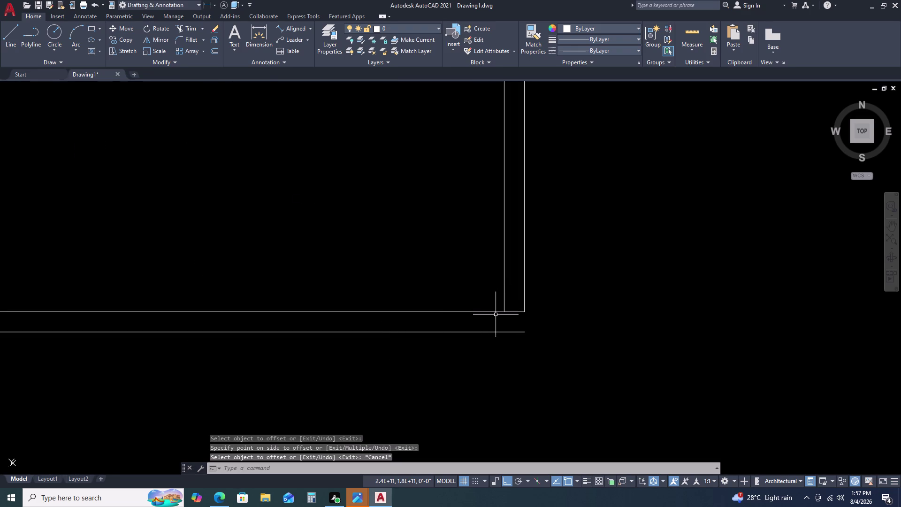
Fillet the outer right wall line with the outer bottom wall line.
key(f)
key(space)
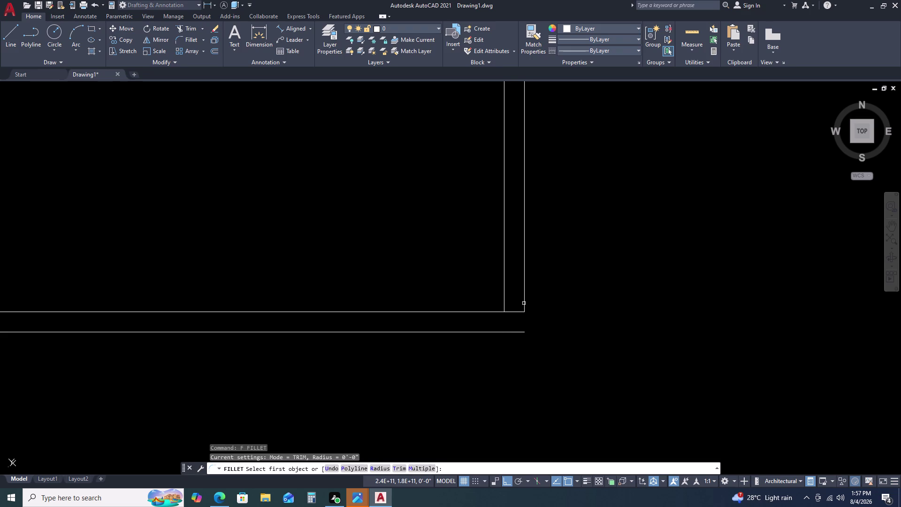
click(525, 302)
click(511, 331)
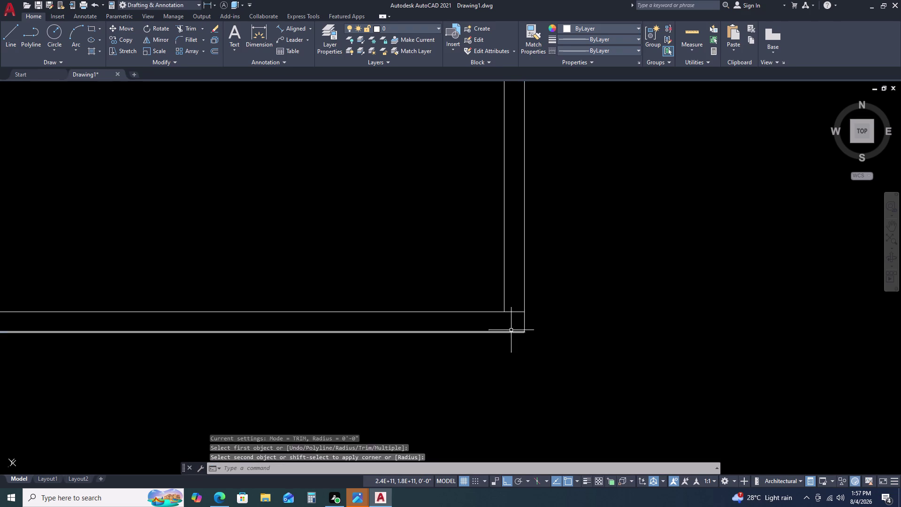
key(Escape)
key(Escape)
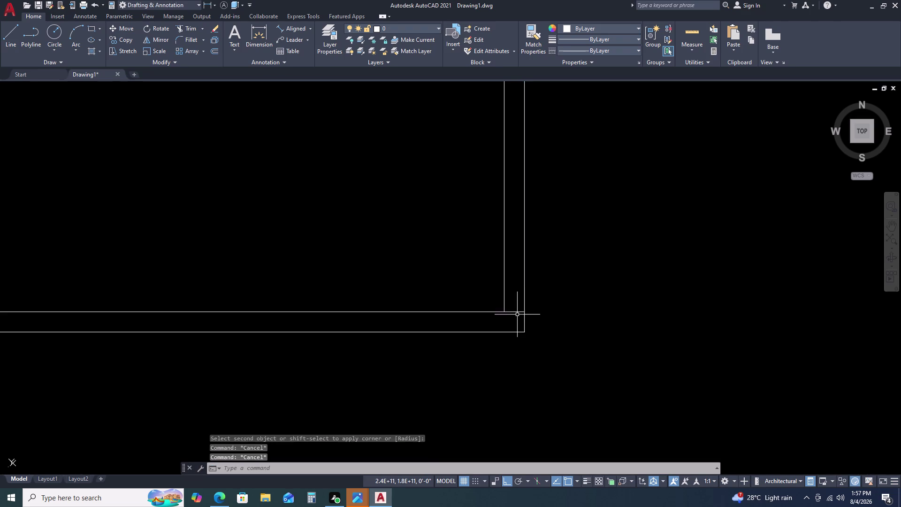
Trim the overlapping line at the corner and the overhanging line piece.
text(TR)
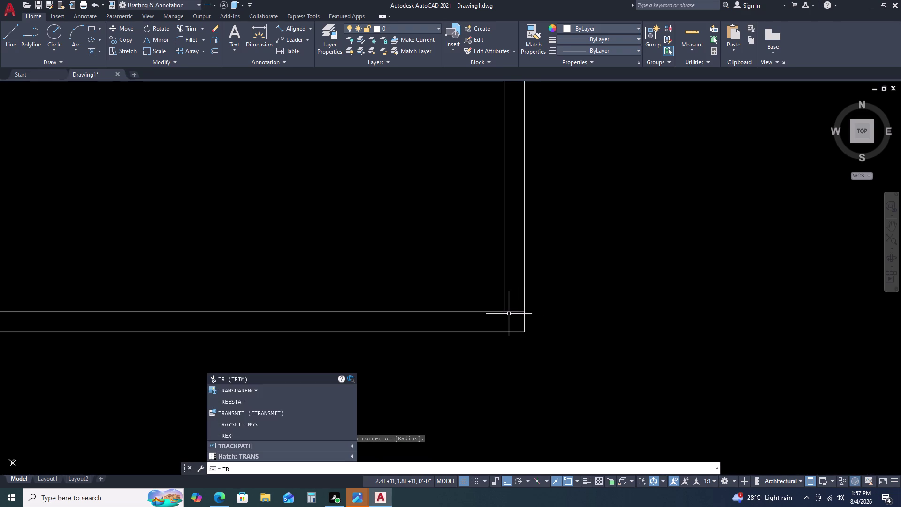
key(space)
scroll(down, 3)
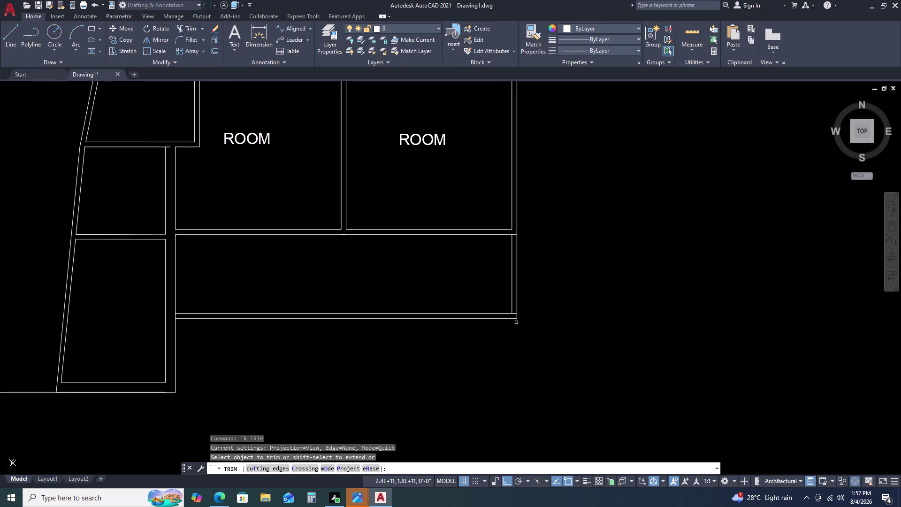
scroll(up, 3)
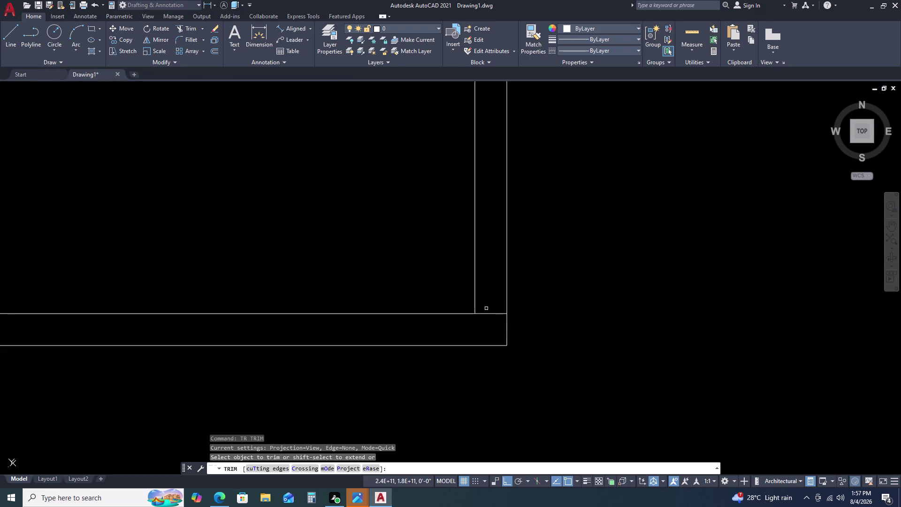
click(484, 314)
scroll(down, 3)
scroll(down, 3)
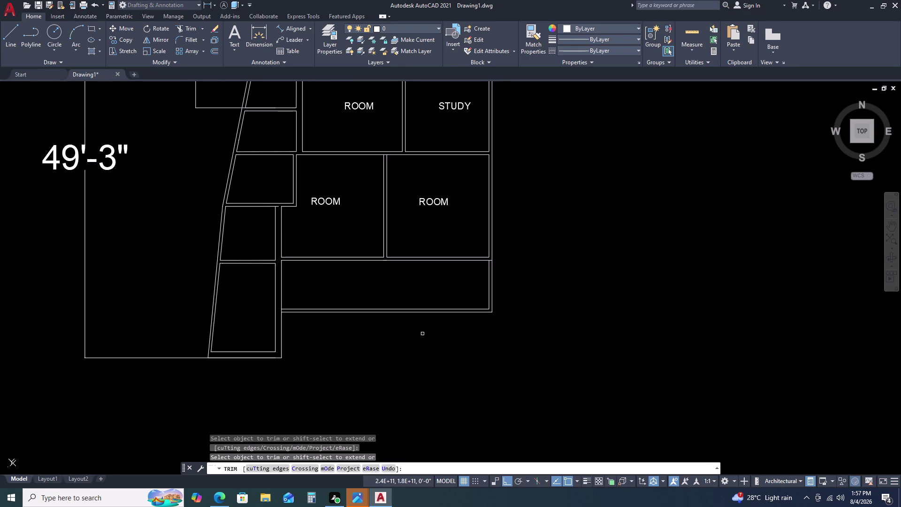
scroll(up, 3)
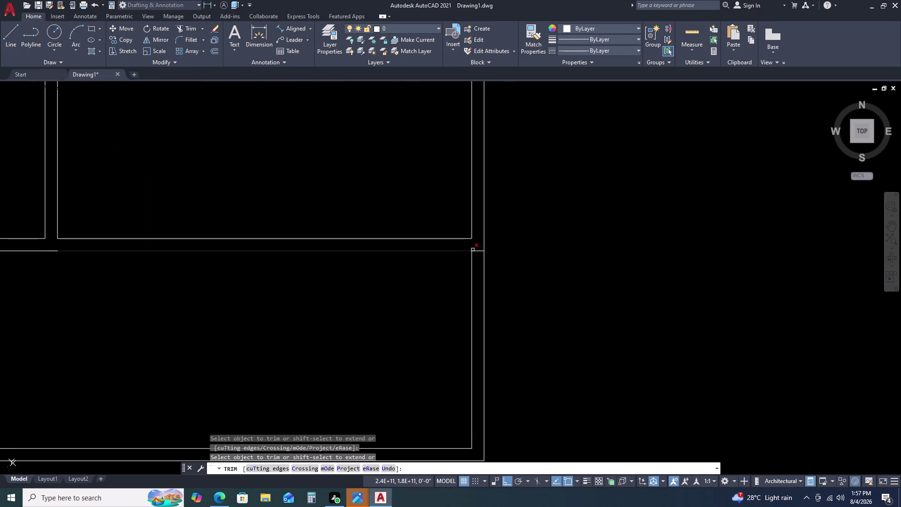
click(477, 249)
scroll(down, 3)
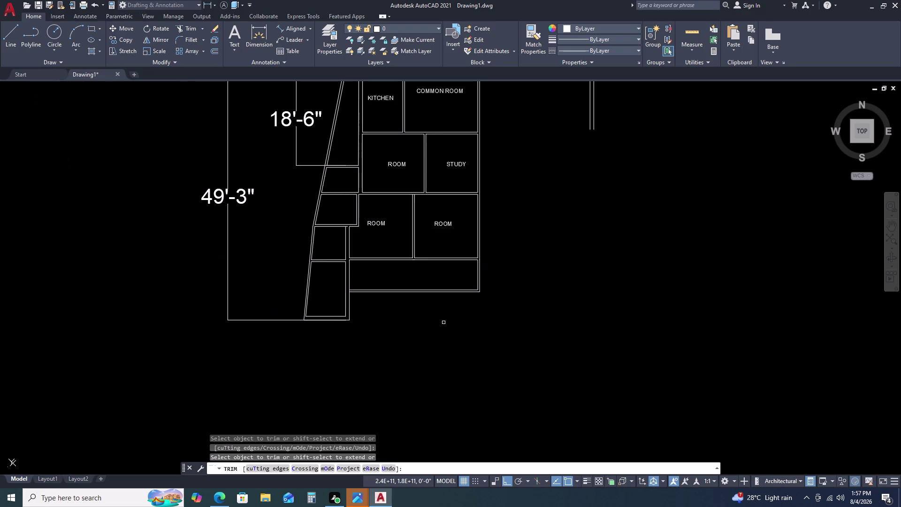
key(Escape)
Delete the short stray wall segment at the right wall.
scroll(up, 3)
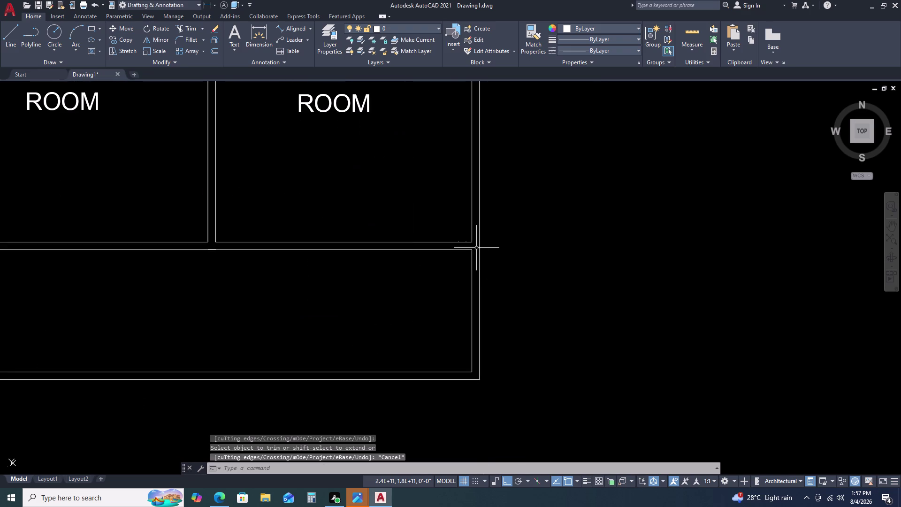
scroll(up, 3)
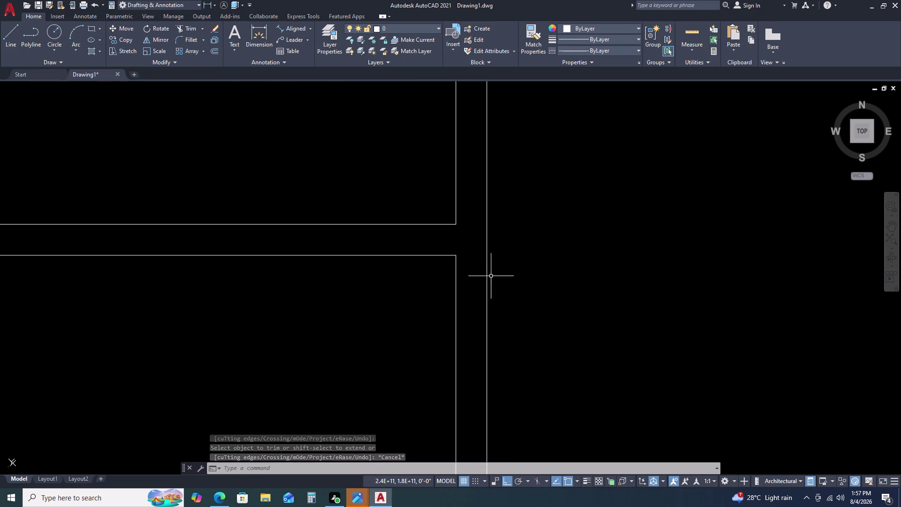
click(487, 299)
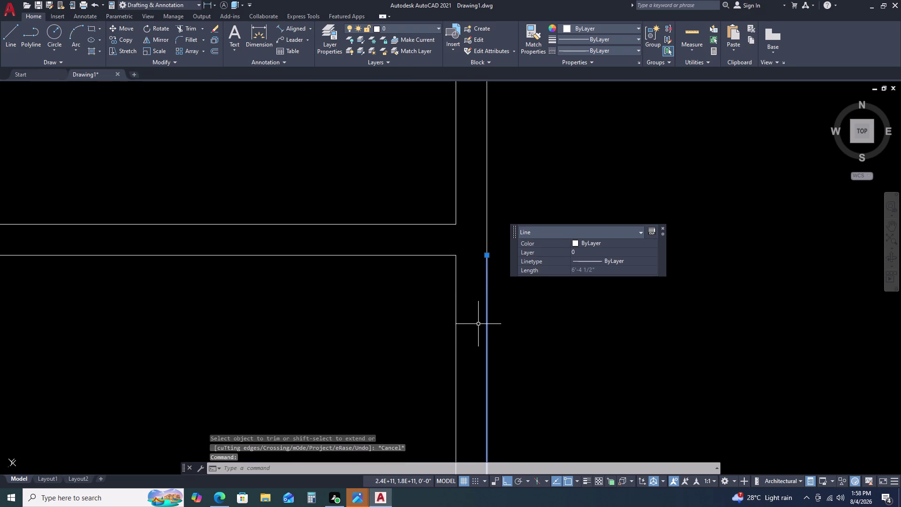
key(Delete)
Grip-stretch the outer right wall line down to meet the bottom wall.
click(486, 231)
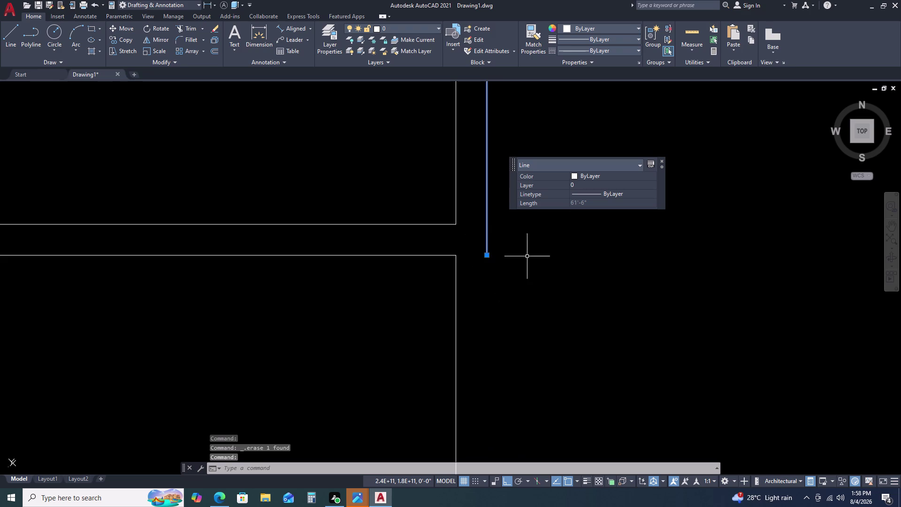
scroll(down, 3)
click(514, 259)
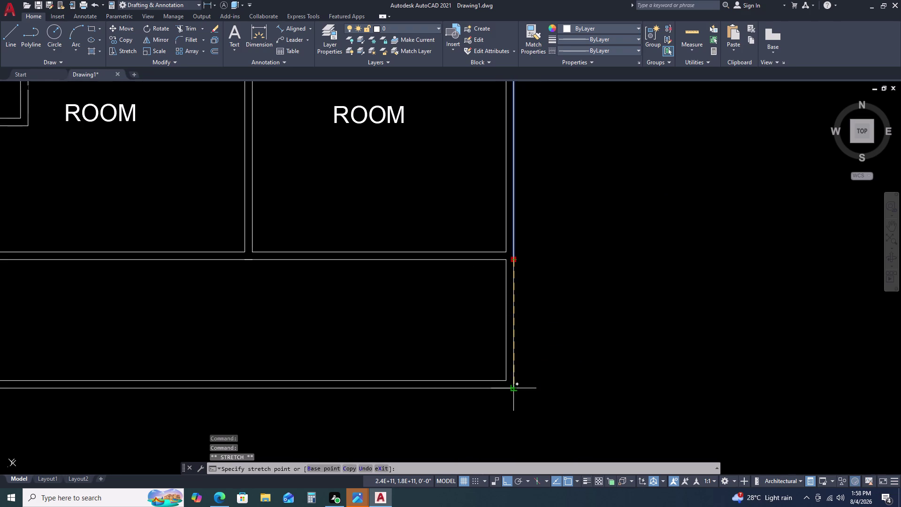
click(512, 387)
key(Escape)
scroll(down, 3)
middle_drag(444, 325, 444, 320)
middle_drag(445, 314, 446, 286)
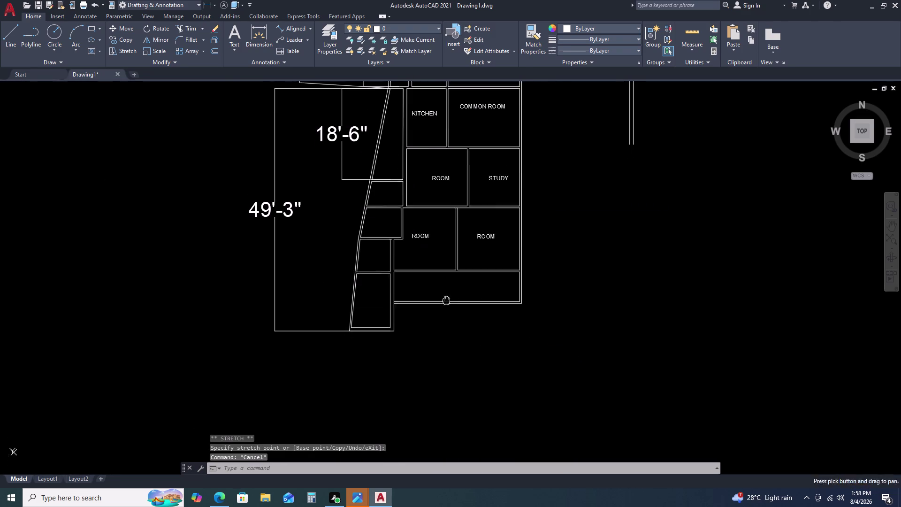
Pan to the plan's bottom wall corner and select the bottom wall line.
middle_drag(446, 286, 447, 268)
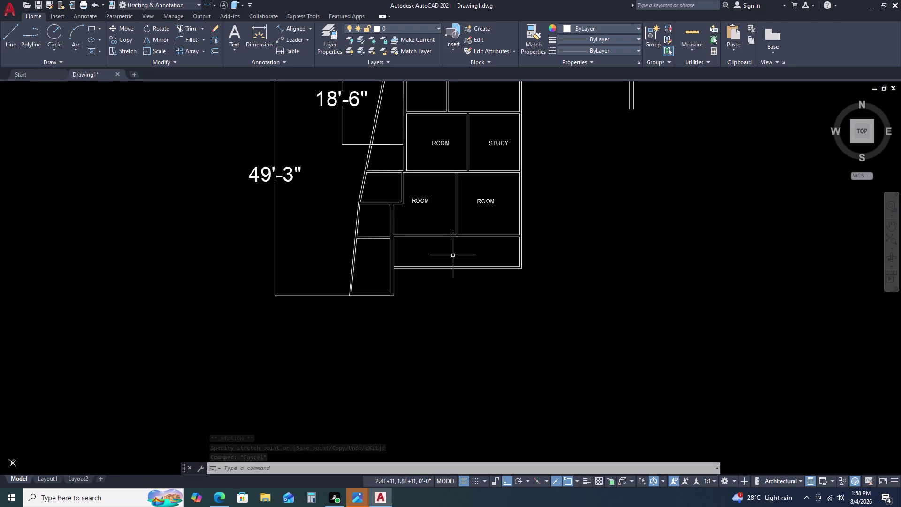
middle_drag(338, 298, 338, 289)
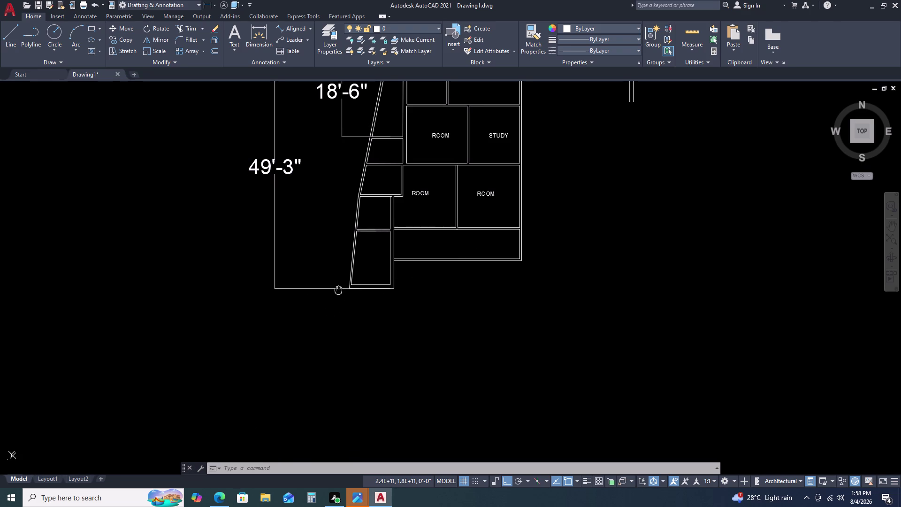
middle_drag(338, 289, 348, 238)
scroll(up, 3)
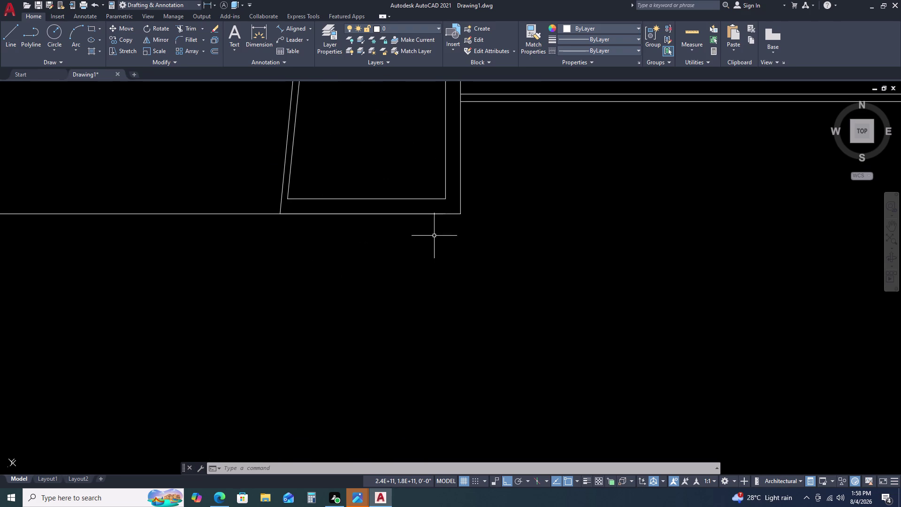
click(459, 213)
key(Escape)
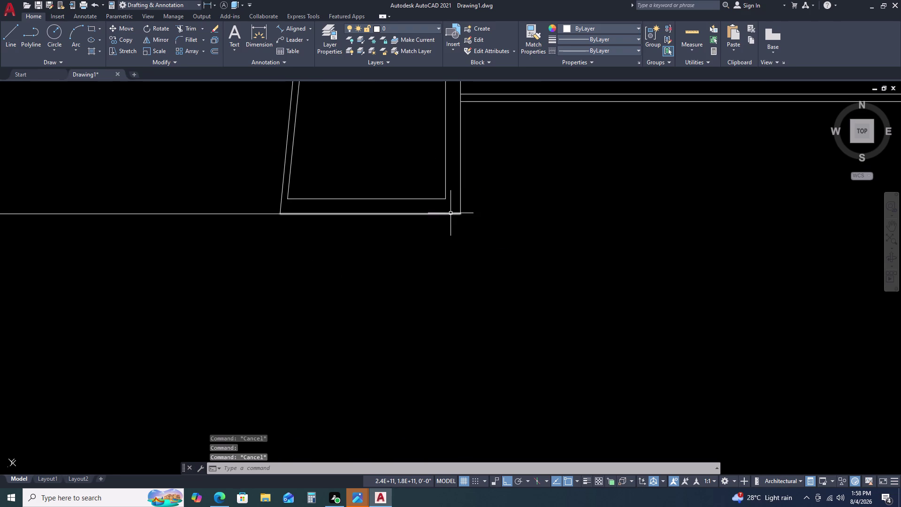
click(451, 213)
Offset the bottom wall 7'-6" downward, then grab the 49'-3" dimension's lower grip.
text(O)
key(space)
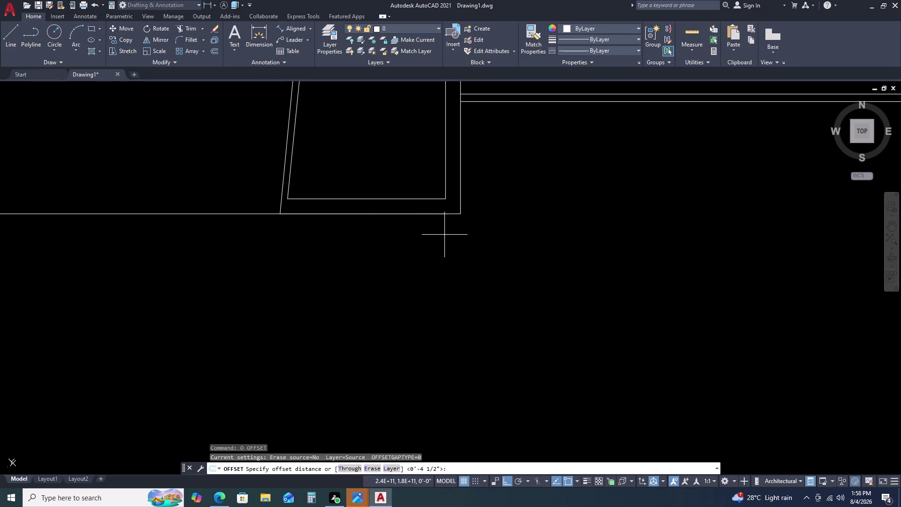
scroll(down, 3)
scroll(down, 3)
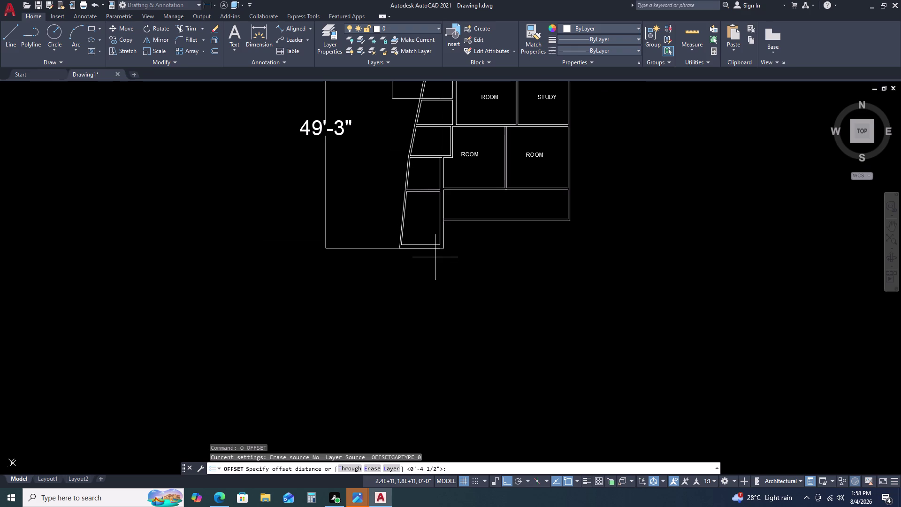
key(7)
key(apostrophe)
key(6)
key(Return)
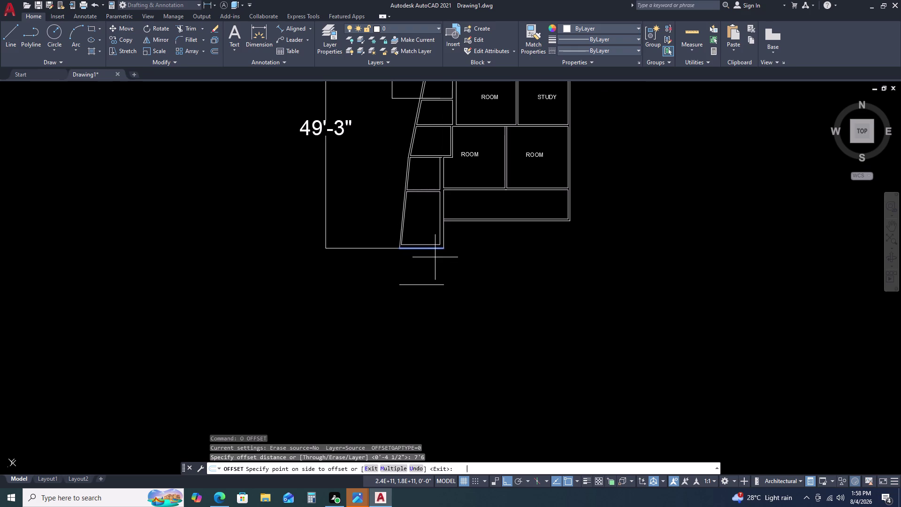
click(435, 258)
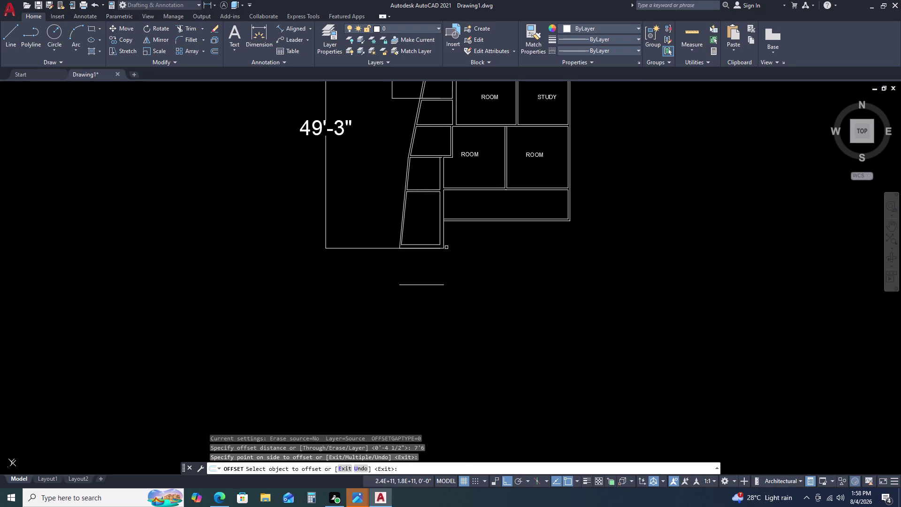
key(Escape)
click(391, 248)
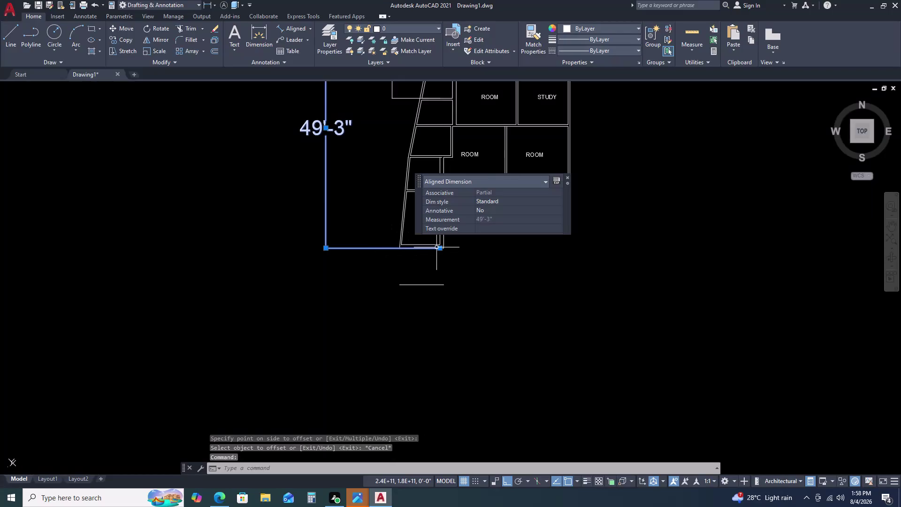
click(439, 249)
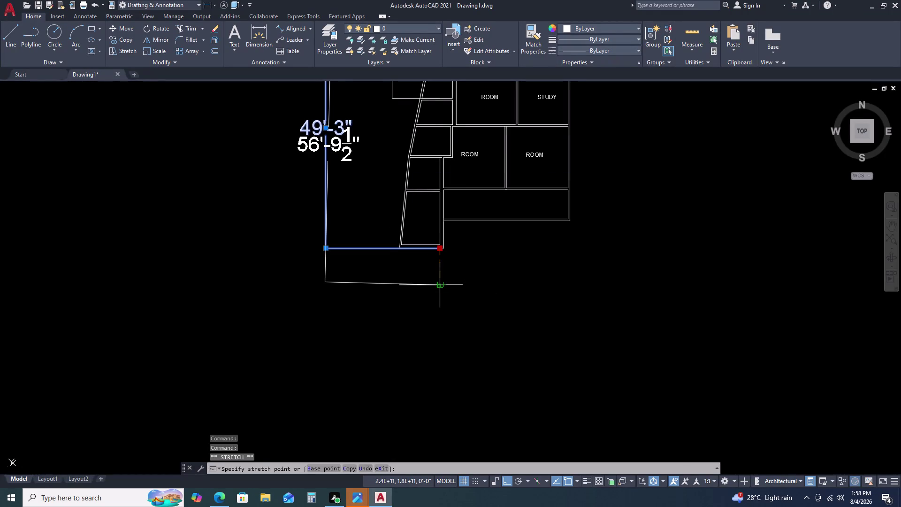
Stretch the slanted-wall aligned dimension's lower end onto the new offset line's end, reading 57'-7 1/2".
click(441, 285)
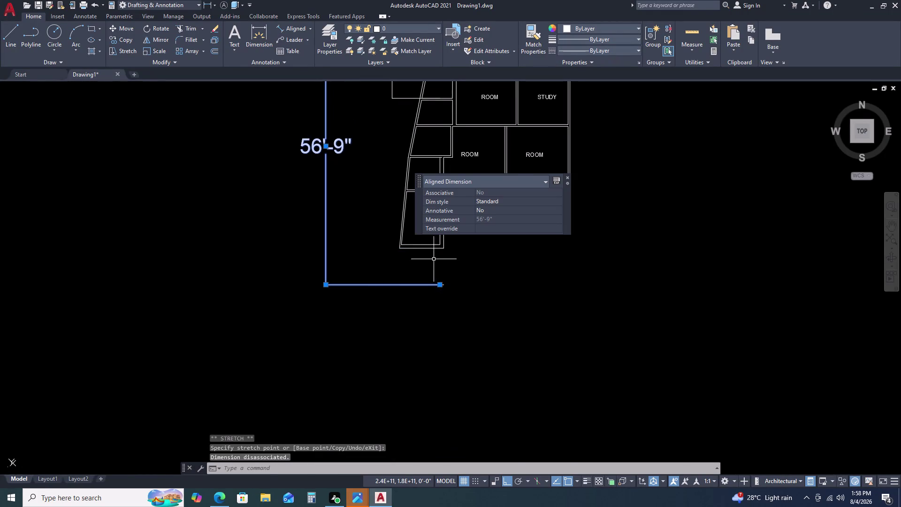
scroll(down, 3)
middle_click(431, 260)
scroll(up, 3)
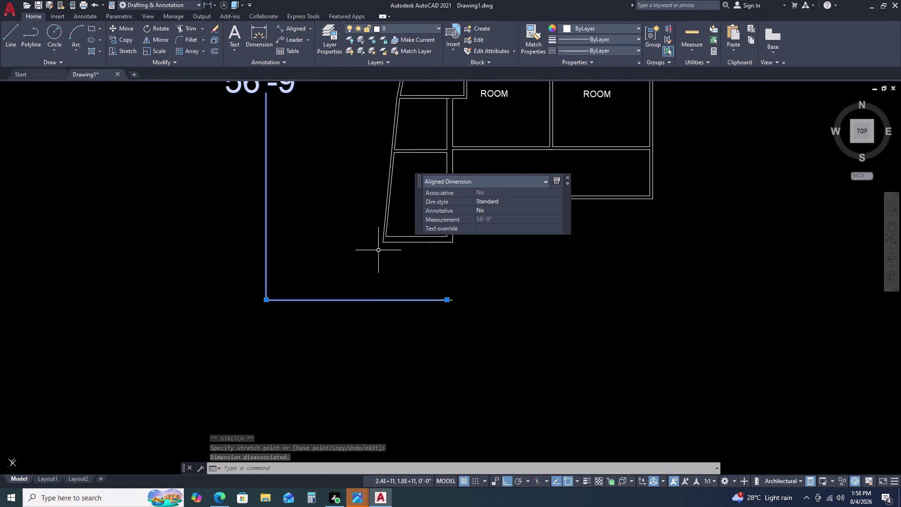
scroll(up, 3)
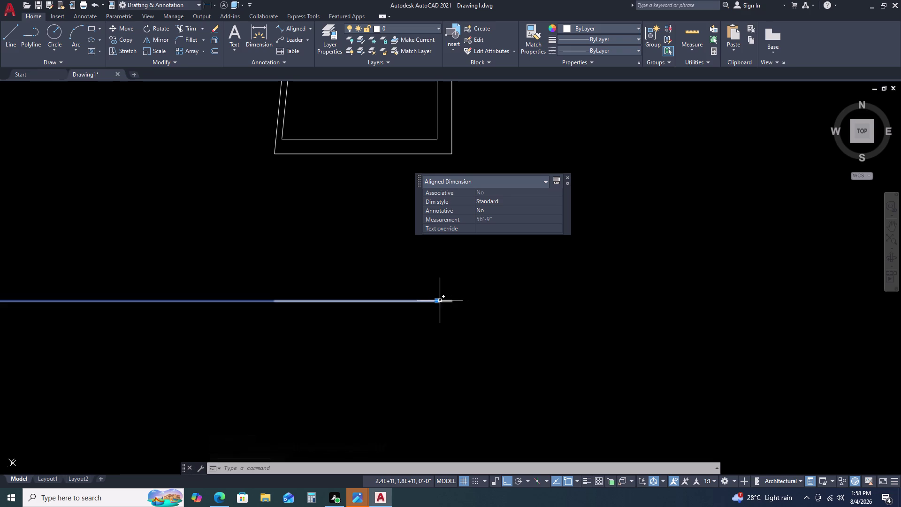
click(437, 301)
click(243, 298)
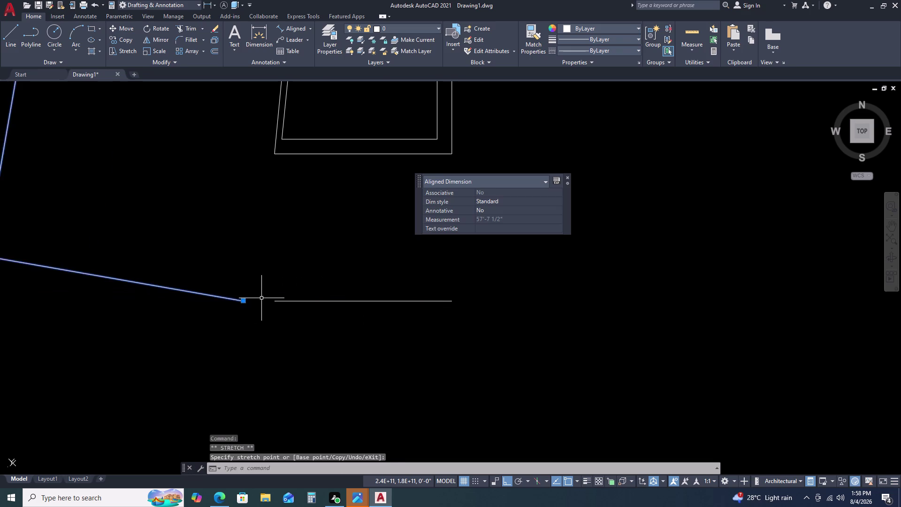
scroll(down, 3)
key(Escape)
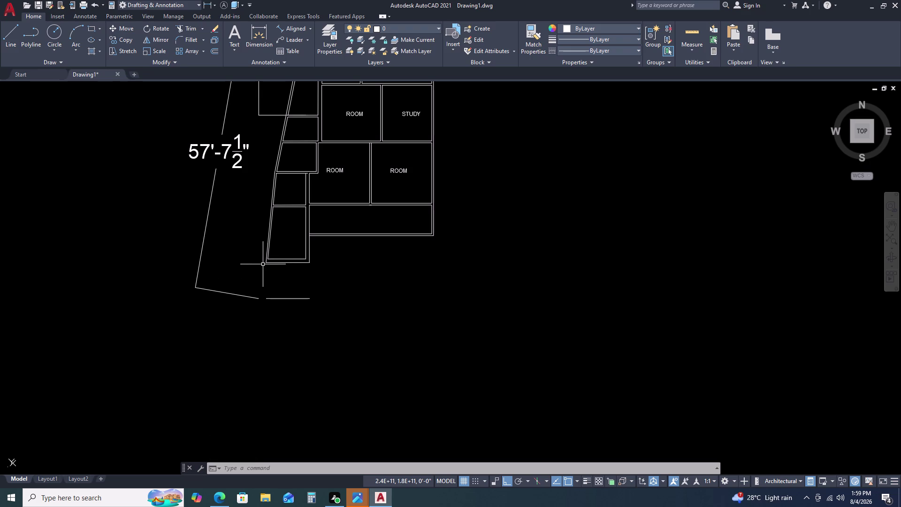
scroll(up, 3)
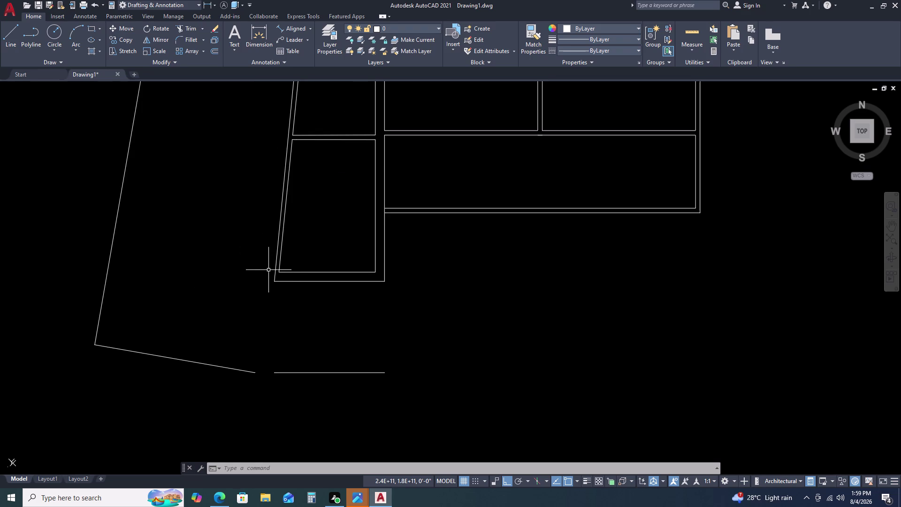
Grab the slanted left wall's bottom endpoint, then cancel without stretching it.
click(274, 279)
click(274, 278)
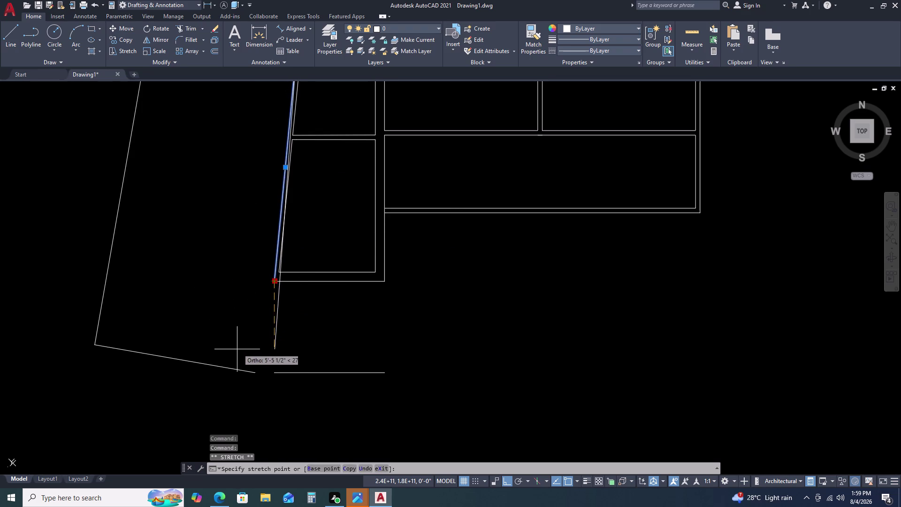
key(Escape)
scroll(down, 3)
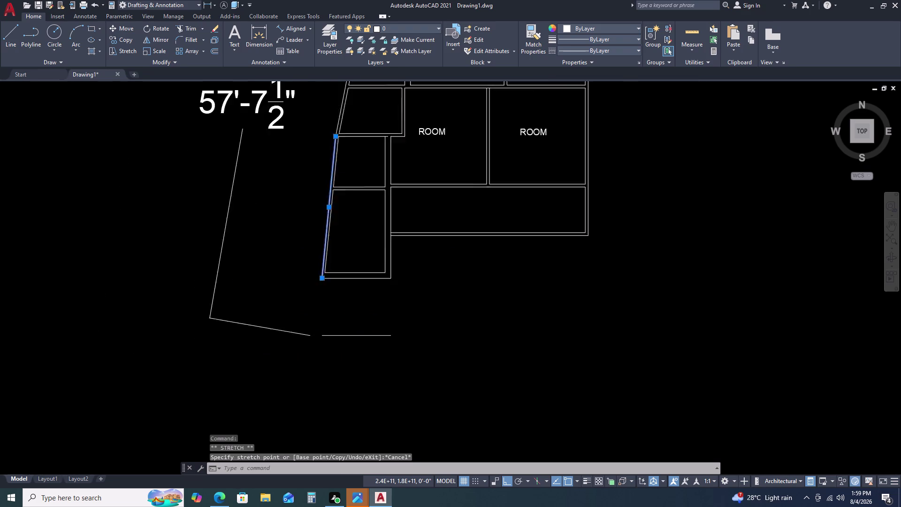
middle_drag(514, 269, 447, 283)
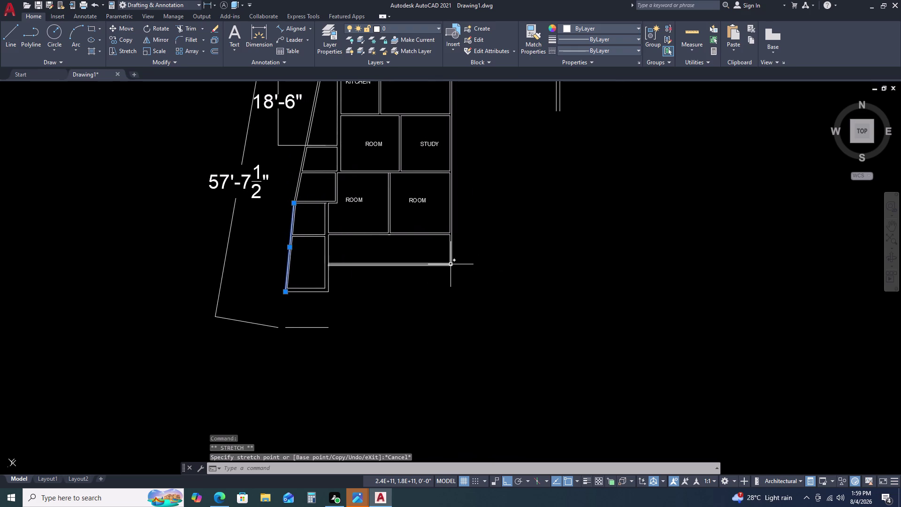
scroll(up, 3)
Stretch the right outer wall's bottom endpoint down to the new bottom line's level.
click(452, 257)
click(450, 264)
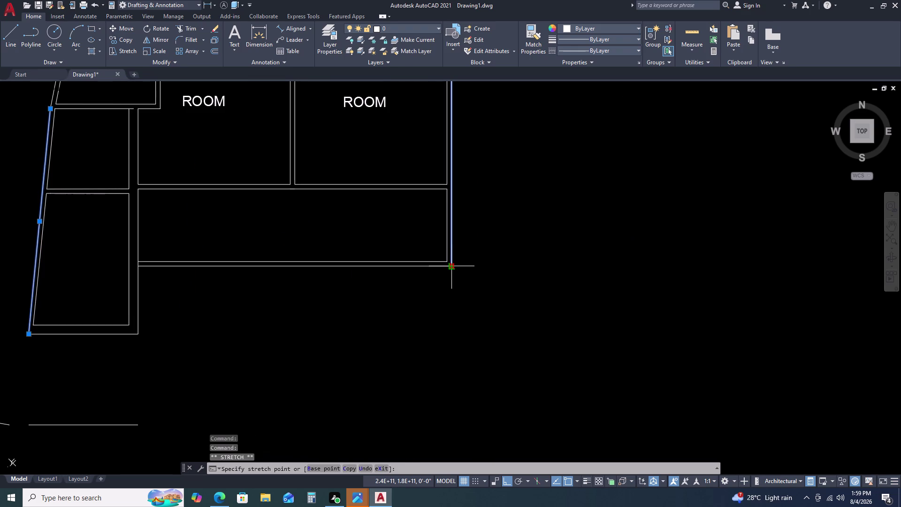
click(451, 431)
scroll(down, 3)
key(Escape)
middle_drag(460, 374, 462, 359)
middle_click(466, 333)
middle_drag(468, 326, 478, 286)
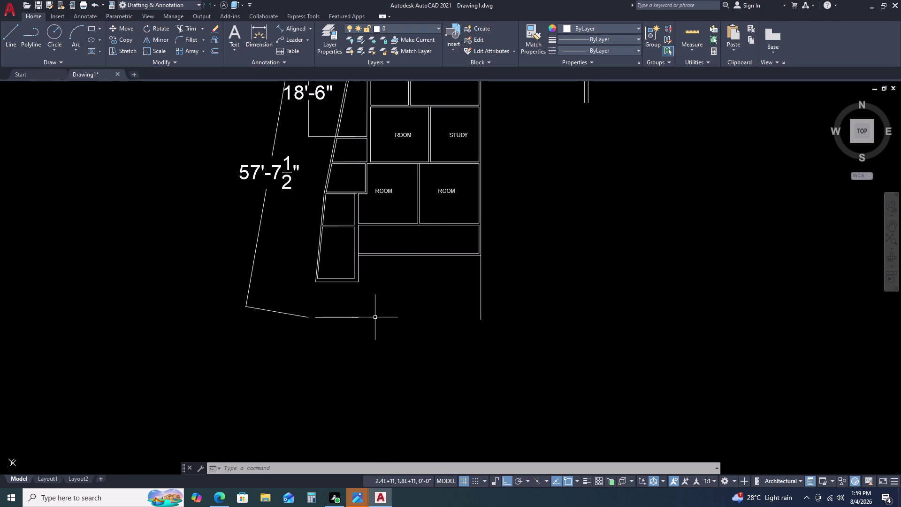
Extend the new bottom line to the right wall using EXTEND.
key(e)
key(x)
key(space)
click(352, 317)
key(Escape)
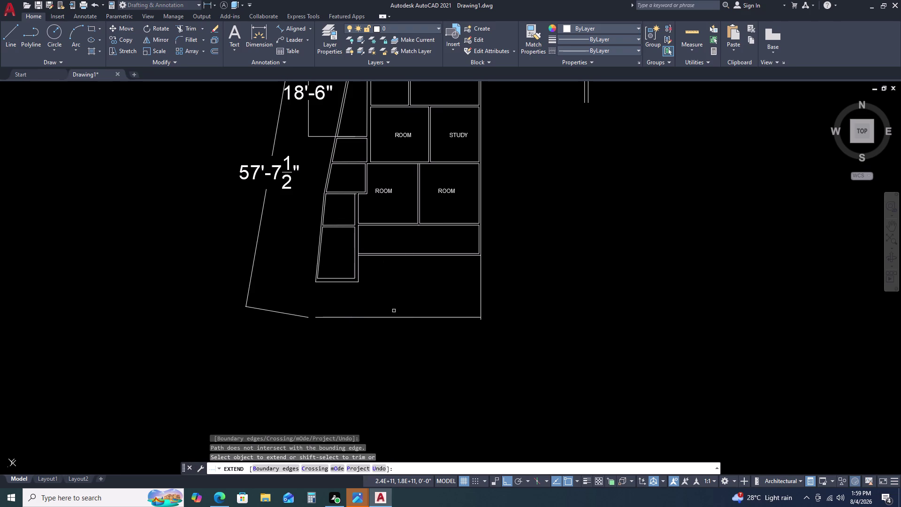
key(t)
key(space)
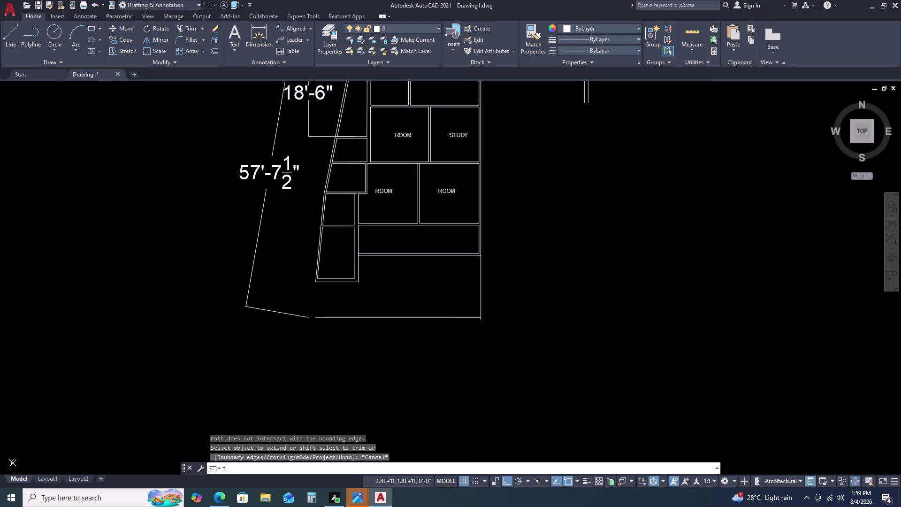
scroll(up, 3)
key(Escape)
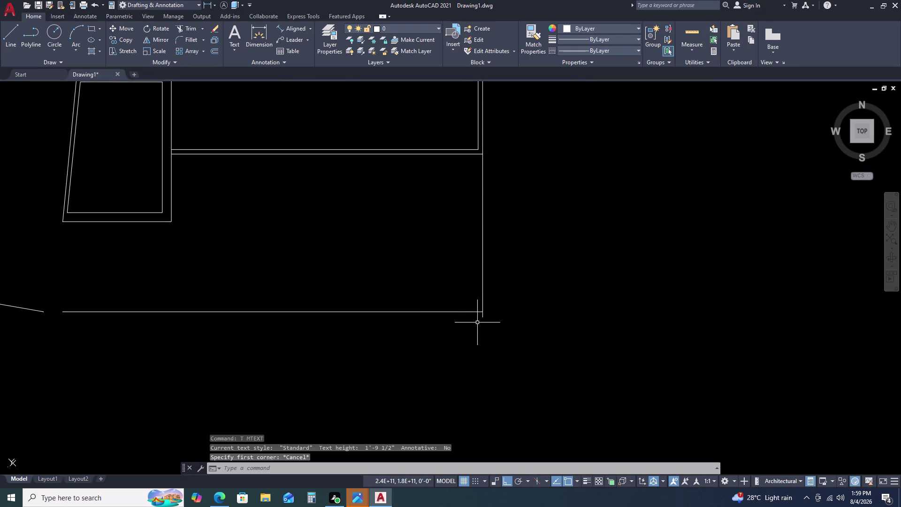
Trim the right wall's overshoot below the new corner with TR.
text(T)
key(space)
key(Escape)
text(TR)
key(space)
scroll(up, 3)
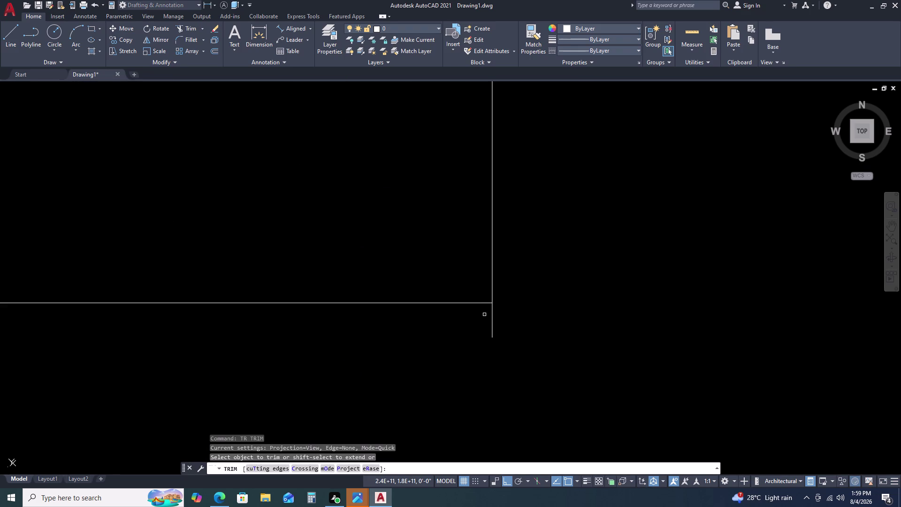
click(493, 318)
scroll(down, 3)
key(Escape)
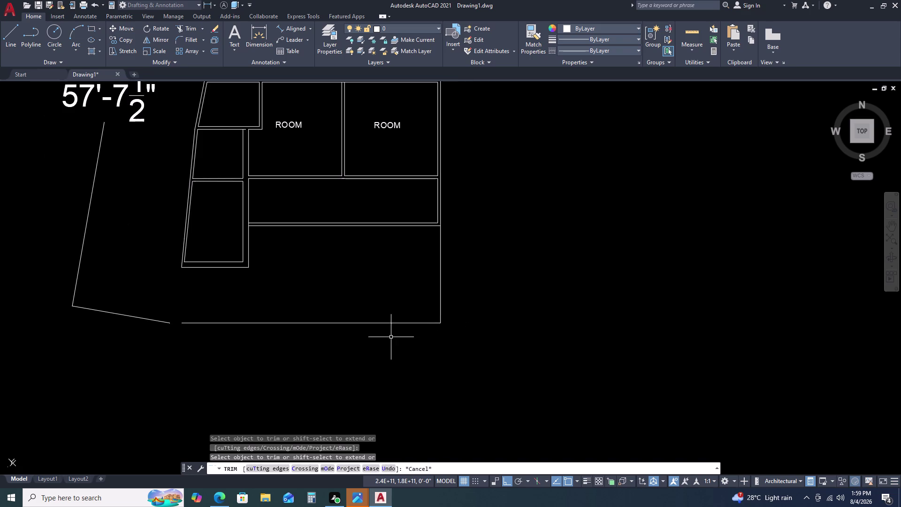
middle_drag(292, 297, 540, 268)
middle_click(541, 267)
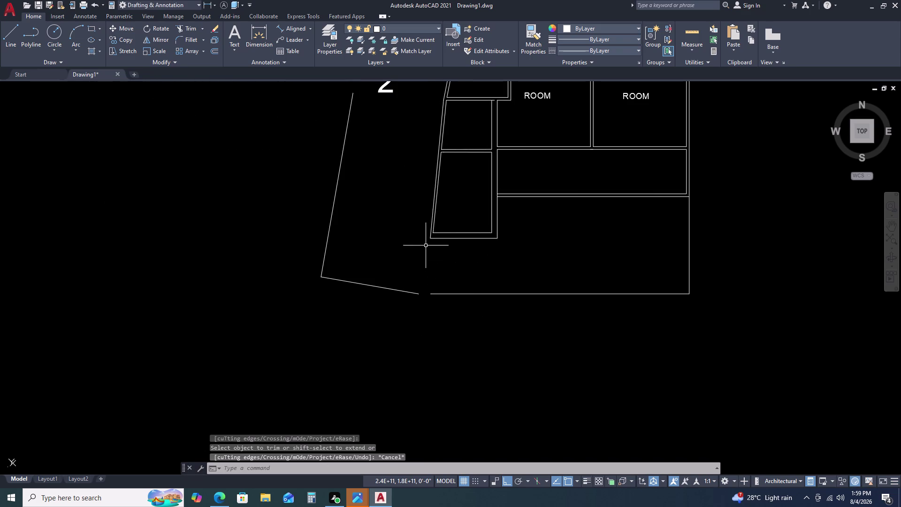
scroll(up, 3)
scroll(down, 3)
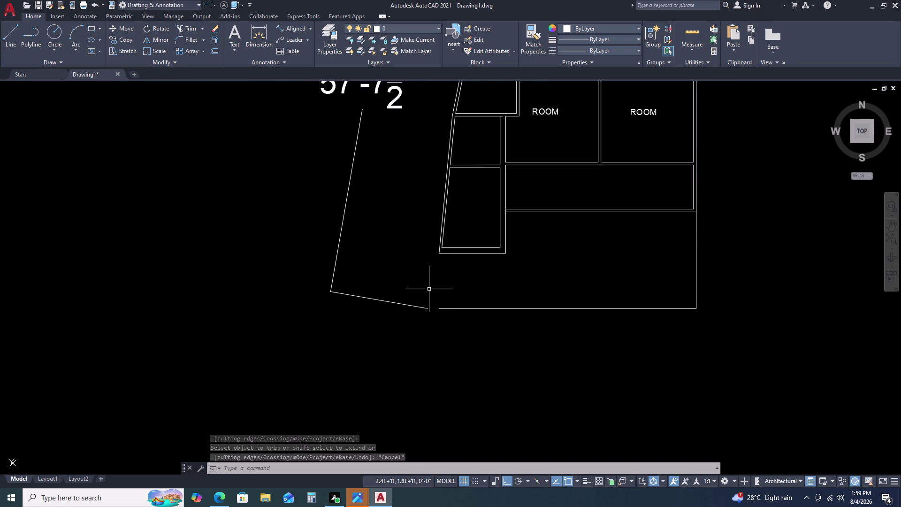
text(L)
key(space)
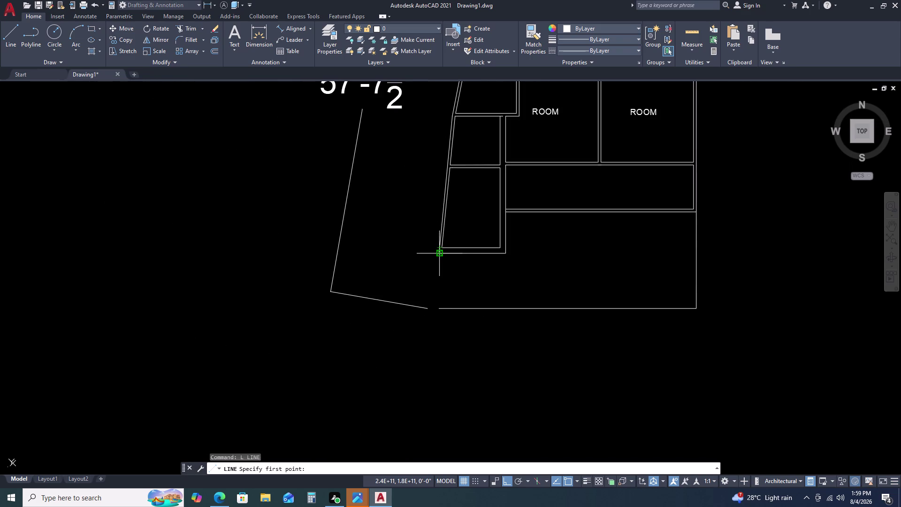
Draw a vertical line from the slanted wall's bottom corner down to the new bottom line.
click(436, 254)
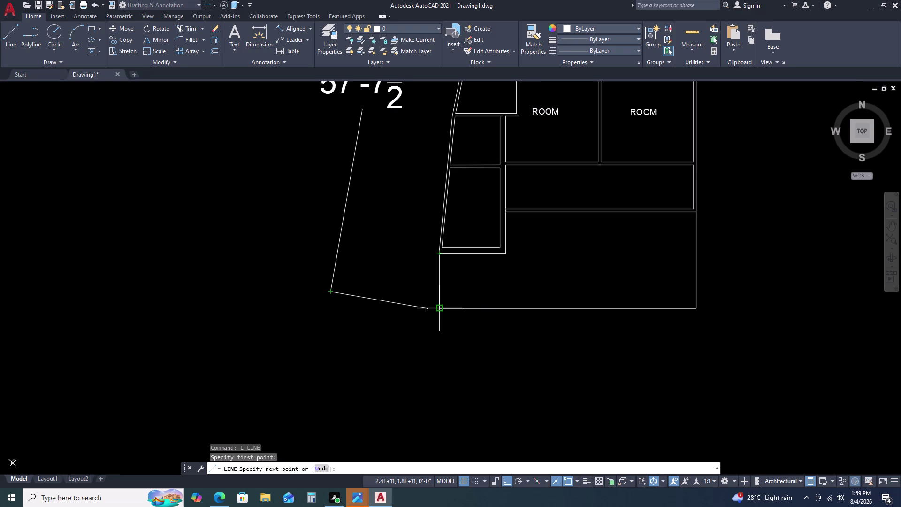
click(441, 309)
key(Escape)
scroll(down, 3)
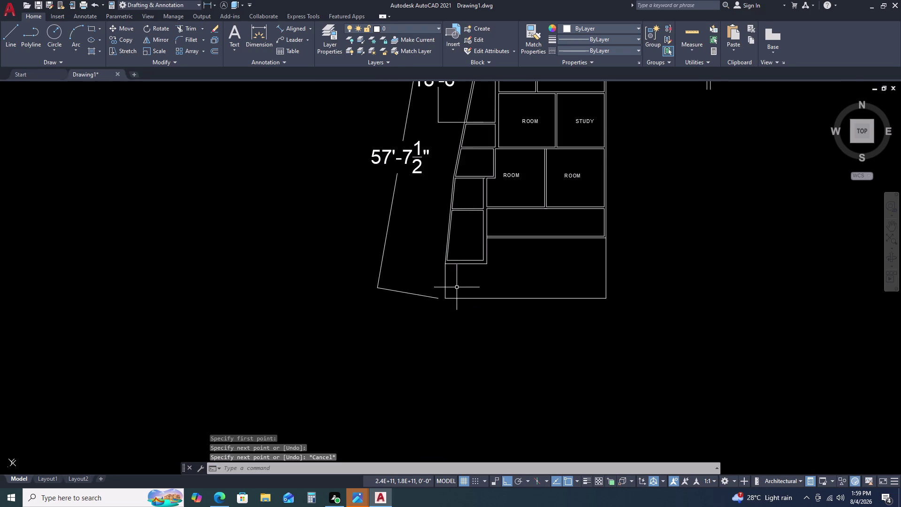
scroll(up, 3)
middle_click(504, 279)
middle_drag(504, 279, 486, 271)
middle_drag(477, 267, 468, 265)
middle_click(468, 265)
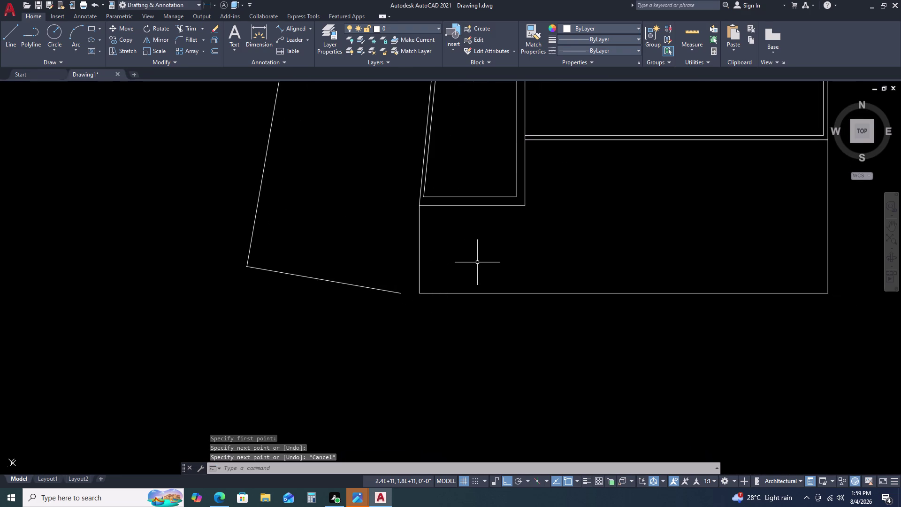
Draw a second vertical line from the room strip's inner corner down to the bottom line.
key(space)
click(423, 197)
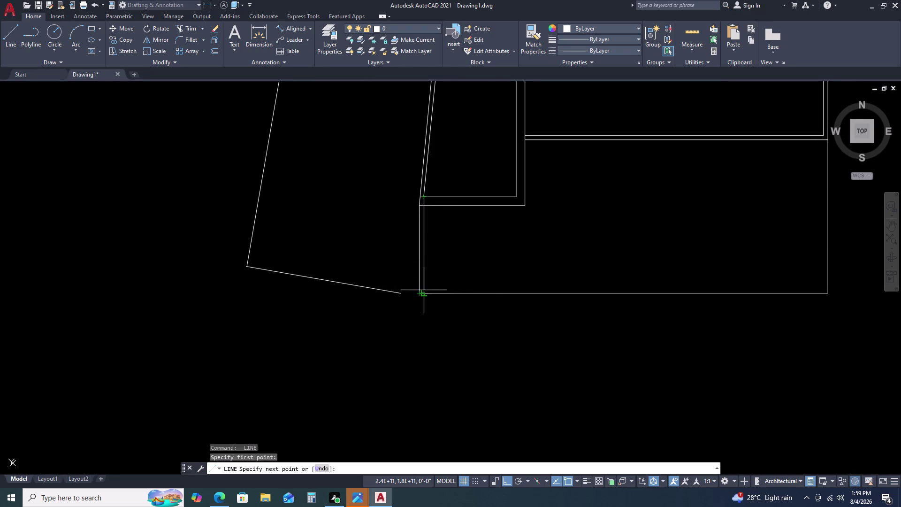
click(423, 293)
key(Escape)
scroll(down, 3)
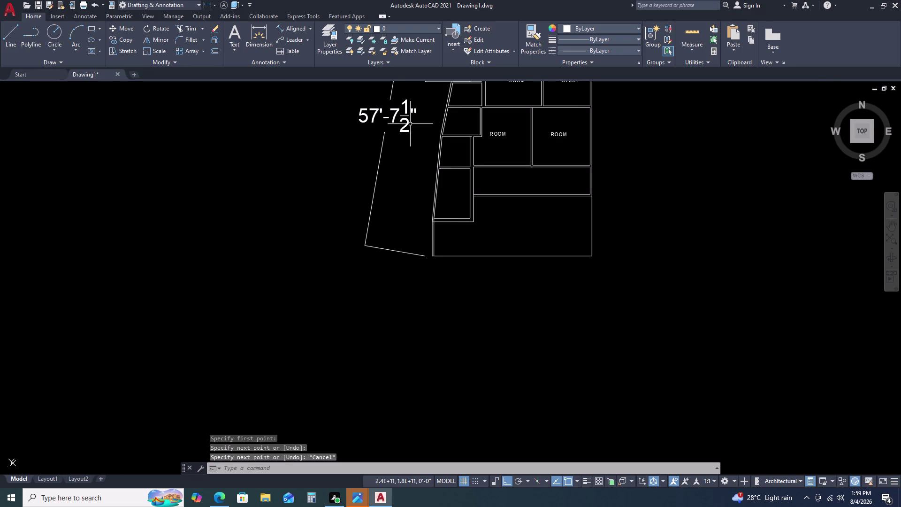
click(405, 120)
click(381, 122)
key(Escape)
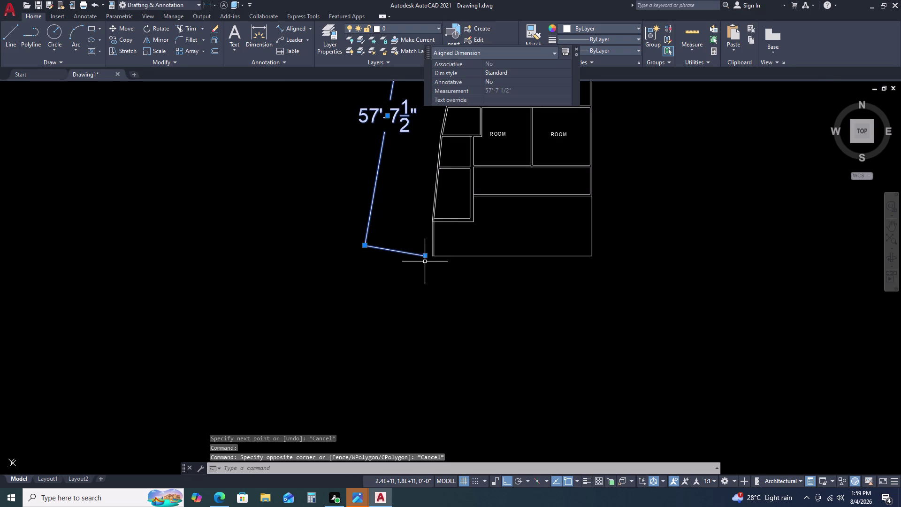
Move the left overall dimension's lower end to the new corner, so it reads 56'-9".
click(426, 255)
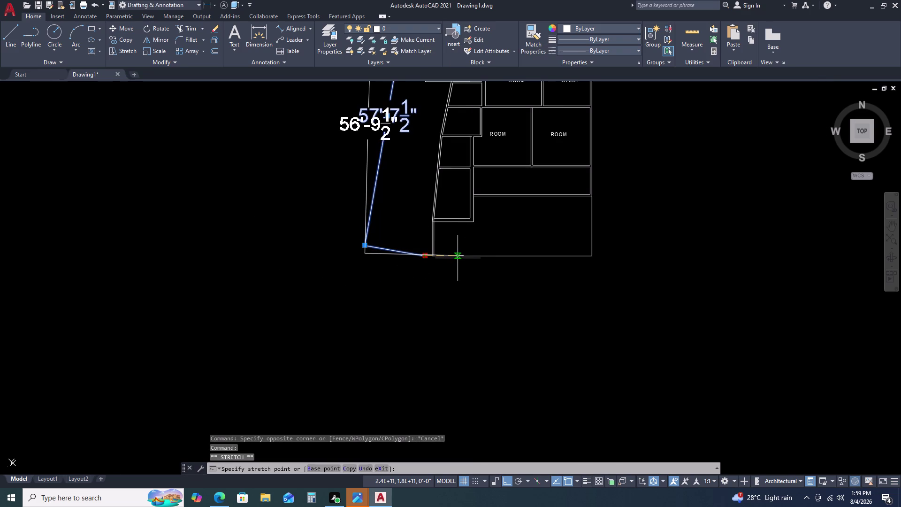
click(466, 259)
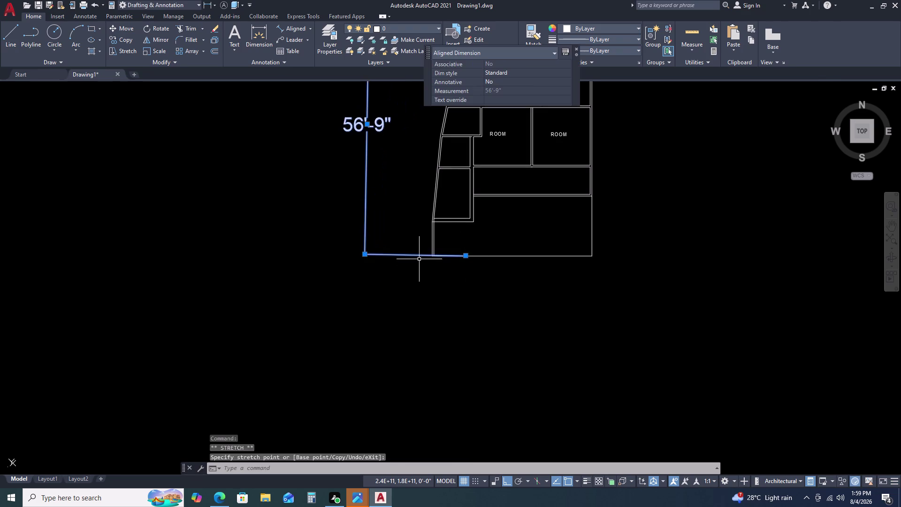
key(Escape)
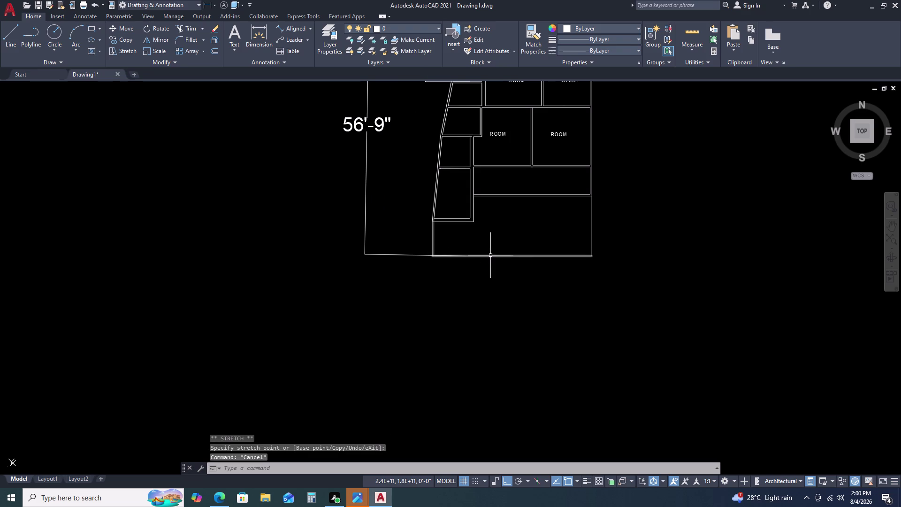
Erase the new space's bottom edge line and bring up the Arc drawing methods.
click(572, 254)
key(Delete)
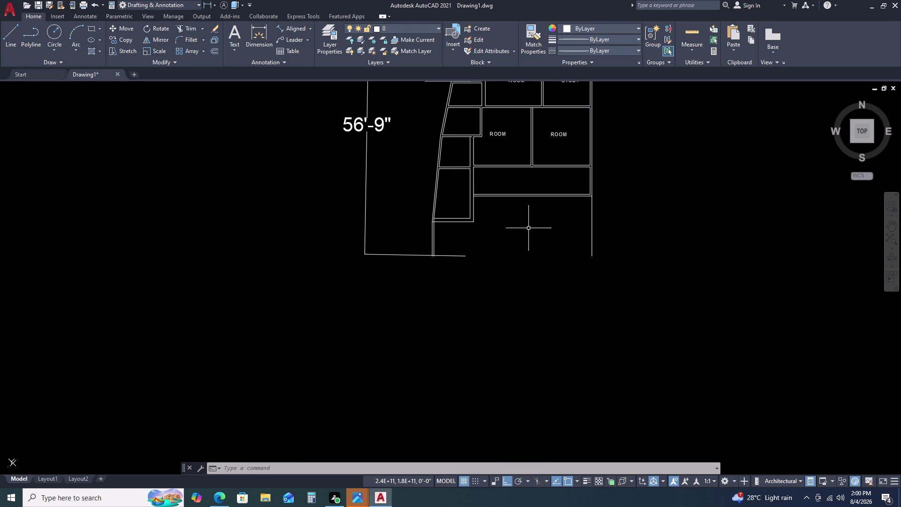
click(77, 48)
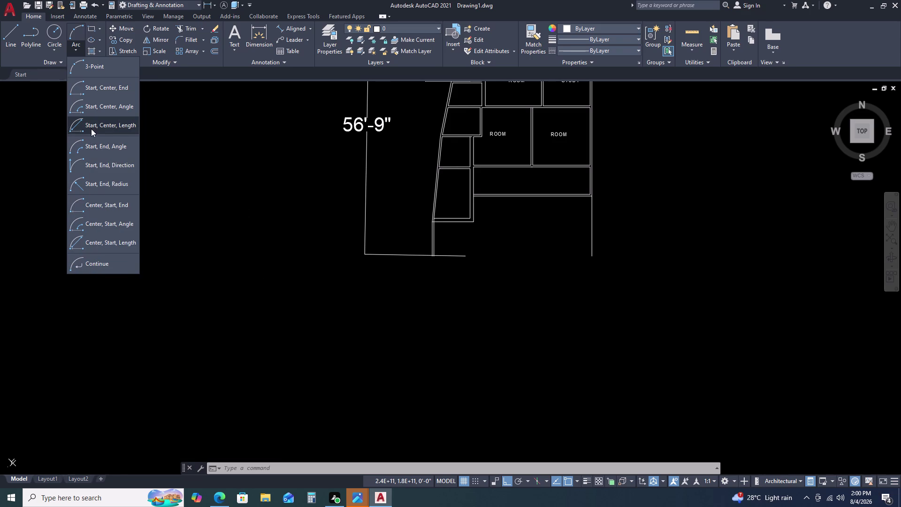
Start a Start, Center, Length arc at the bottom wall corner.
click(119, 125)
scroll(up, 3)
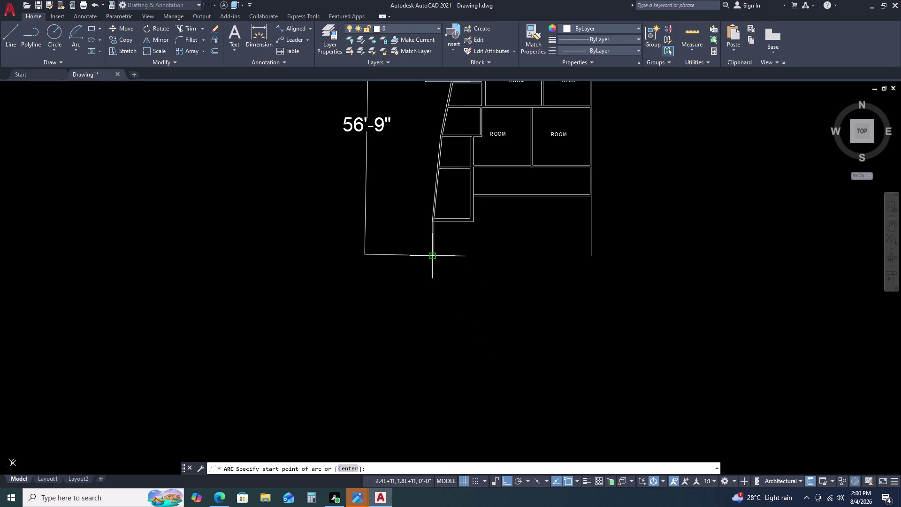
scroll(up, 3)
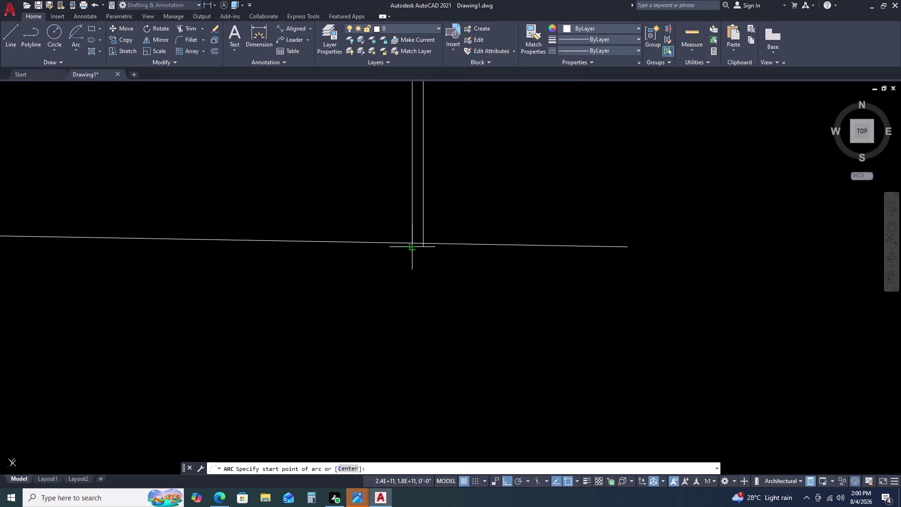
scroll(down, 3)
scroll(down, 3)
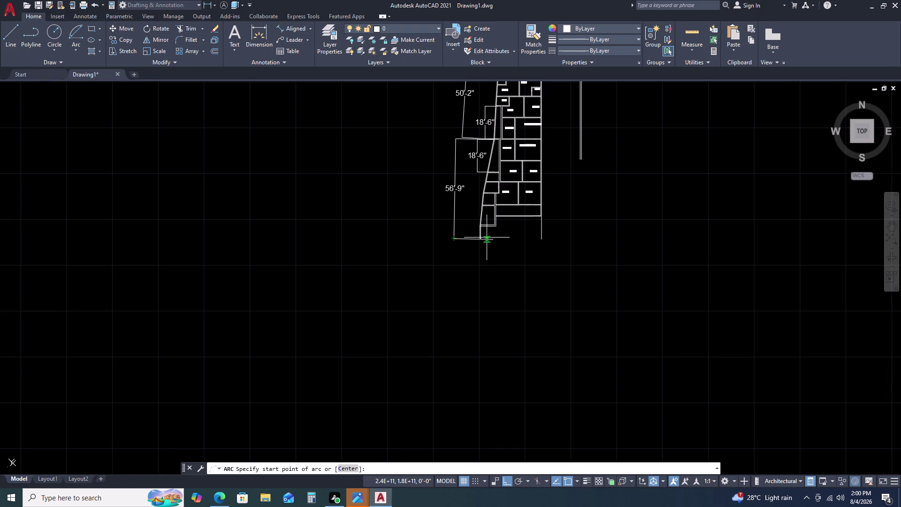
scroll(up, 3)
scroll(up, 3)
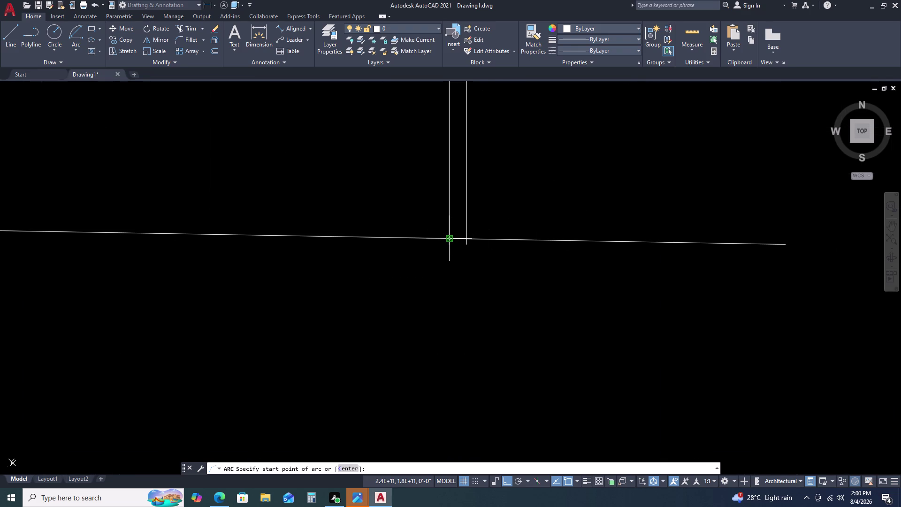
click(451, 240)
scroll(down, 3)
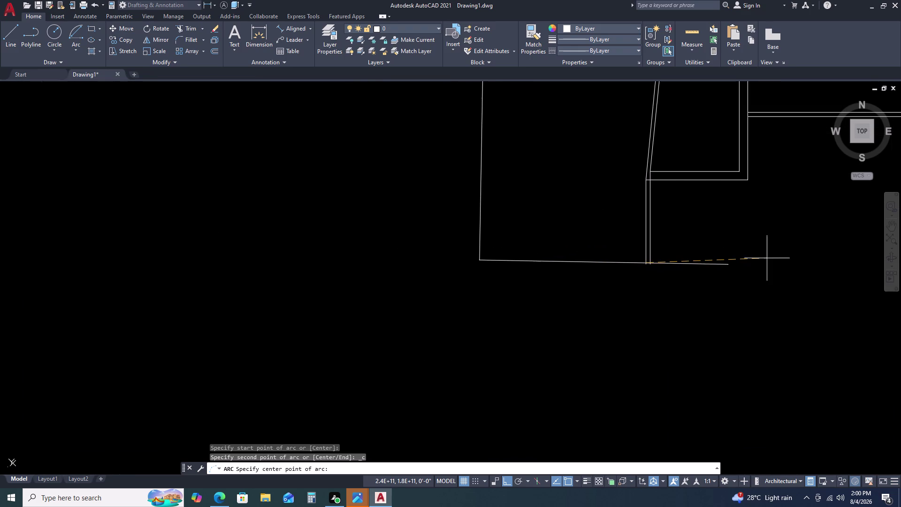
middle_drag(796, 260, 686, 285)
middle_drag(673, 288, 660, 289)
middle_drag(650, 291, 509, 309)
middle_click(493, 311)
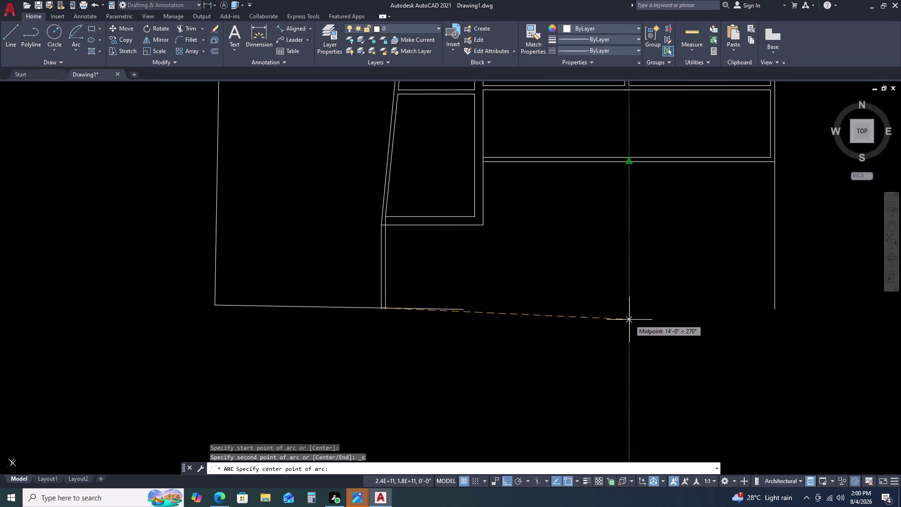
Center the arc on the line's midpoint and give it a 38'-7.5" chord length.
click(629, 325)
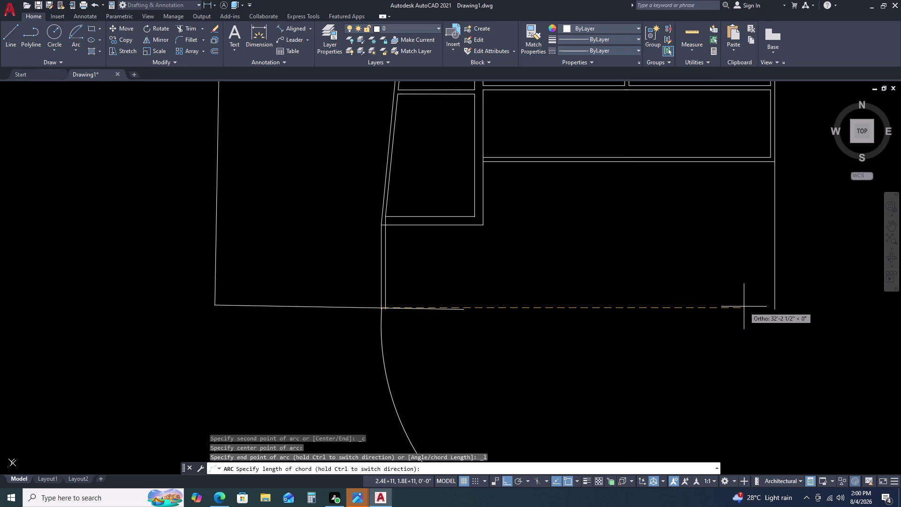
key(3)
key(8)
key(apostrophe)
text(7.5)
key(Return)
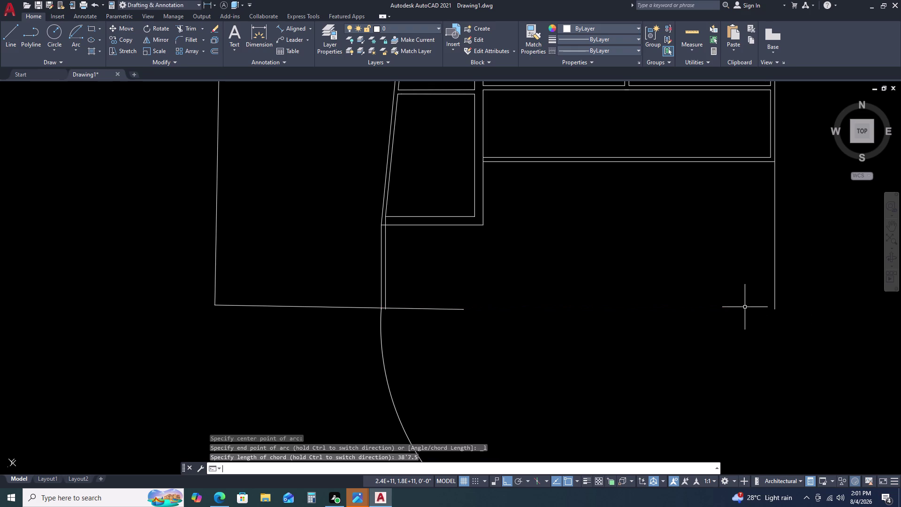
scroll(down, 3)
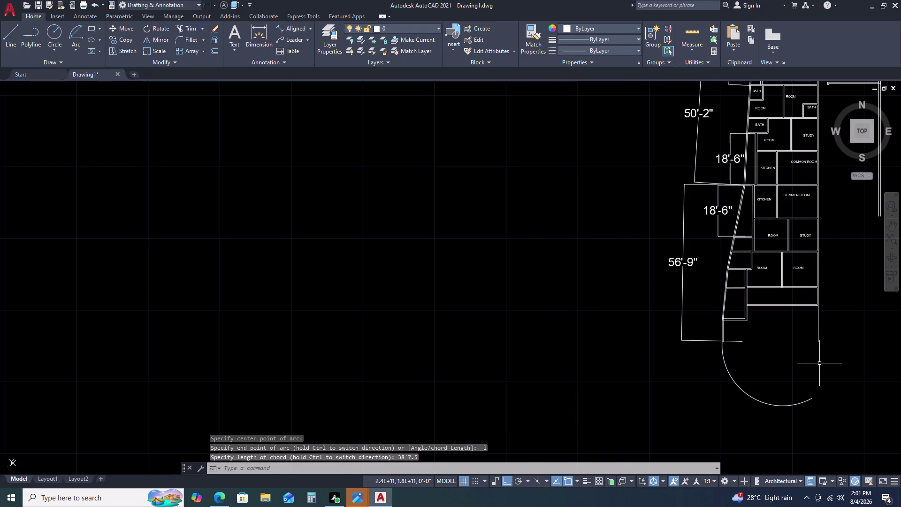
scroll(down, 3)
middle_click(812, 393)
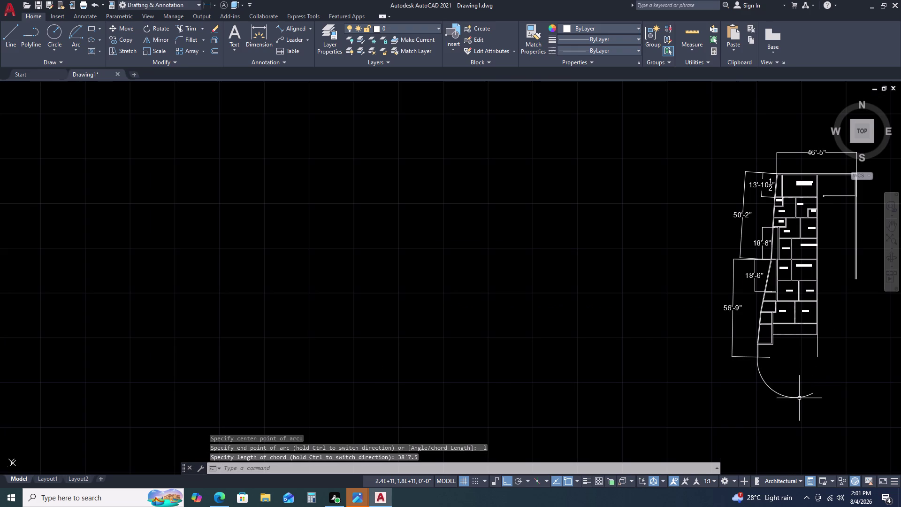
Select the 38'-7 1/2" arc beneath the lower space and erase it.
click(799, 393)
click(785, 406)
middle_drag(811, 400, 805, 401)
middle_drag(759, 402, 738, 395)
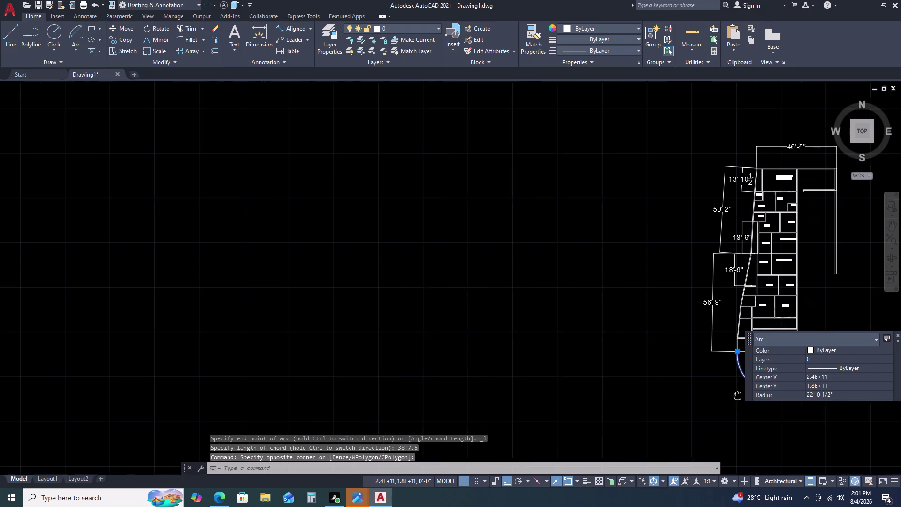
middle_drag(738, 396, 551, 334)
middle_drag(547, 334, 538, 329)
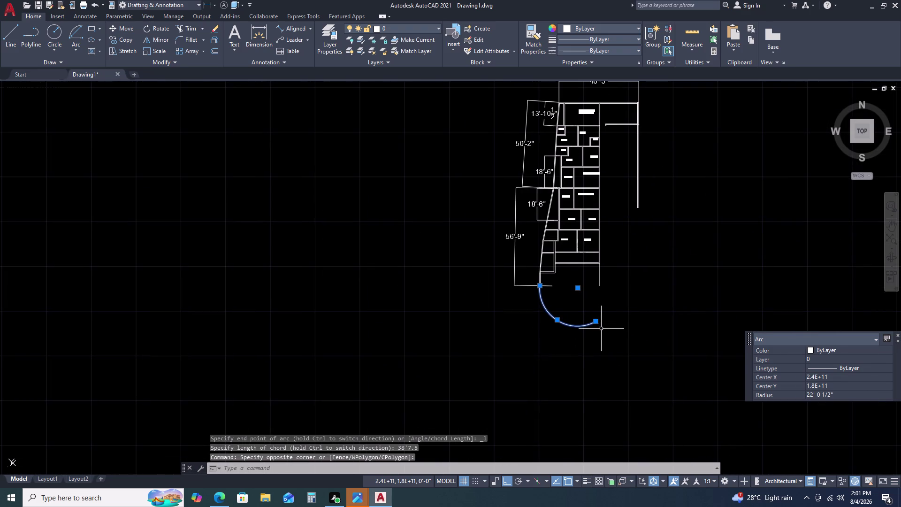
key(Escape)
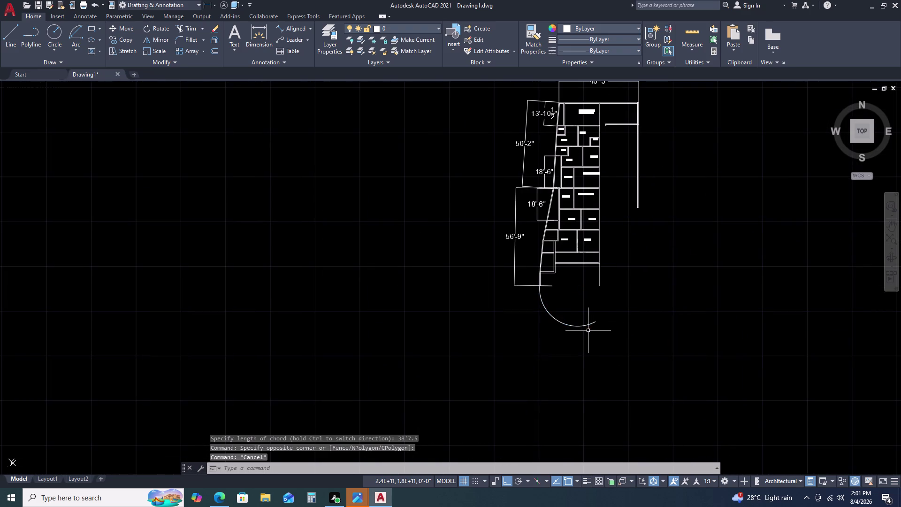
click(588, 324)
scroll(up, 3)
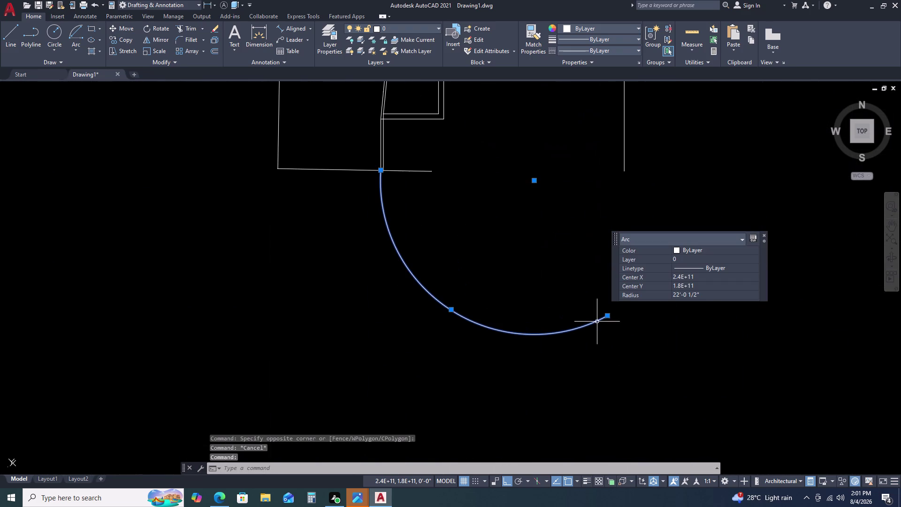
click(609, 318)
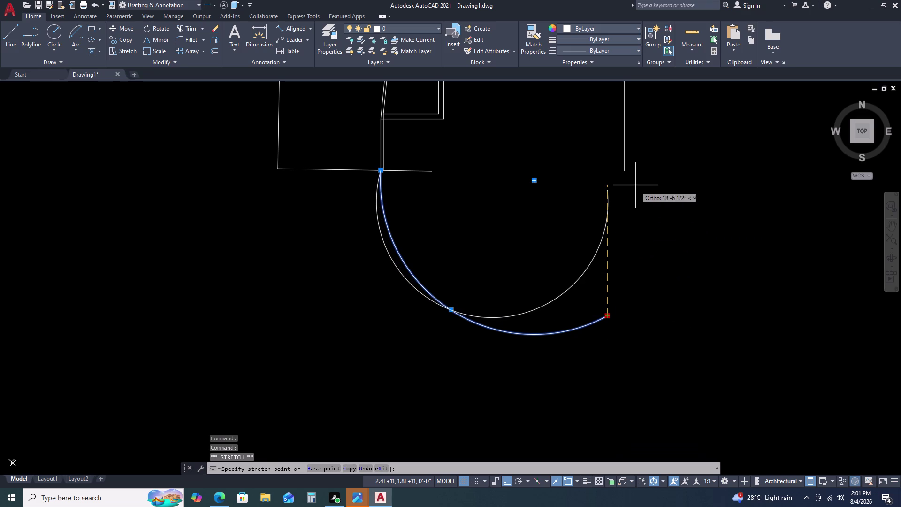
key(Escape)
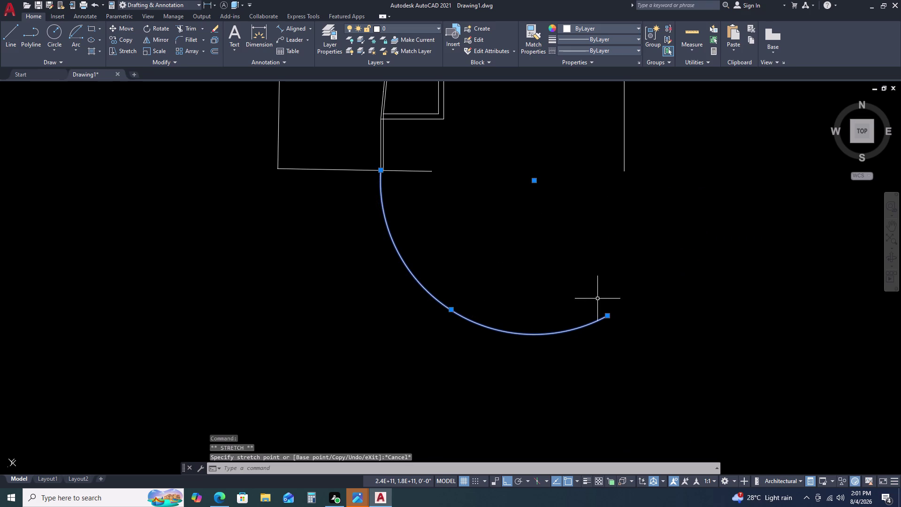
key(Delete)
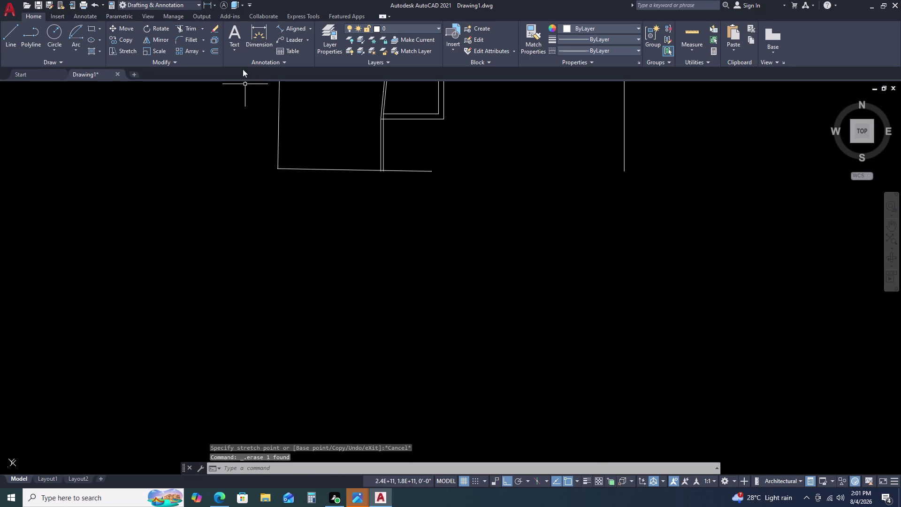
click(75, 46)
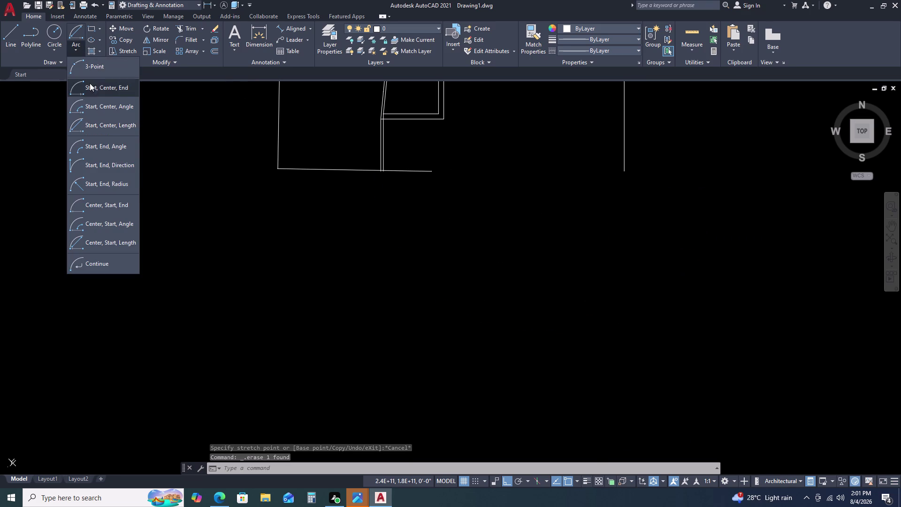
Draw a 3-point arc from the bottom wall corner, through a point below, to past the right wall.
click(101, 66)
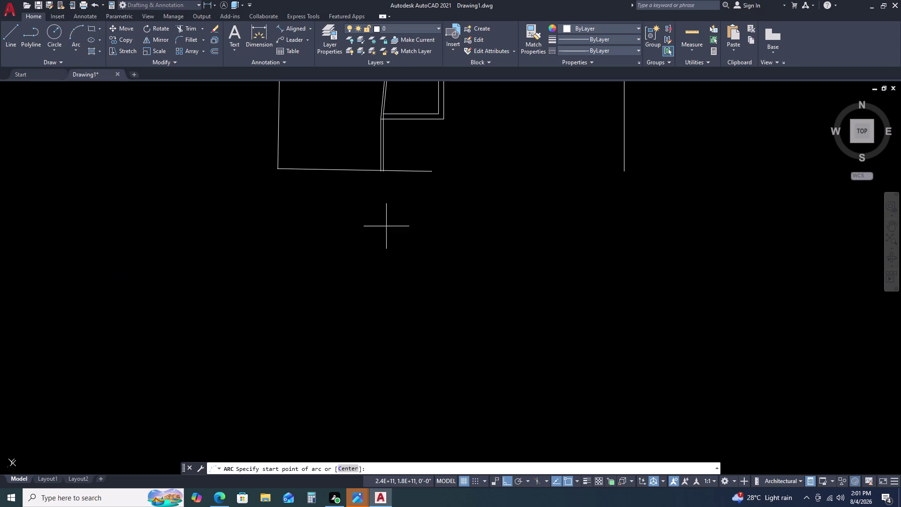
scroll(up, 3)
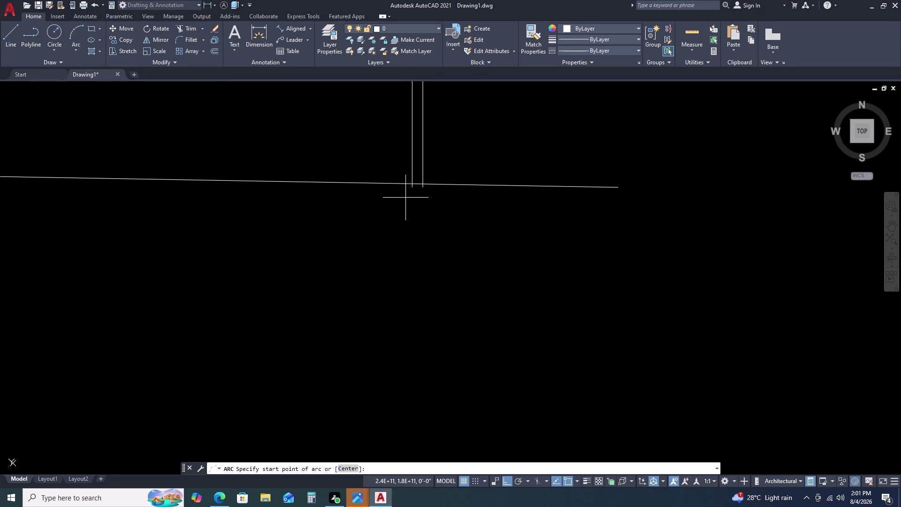
click(423, 181)
middle_drag(683, 218, 597, 230)
middle_drag(506, 230, 303, 229)
scroll(down, 3)
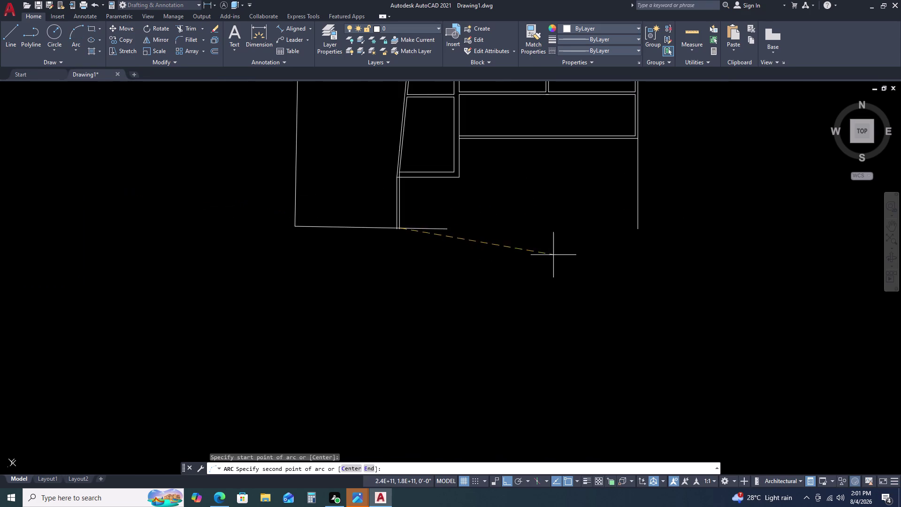
scroll(up, 3)
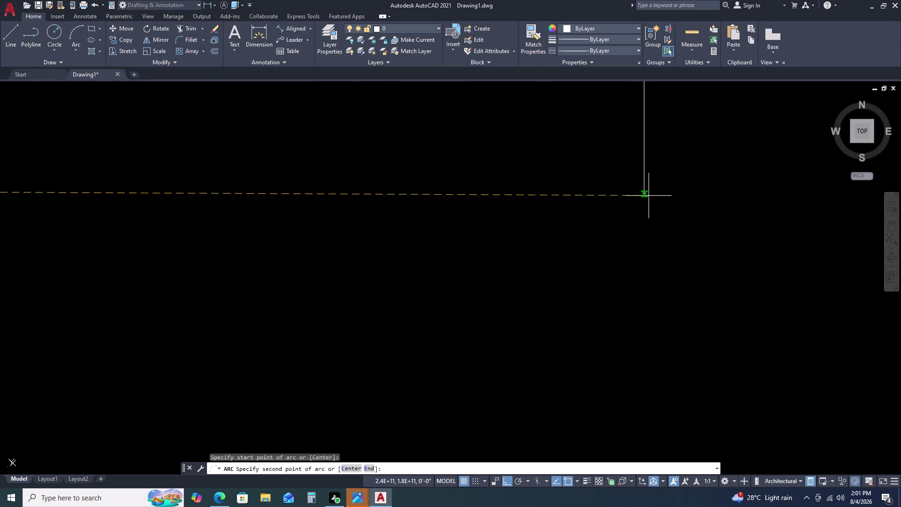
scroll(down, 3)
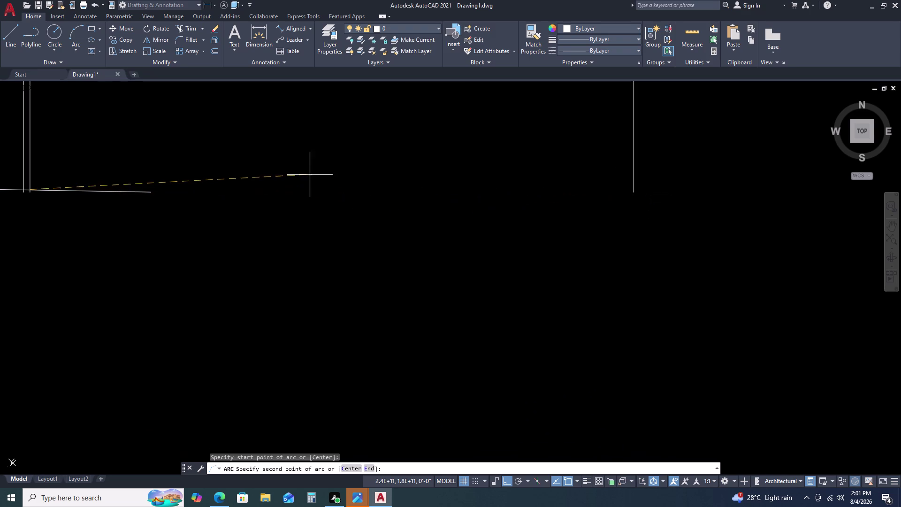
scroll(down, 3)
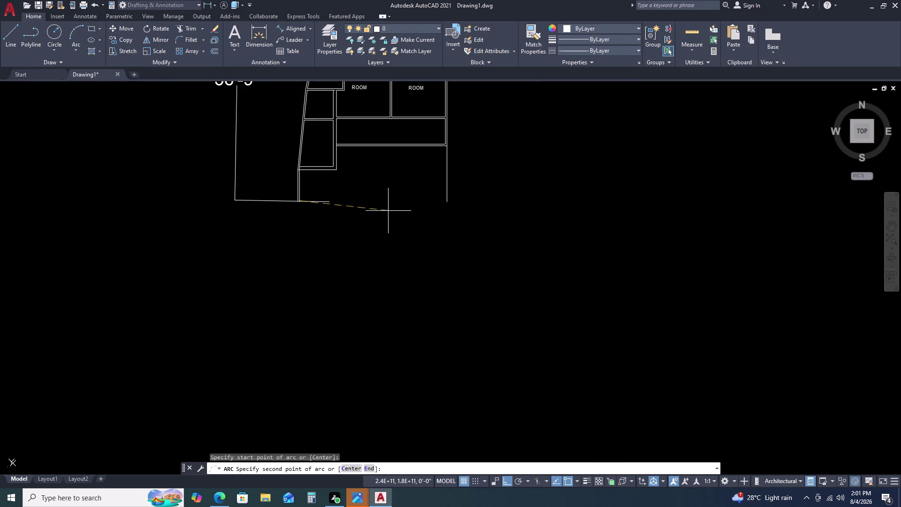
click(446, 203)
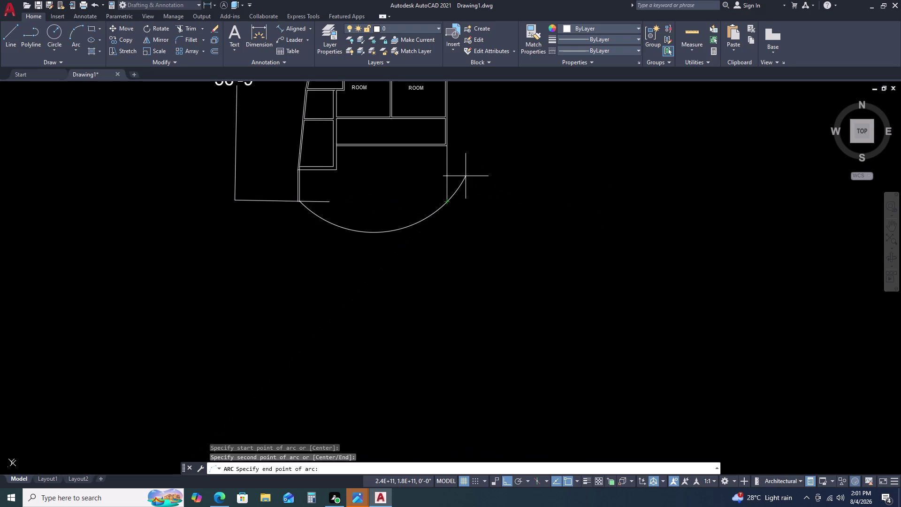
click(464, 177)
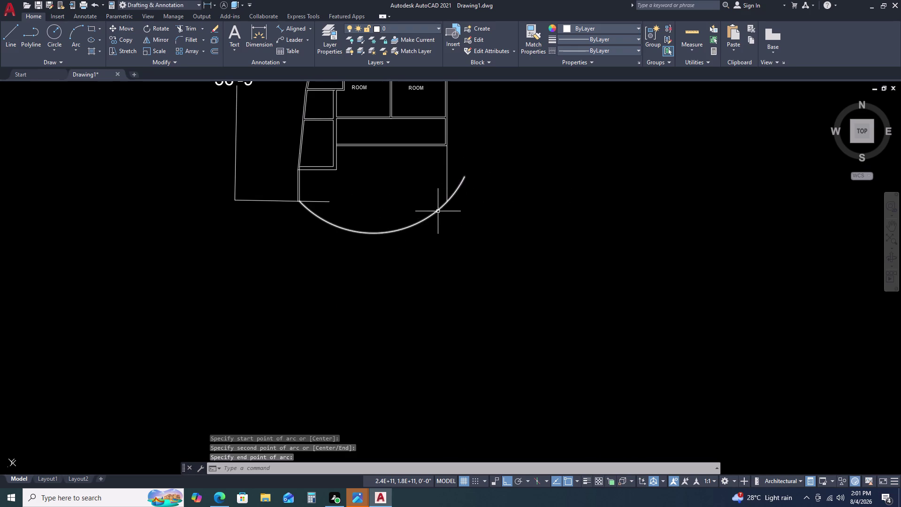
Trim the excess portion of the new arc with TR.
text(TR)
key(space)
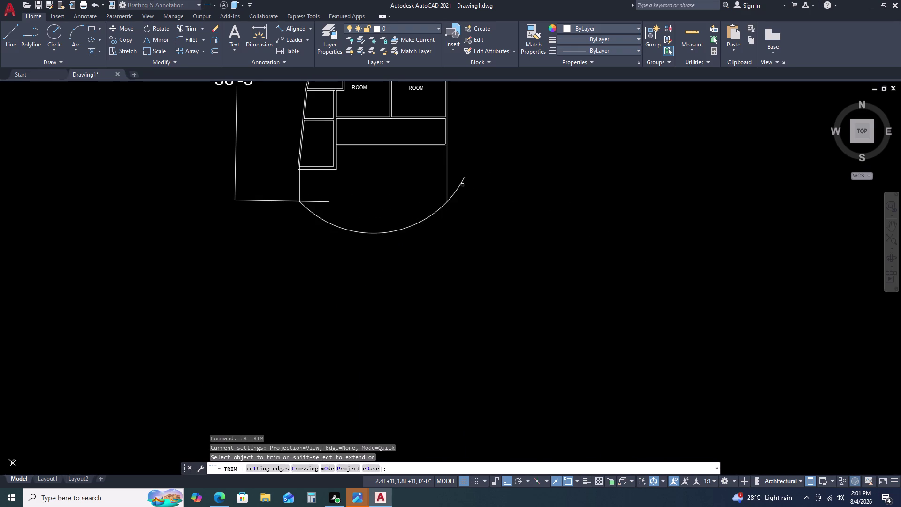
click(460, 186)
key(Escape)
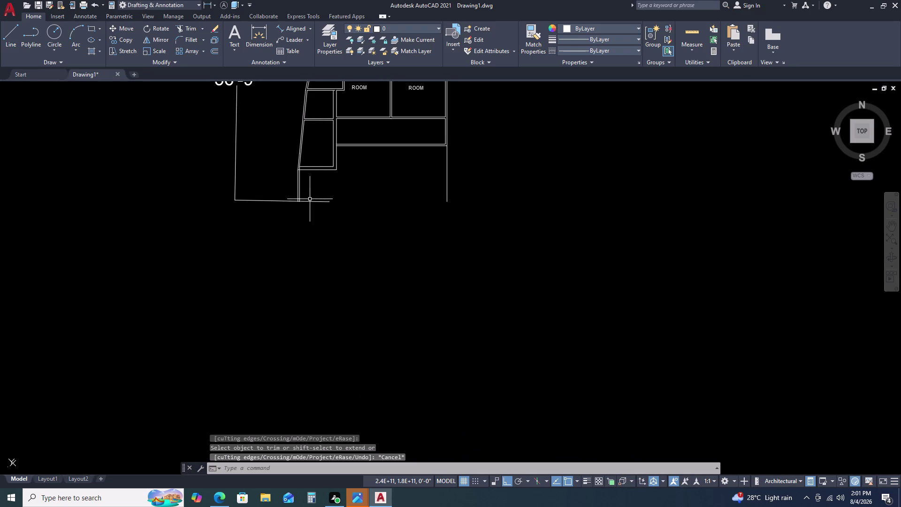
scroll(up, 3)
scroll(down, 3)
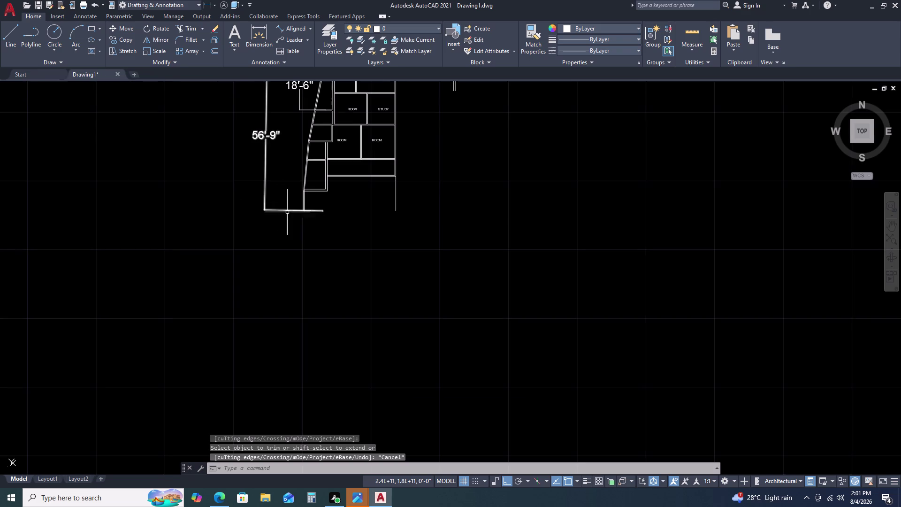
scroll(up, 3)
scroll(up, 3)
Attempt a fence trim across the vertical wall lines, then cancel it.
text(T)
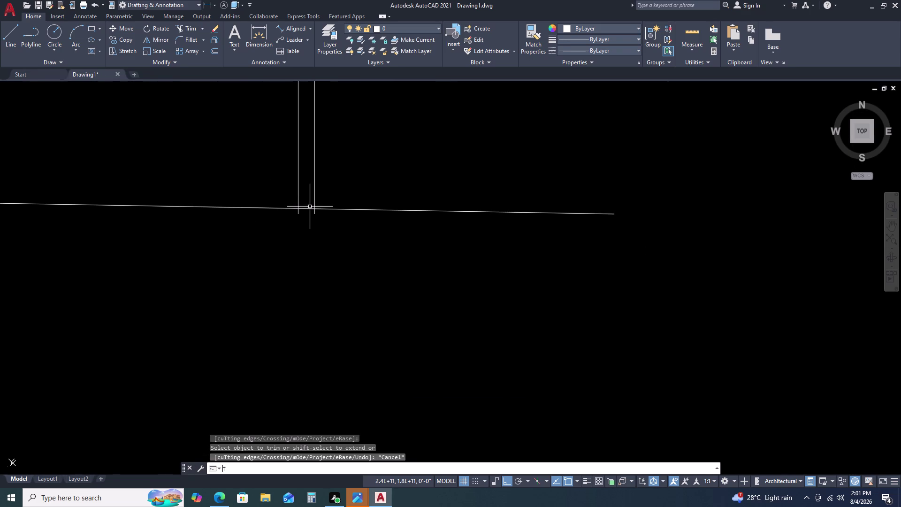
text(R)
key(space)
scroll(up, 3)
click(329, 228)
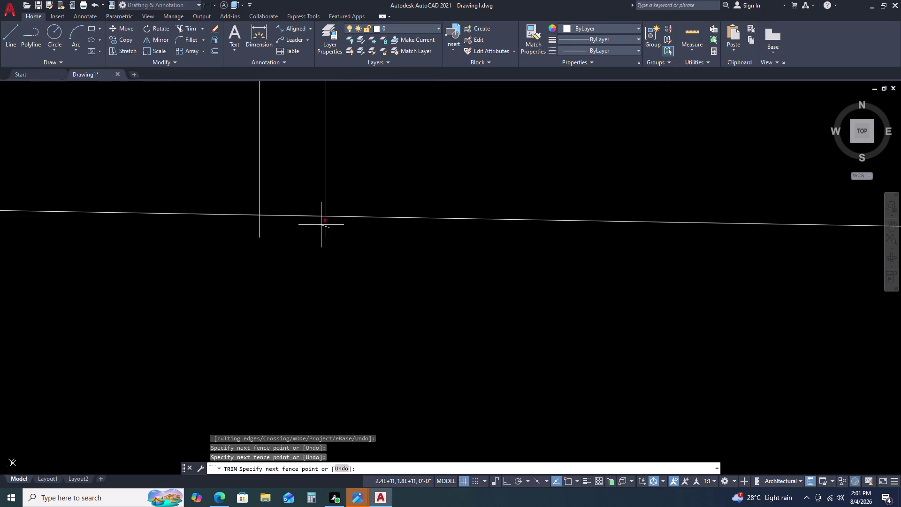
key(Escape)
key(space)
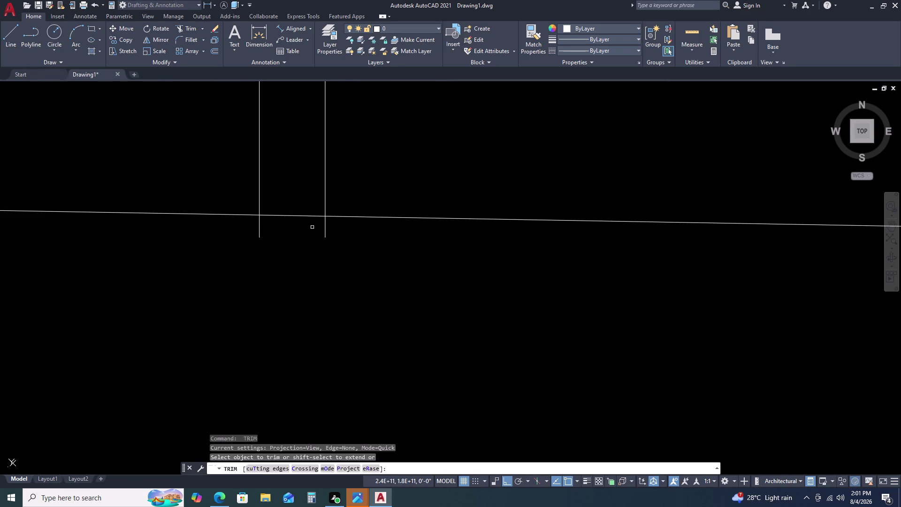
key(Escape)
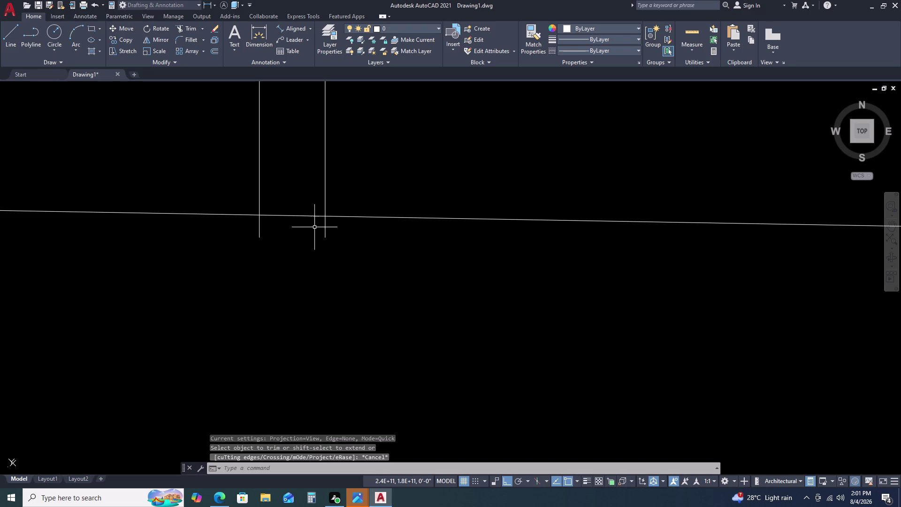
scroll(down, 3)
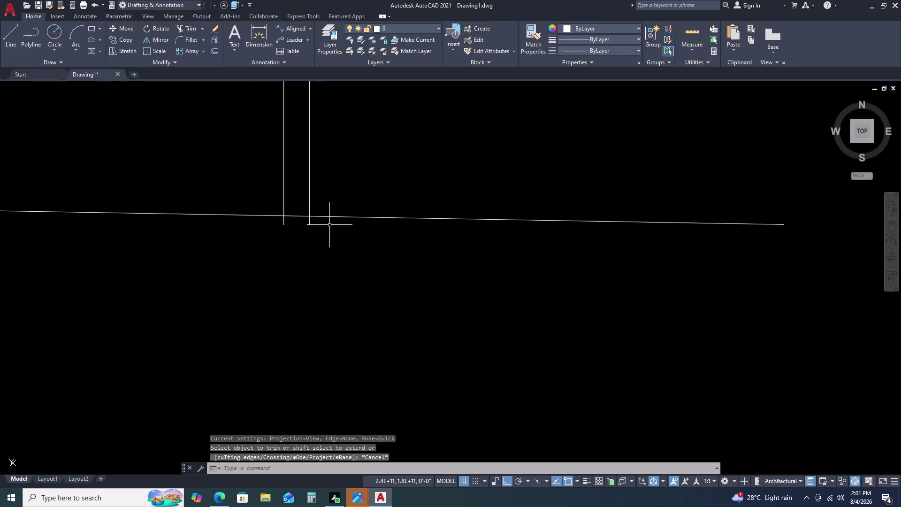
text(L)
key(space)
Run the bottom line from the left wall's bottom corner to the right wall, then end LINE.
click(281, 216)
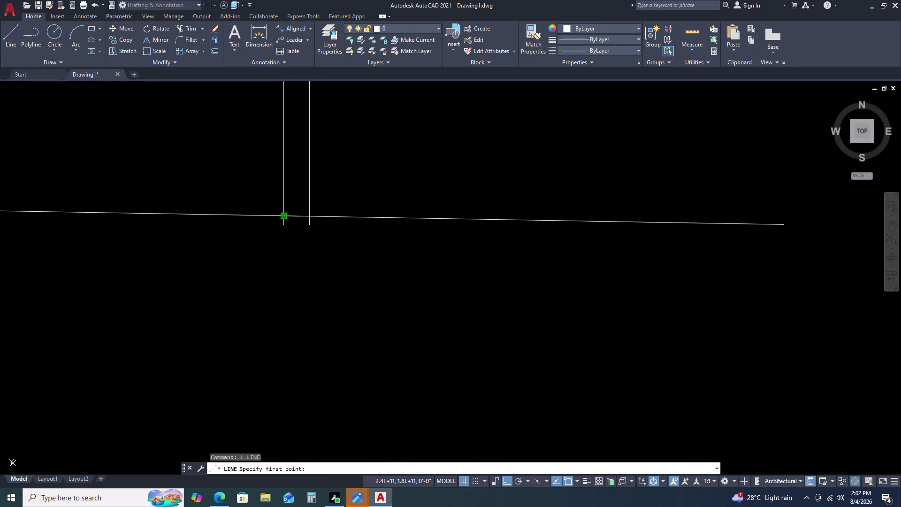
middle_drag(679, 246, 162, 268)
scroll(down, 3)
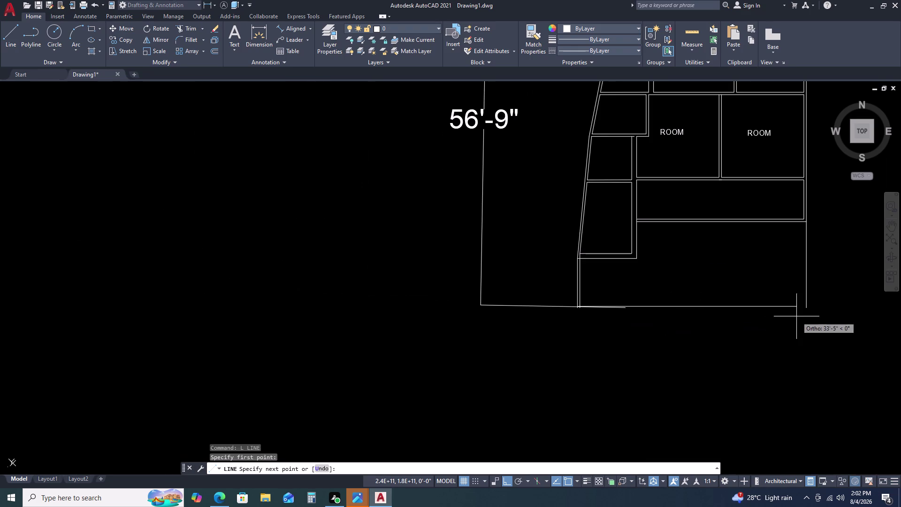
scroll(up, 3)
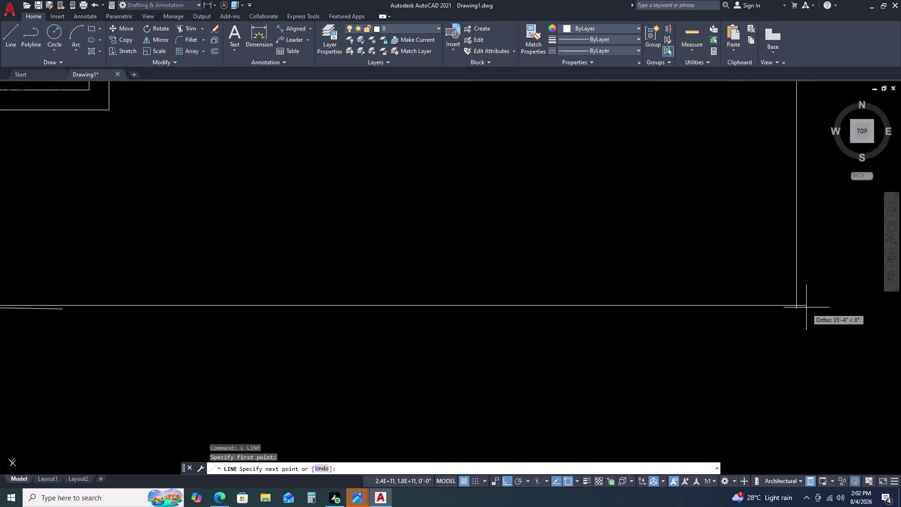
click(798, 307)
key(Escape)
Inspect the object along the bottom edge with a selection window, then clear the selection.
scroll(down, 3)
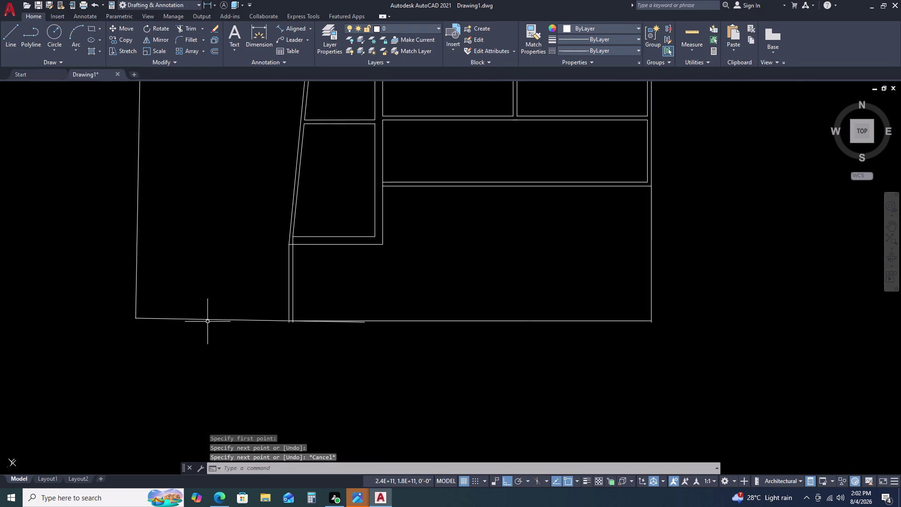
scroll(up, 3)
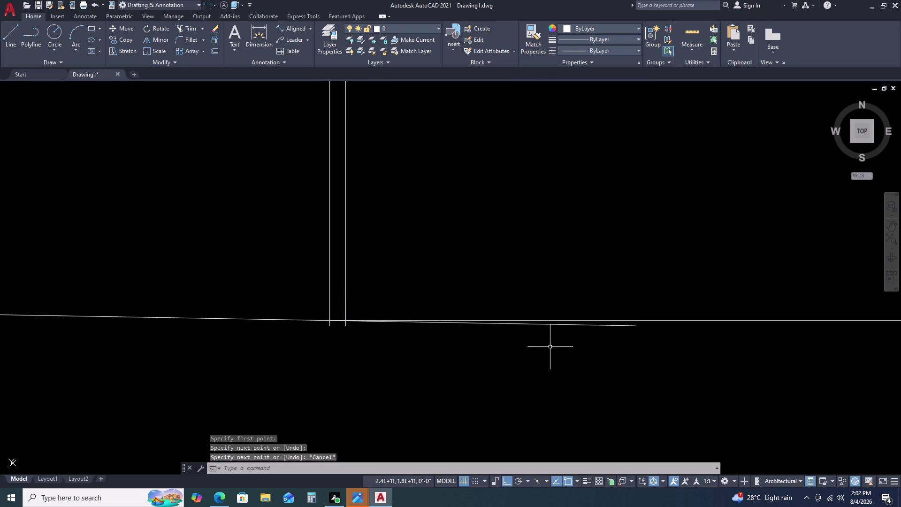
click(601, 325)
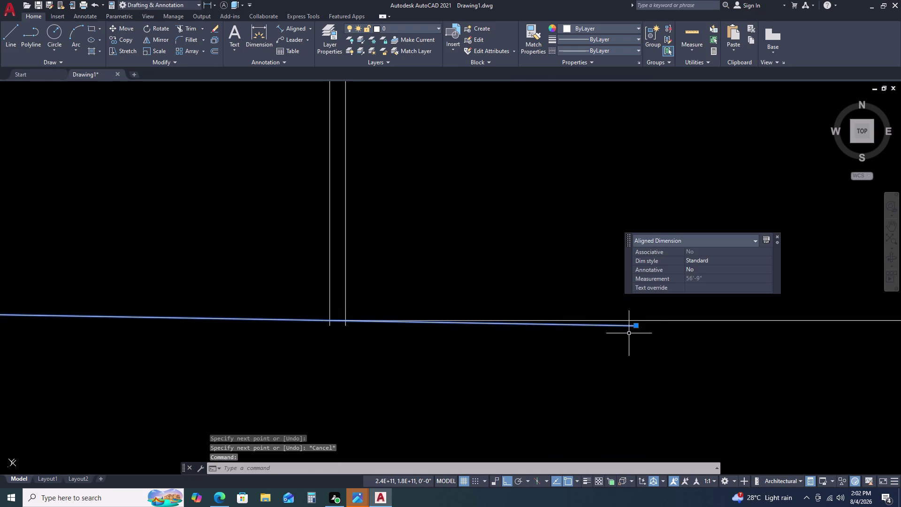
click(651, 319)
click(647, 333)
key(Escape)
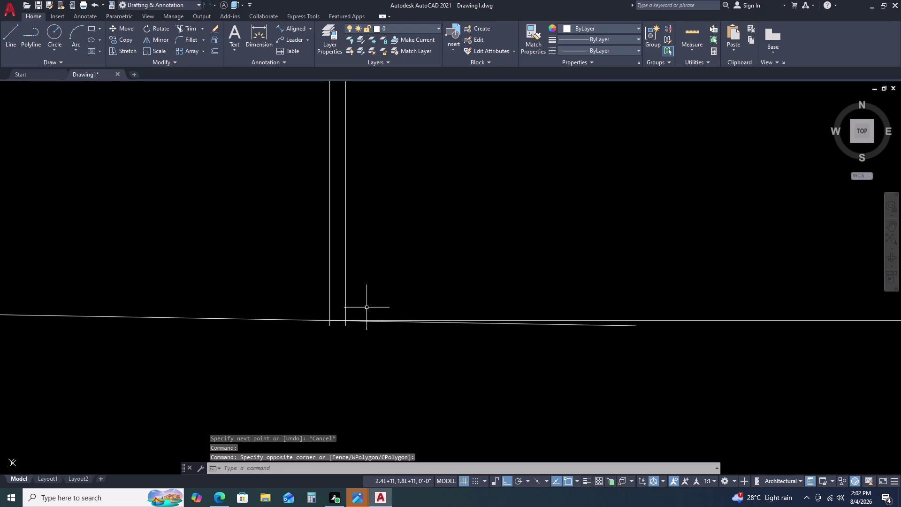
Zoom and pan out to view the whole floor plan.
scroll(down, 3)
scroll(down, 3)
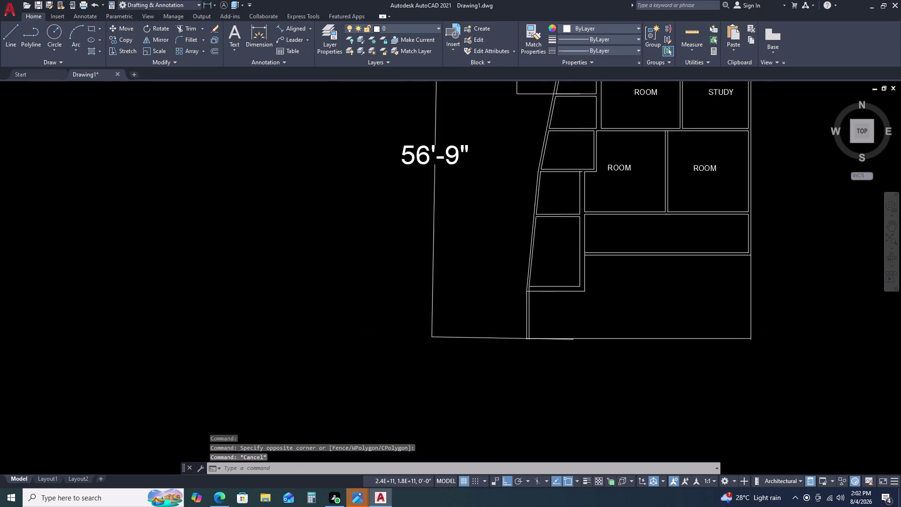
middle_click(499, 331)
middle_drag(485, 336, 426, 334)
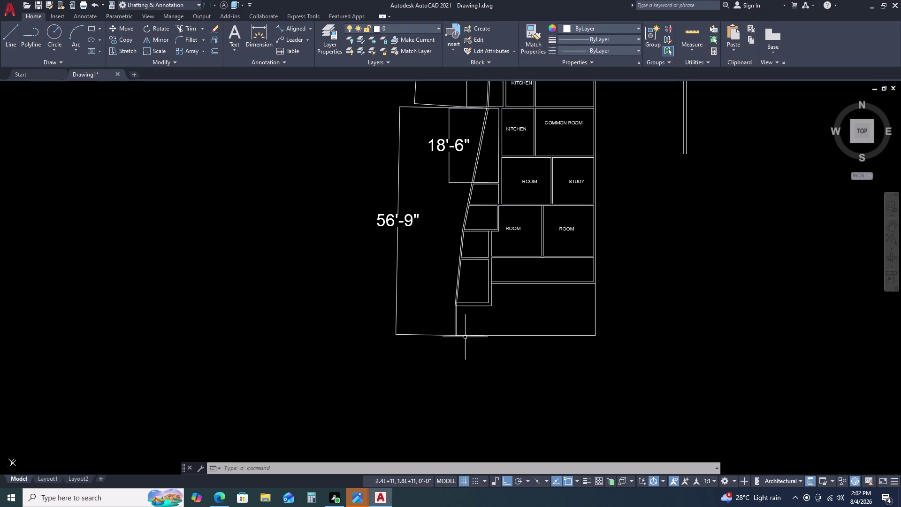
scroll(up, 3)
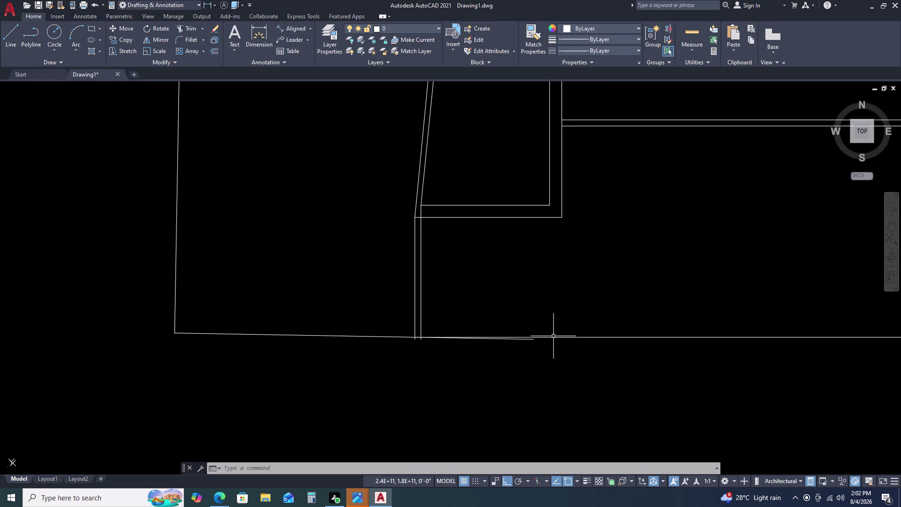
click(553, 336)
key(m)
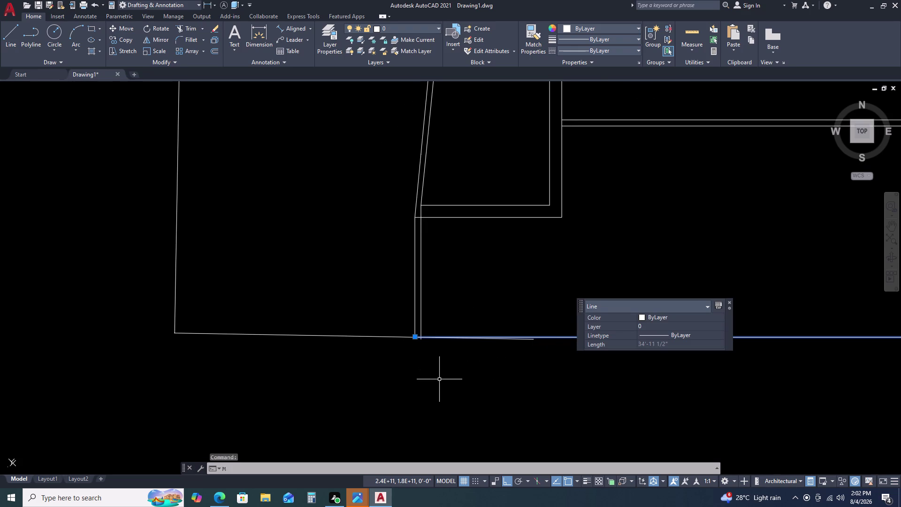
key(space)
scroll(up, 3)
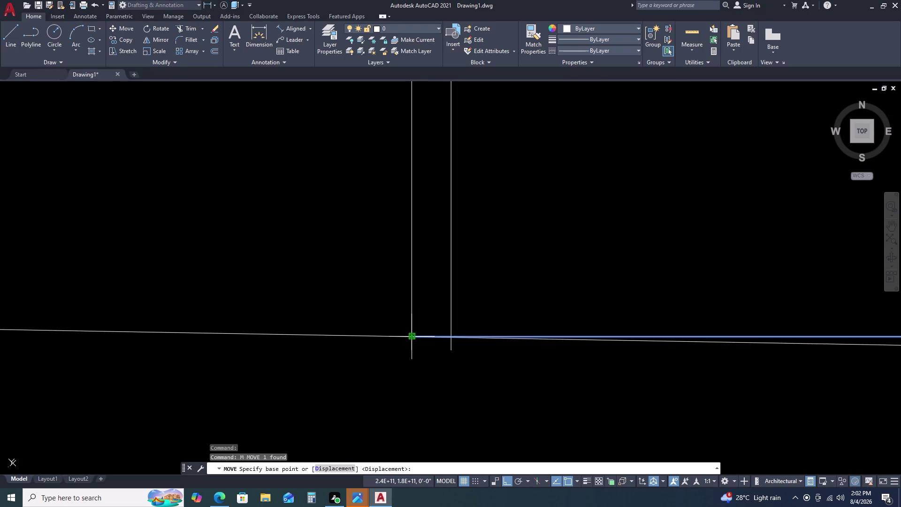
scroll(up, 3)
click(398, 335)
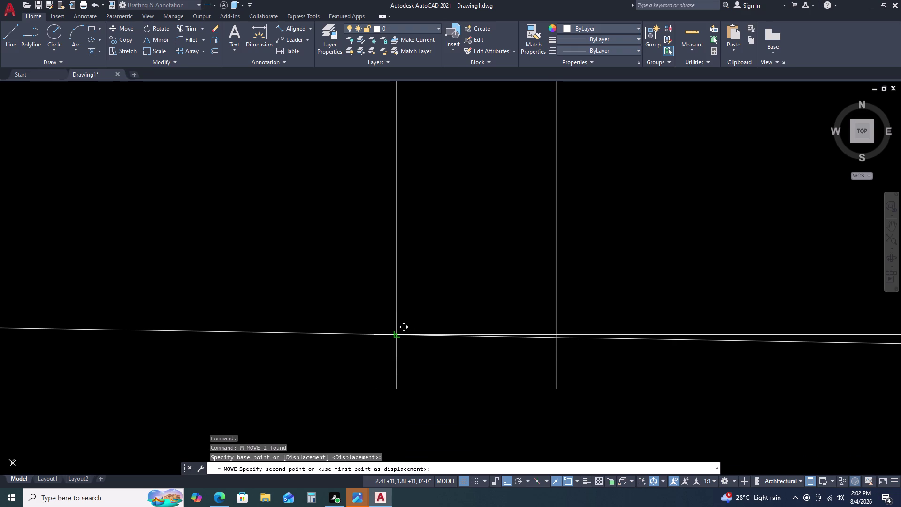
scroll(down, 3)
middle_click(405, 336)
middle_drag(401, 336, 212, 296)
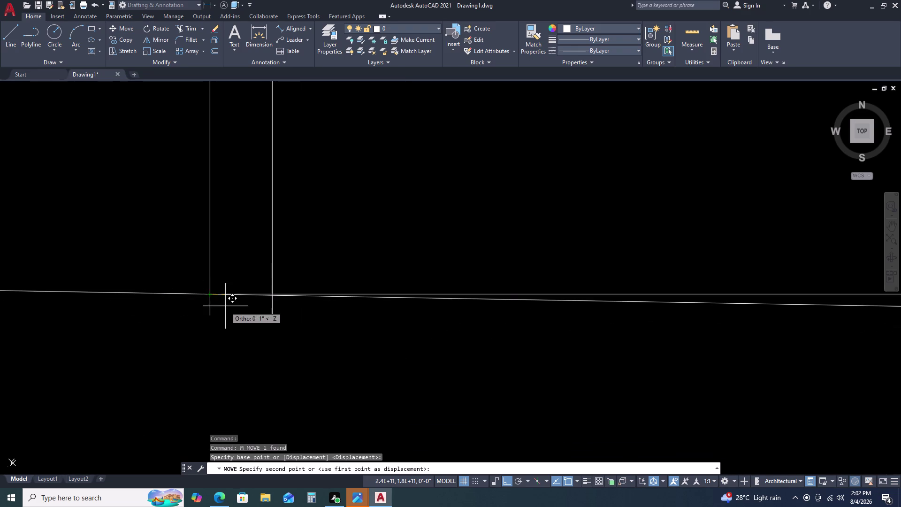
key(Escape)
key(Escape)
key(Escape)
key(Escape)
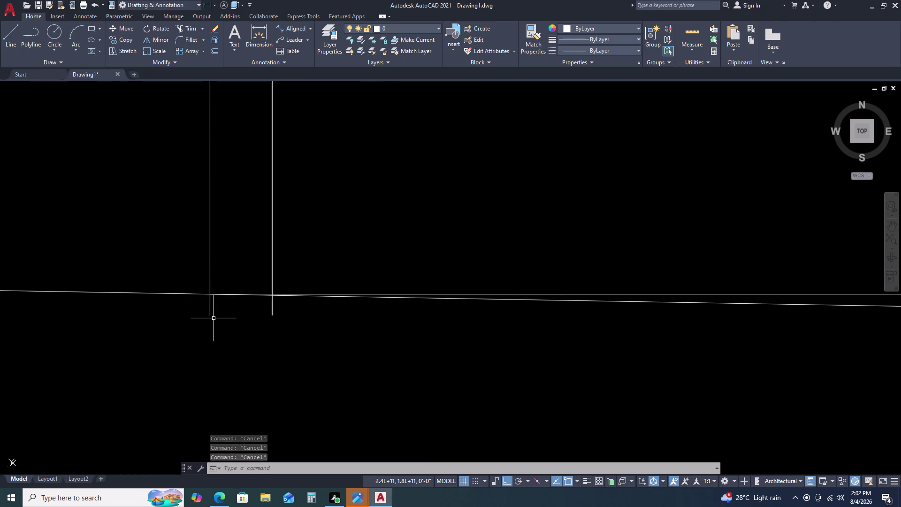
scroll(down, 3)
scroll(down, 3)
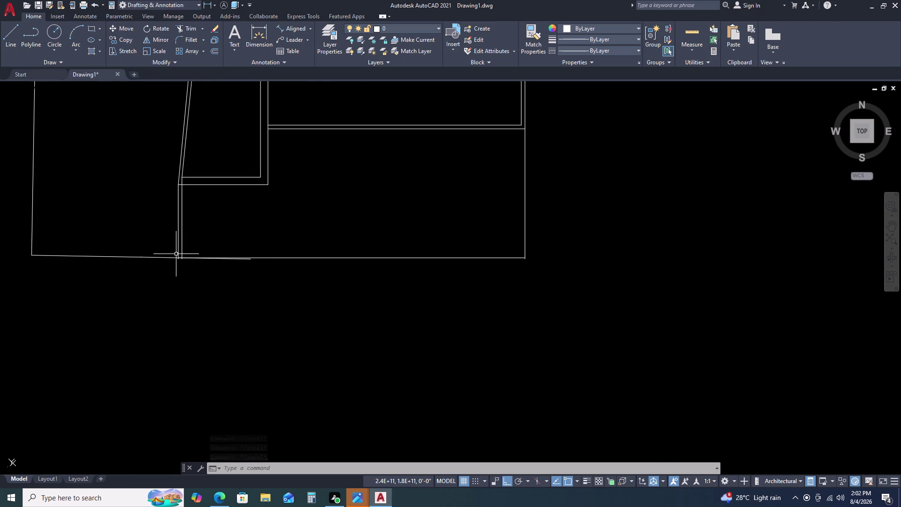
click(350, 257)
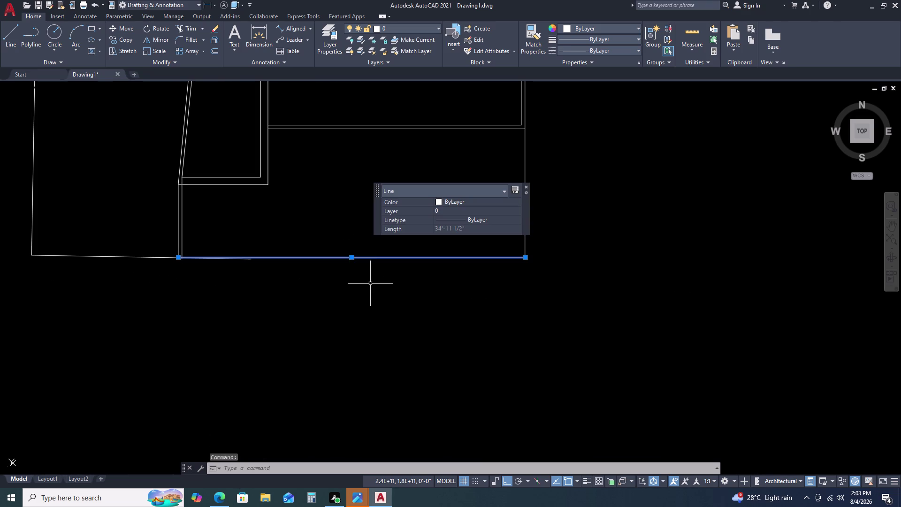
middle_drag(385, 322, 414, 355)
middle_click(421, 359)
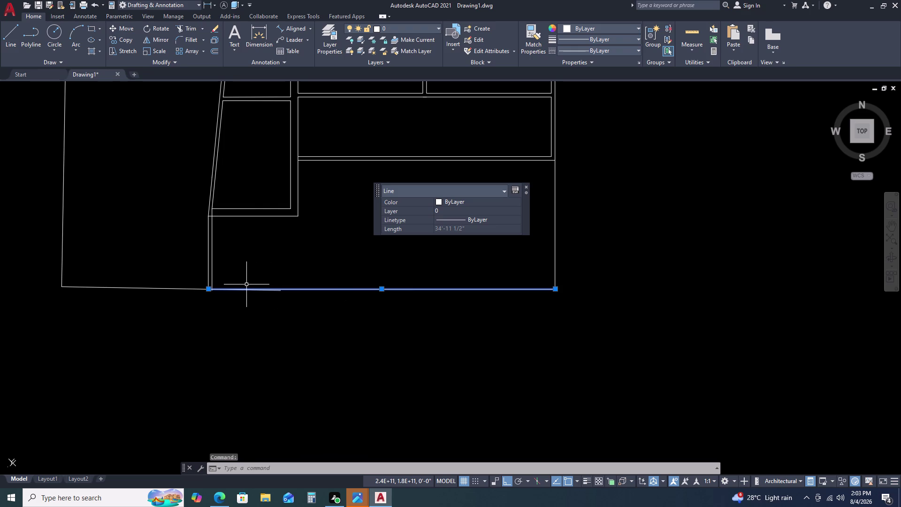
middle_drag(259, 294, 384, 326)
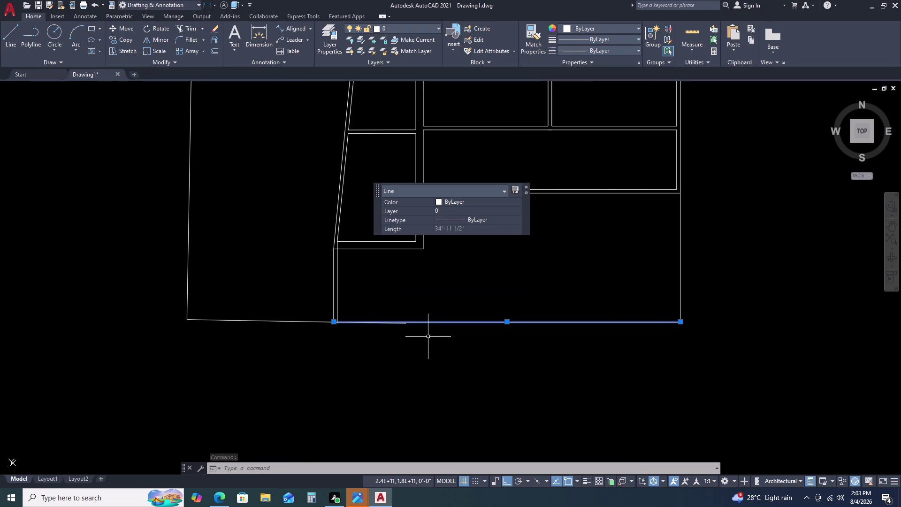